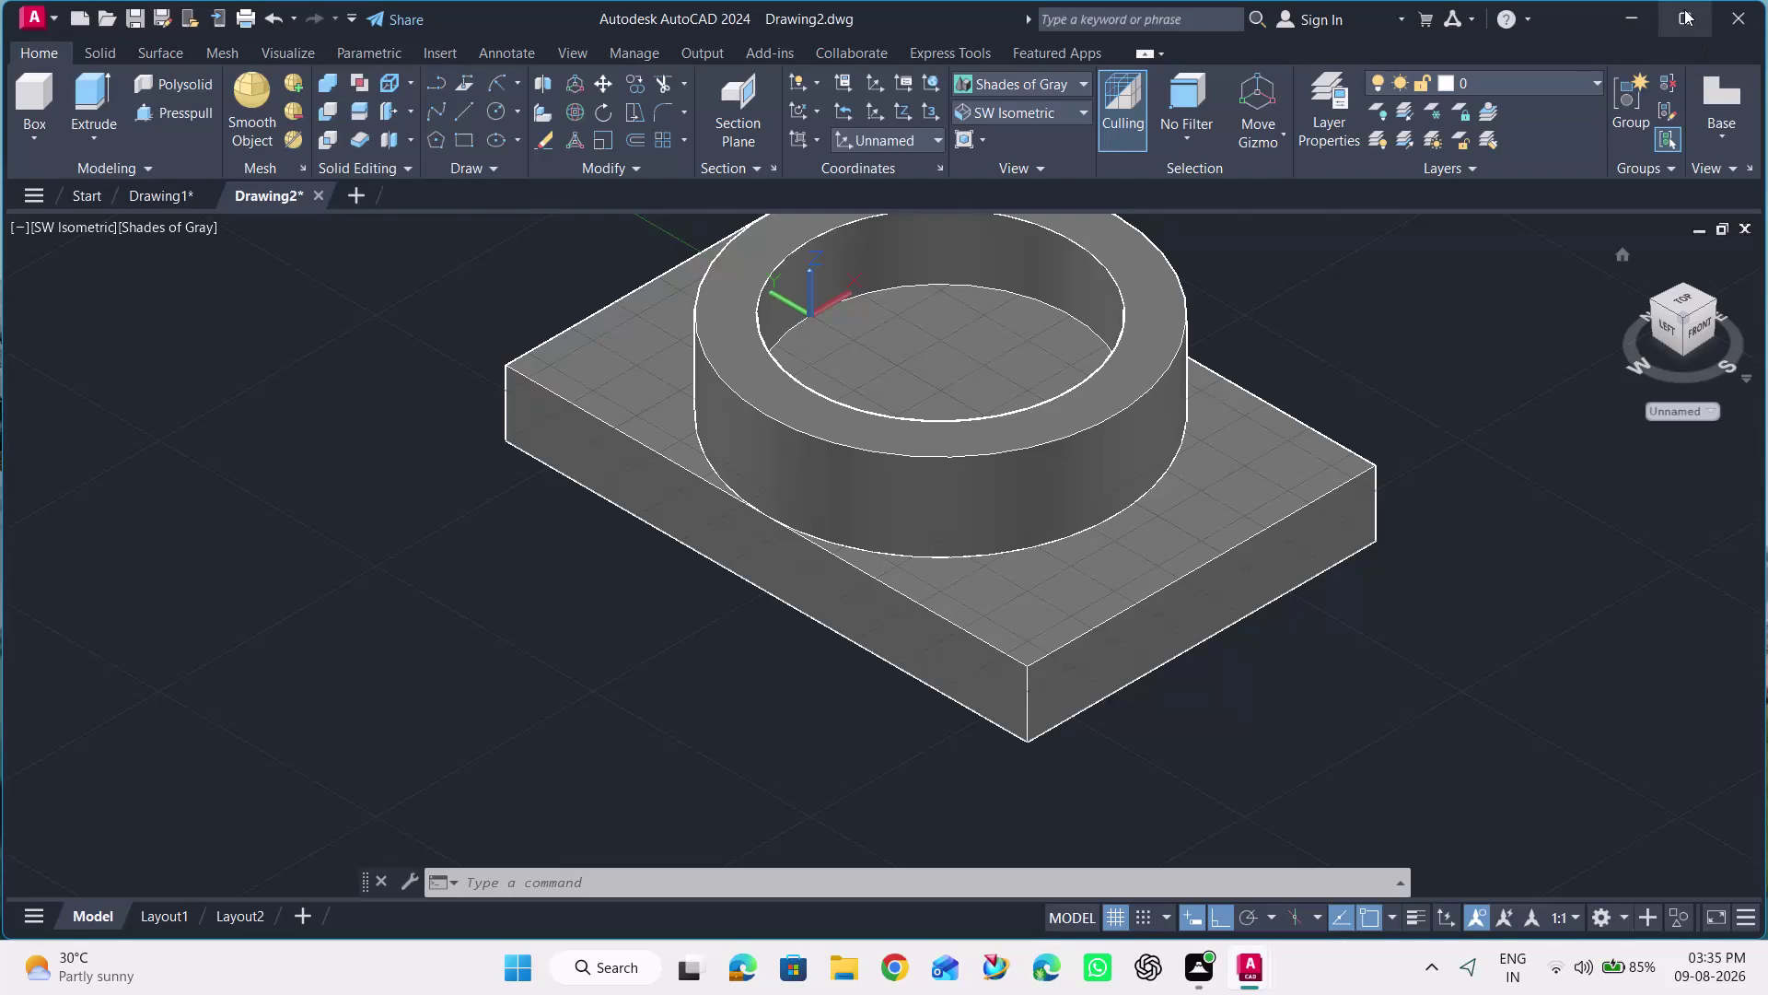
Hide the navigation bar and show it again from the View tab settings.
click(1684, 9)
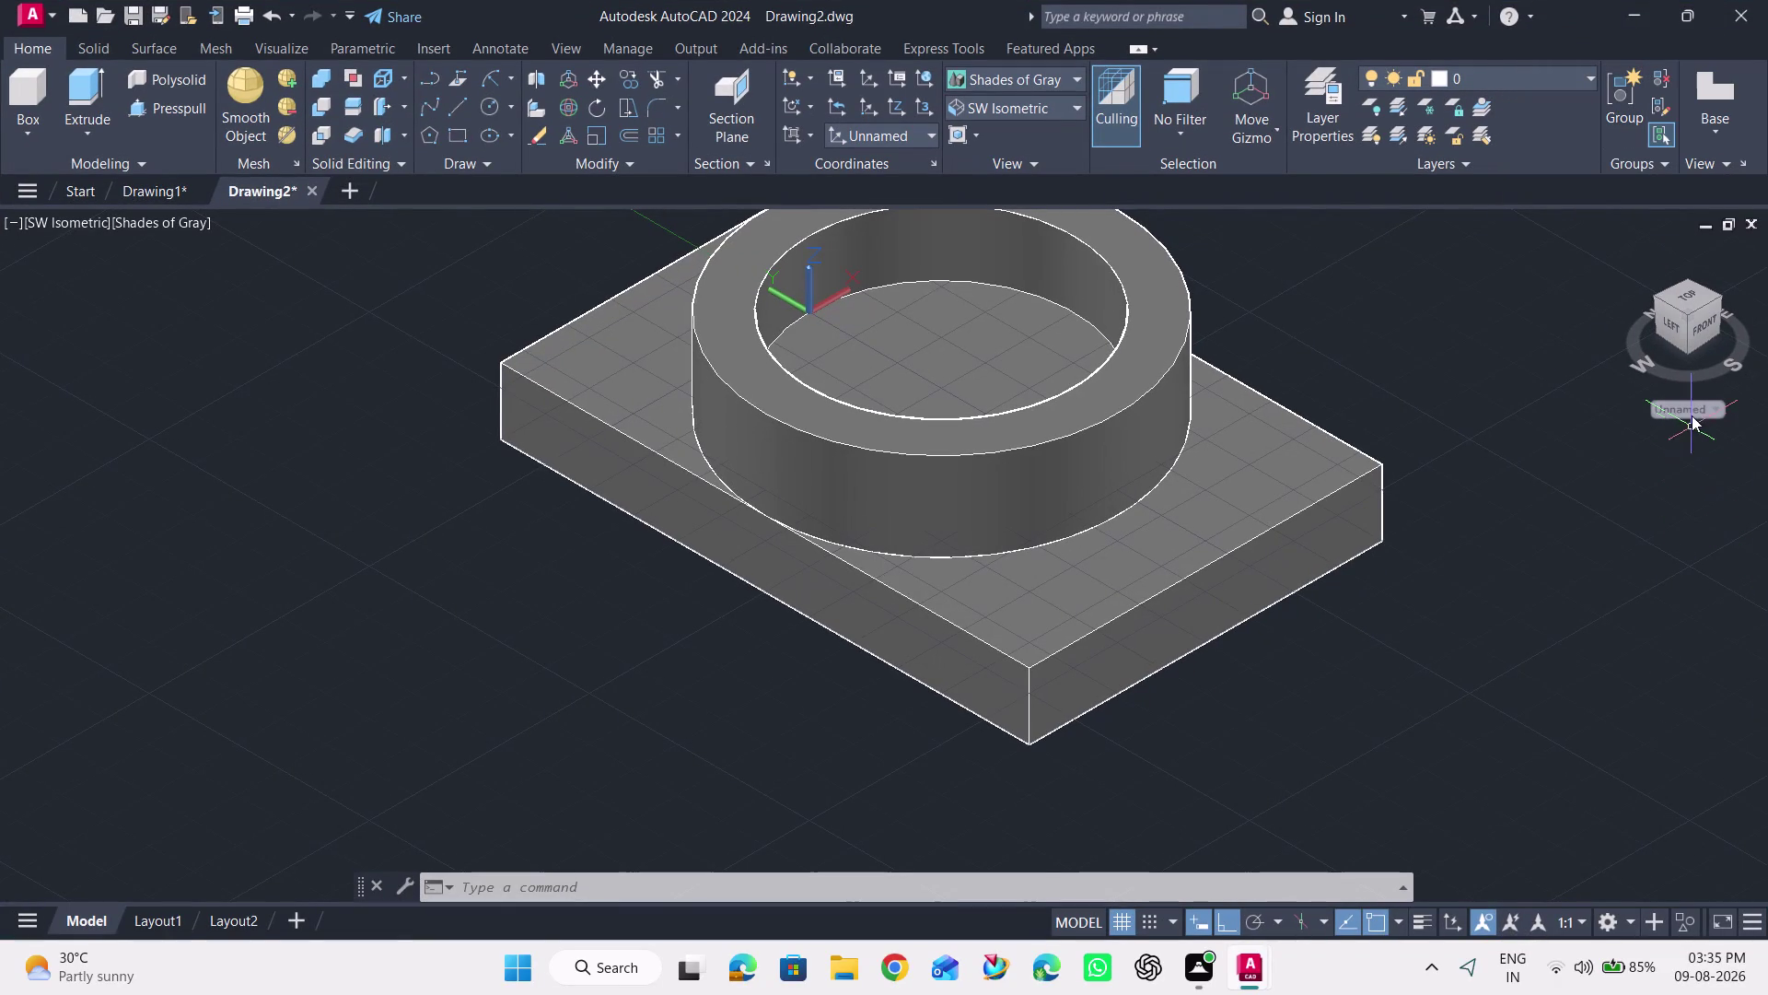
click(1692, 415)
click(1595, 548)
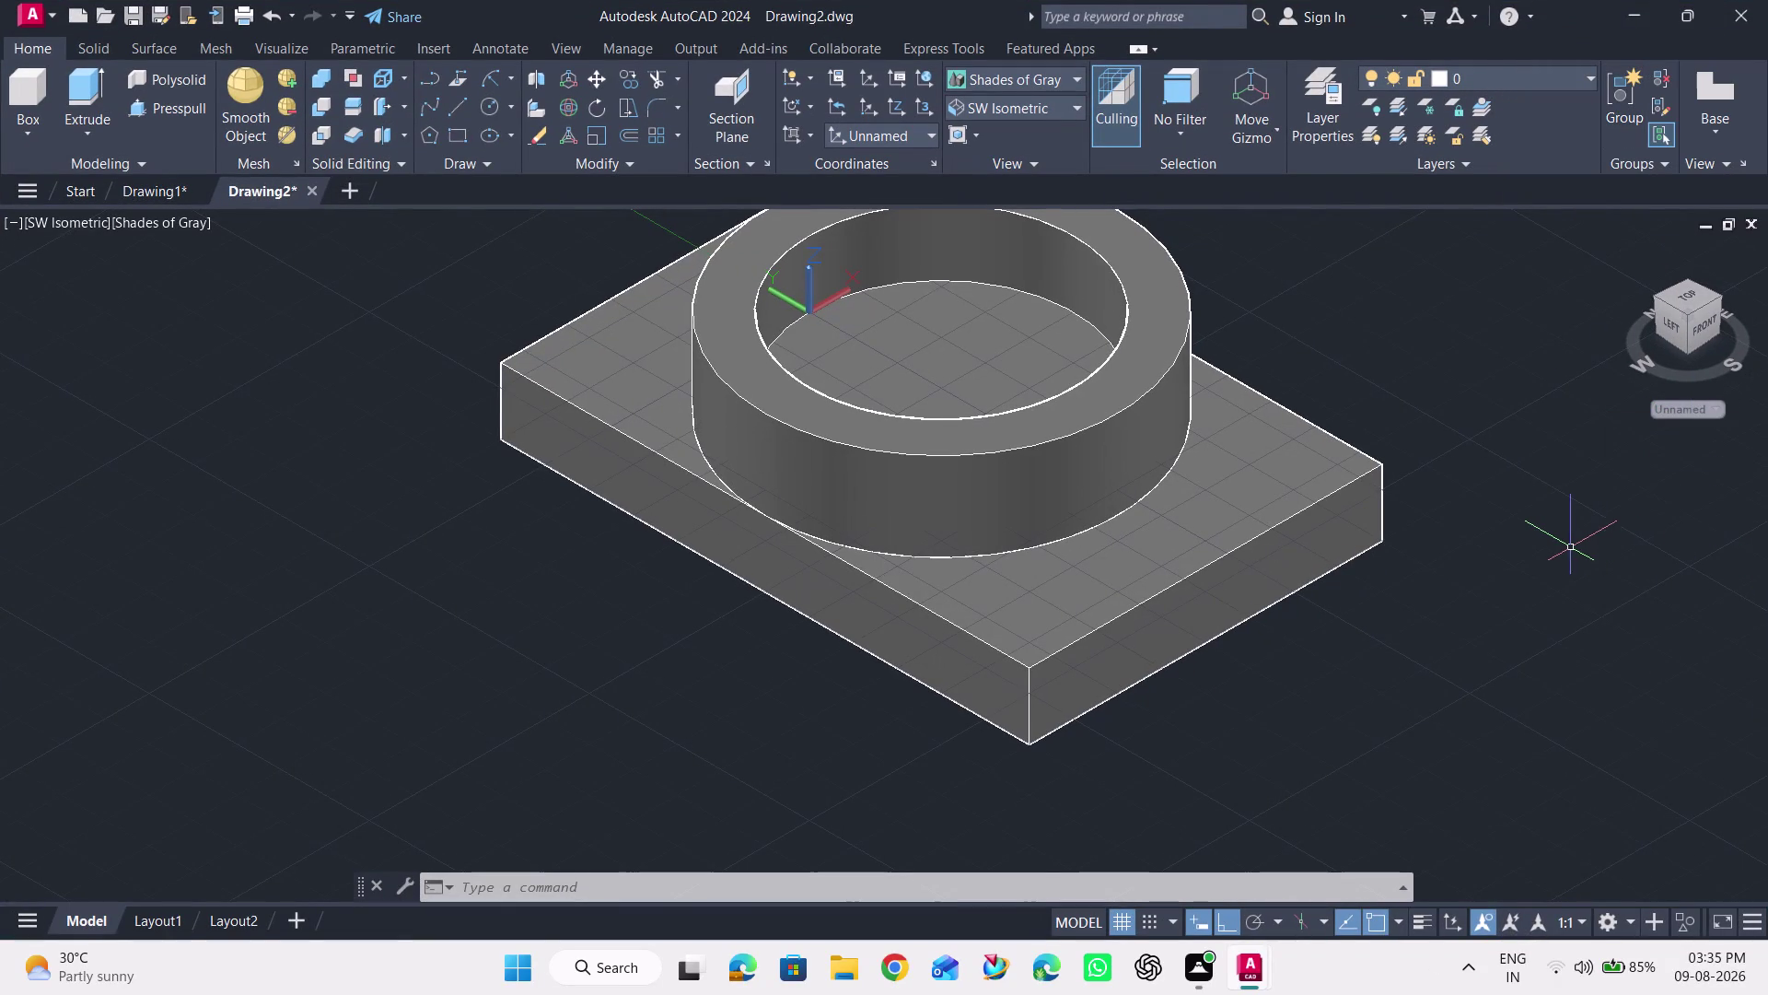
middle_drag(793, 770, 792, 728)
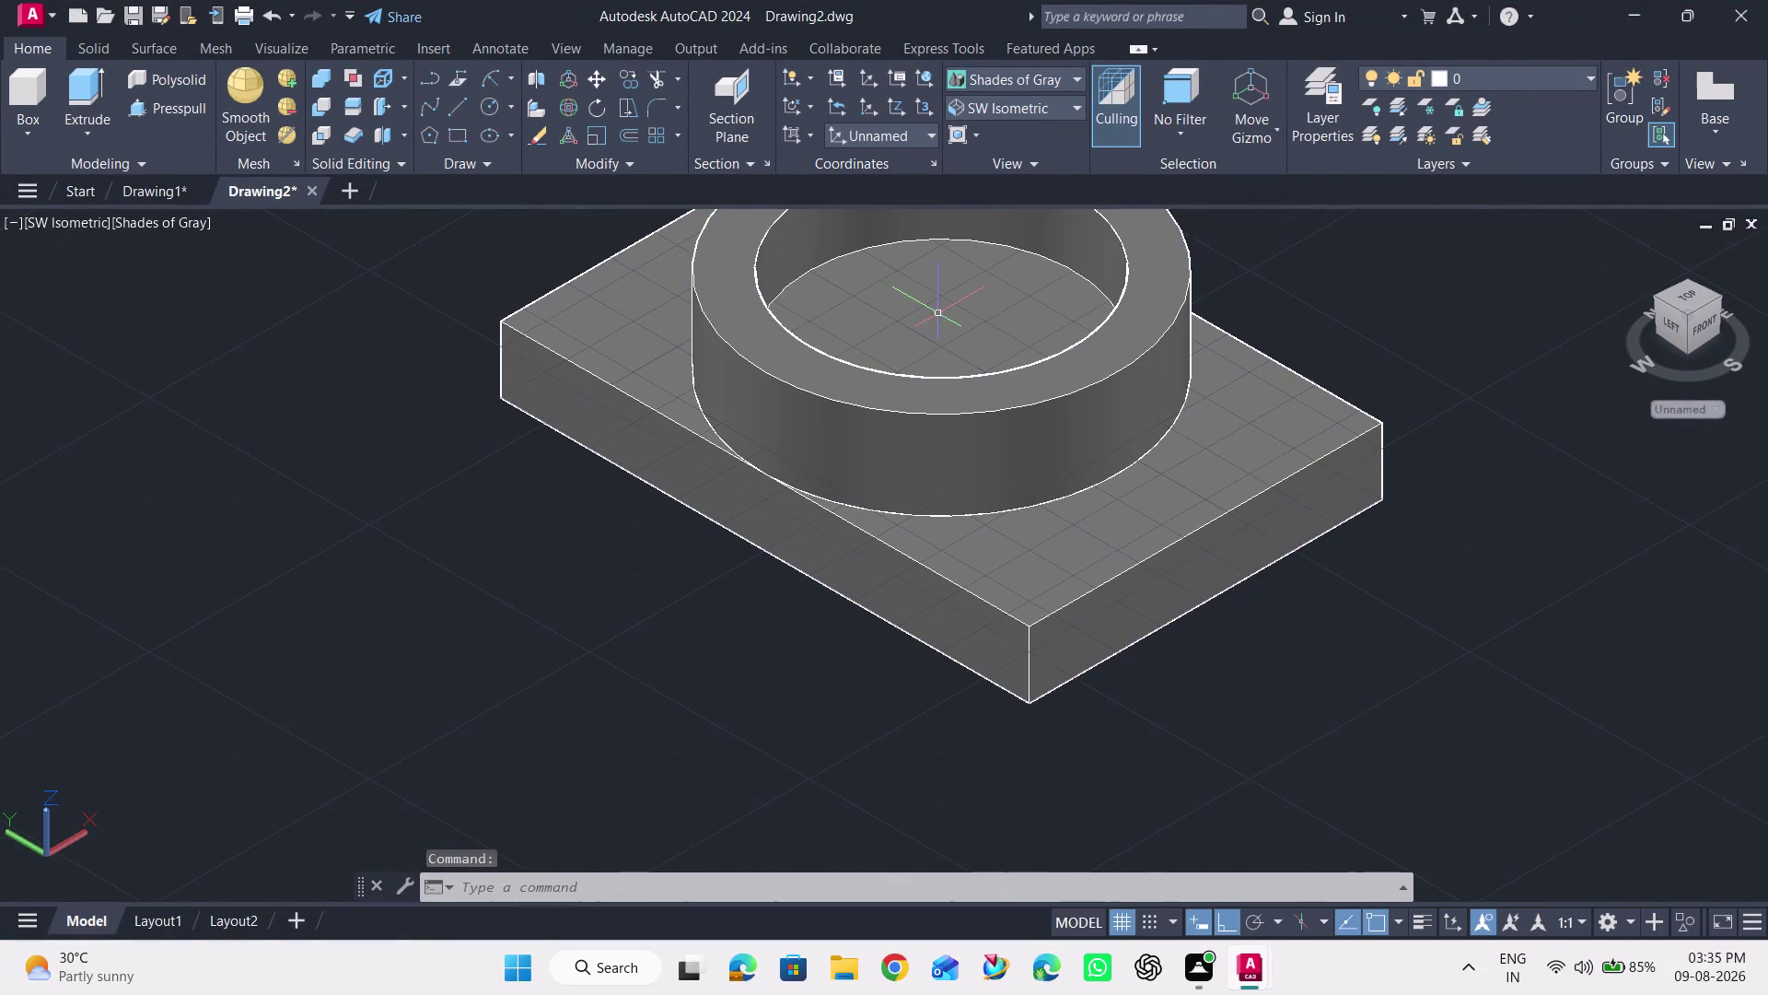
click(999, 104)
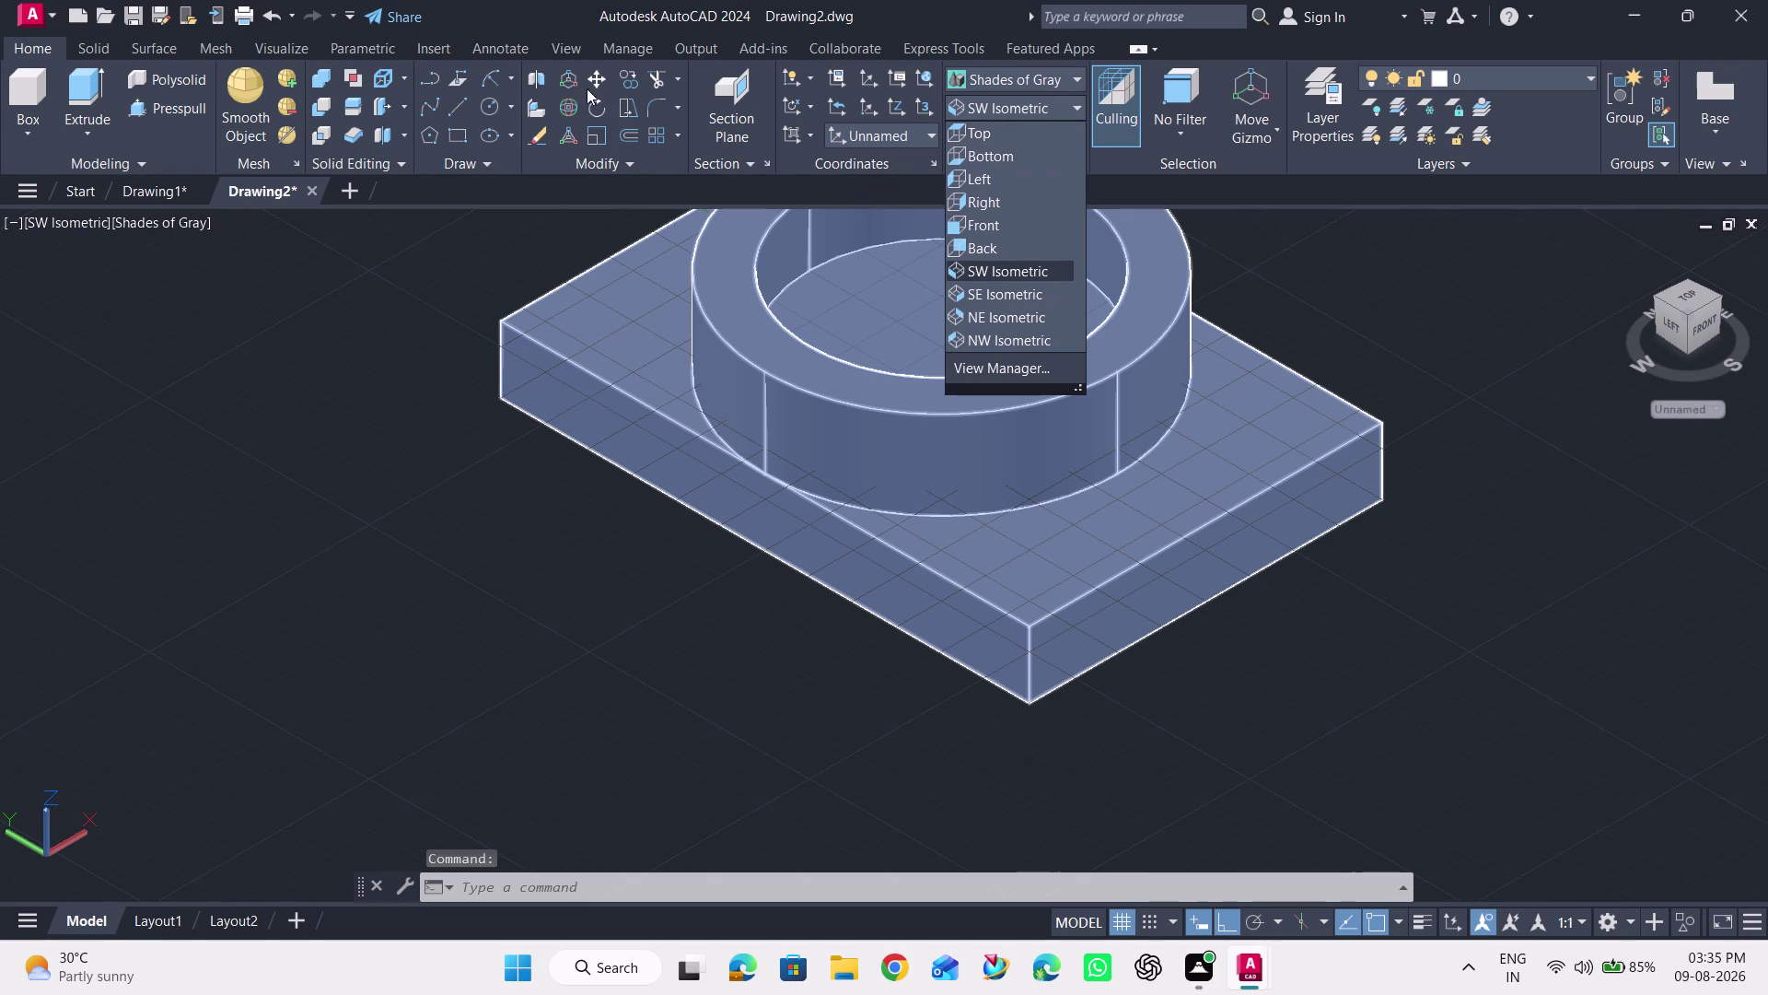
click(564, 44)
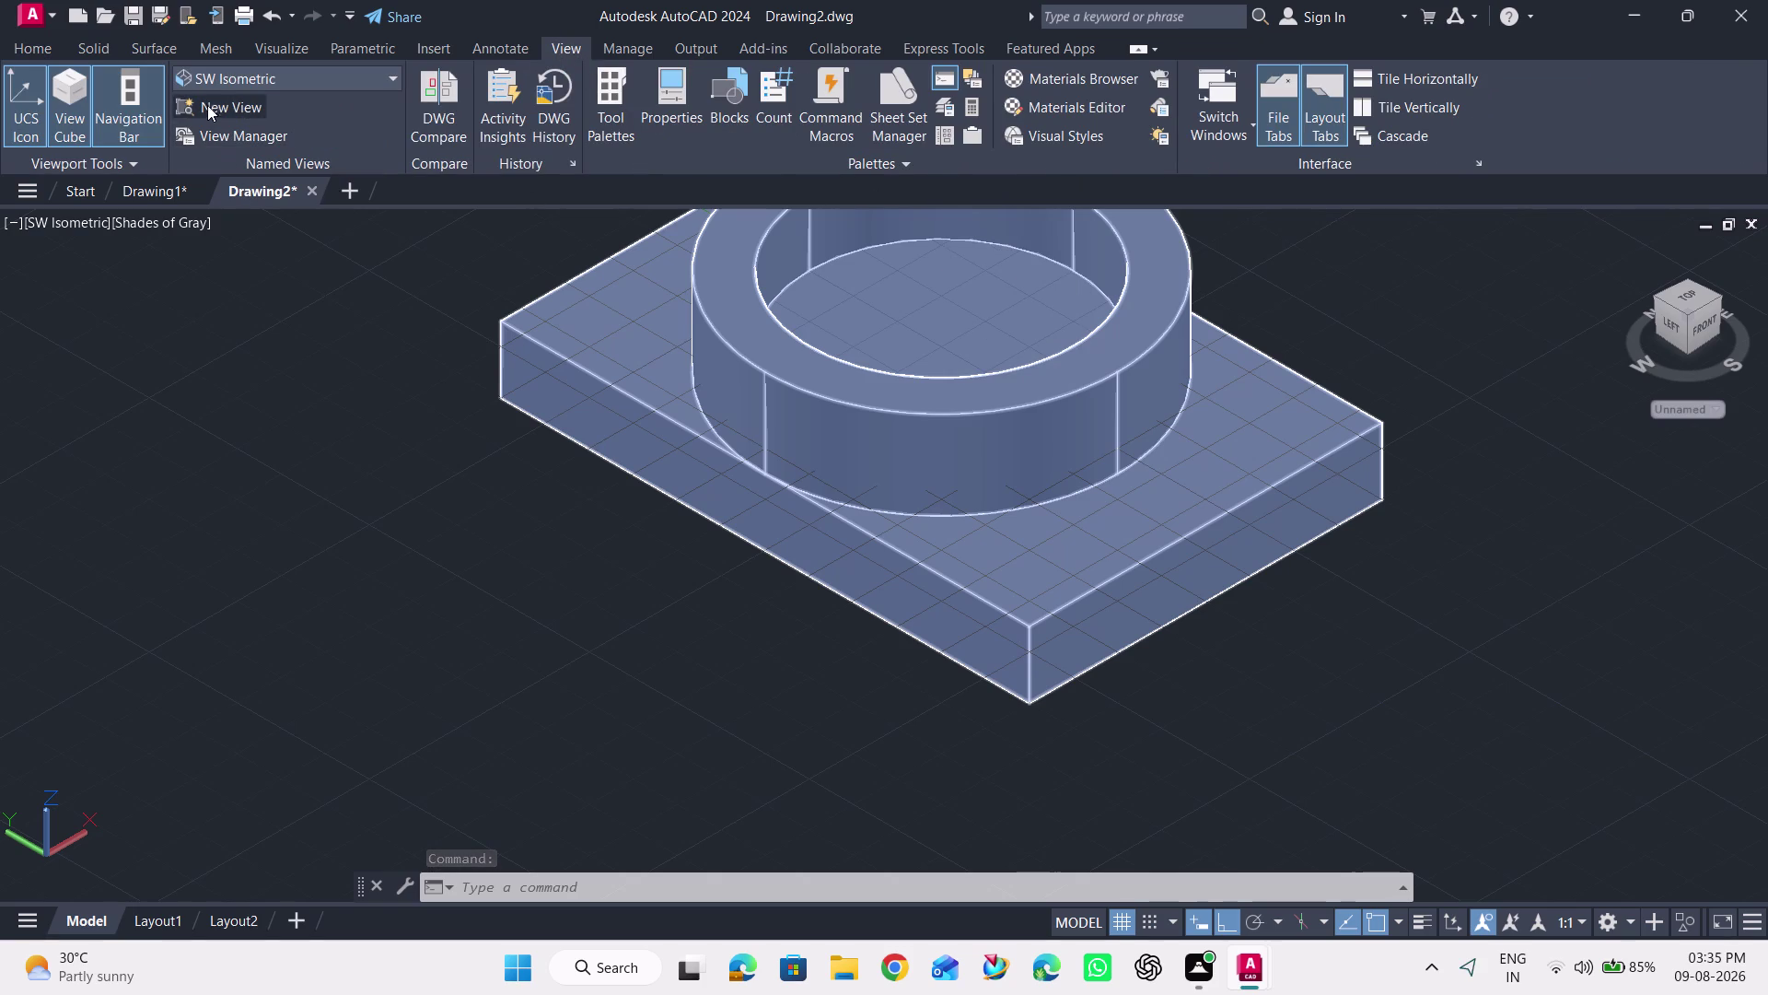
click(108, 116)
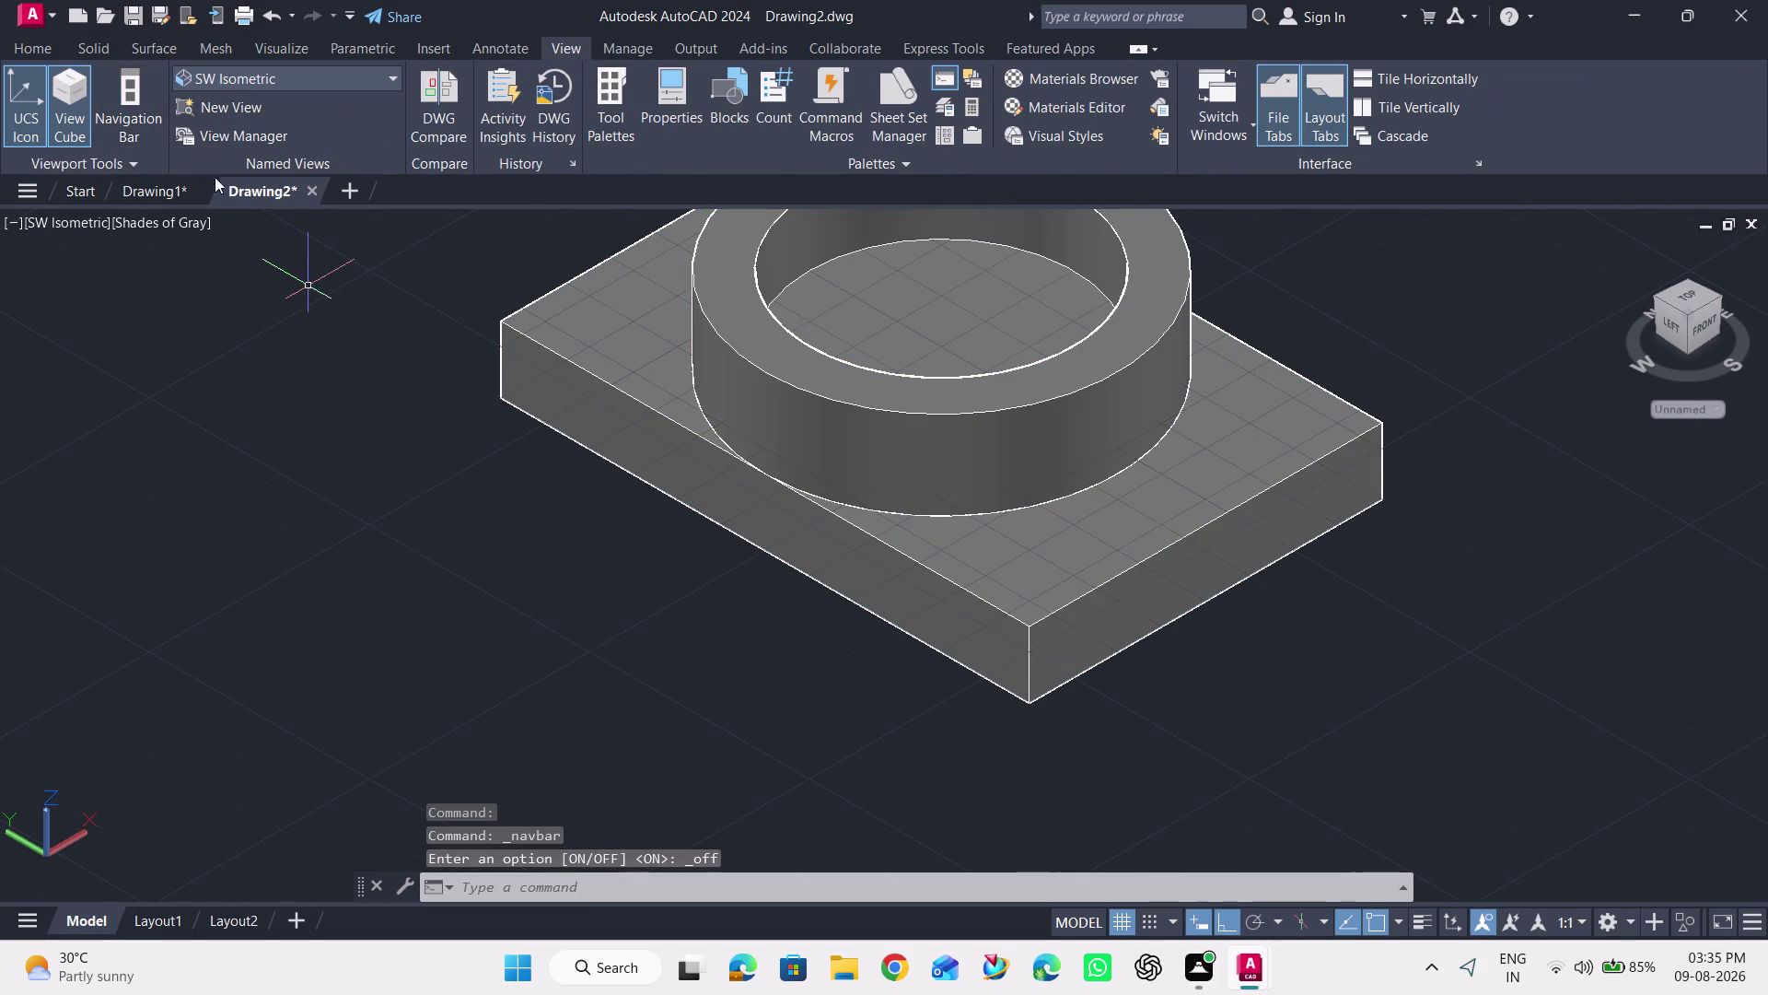
click(128, 118)
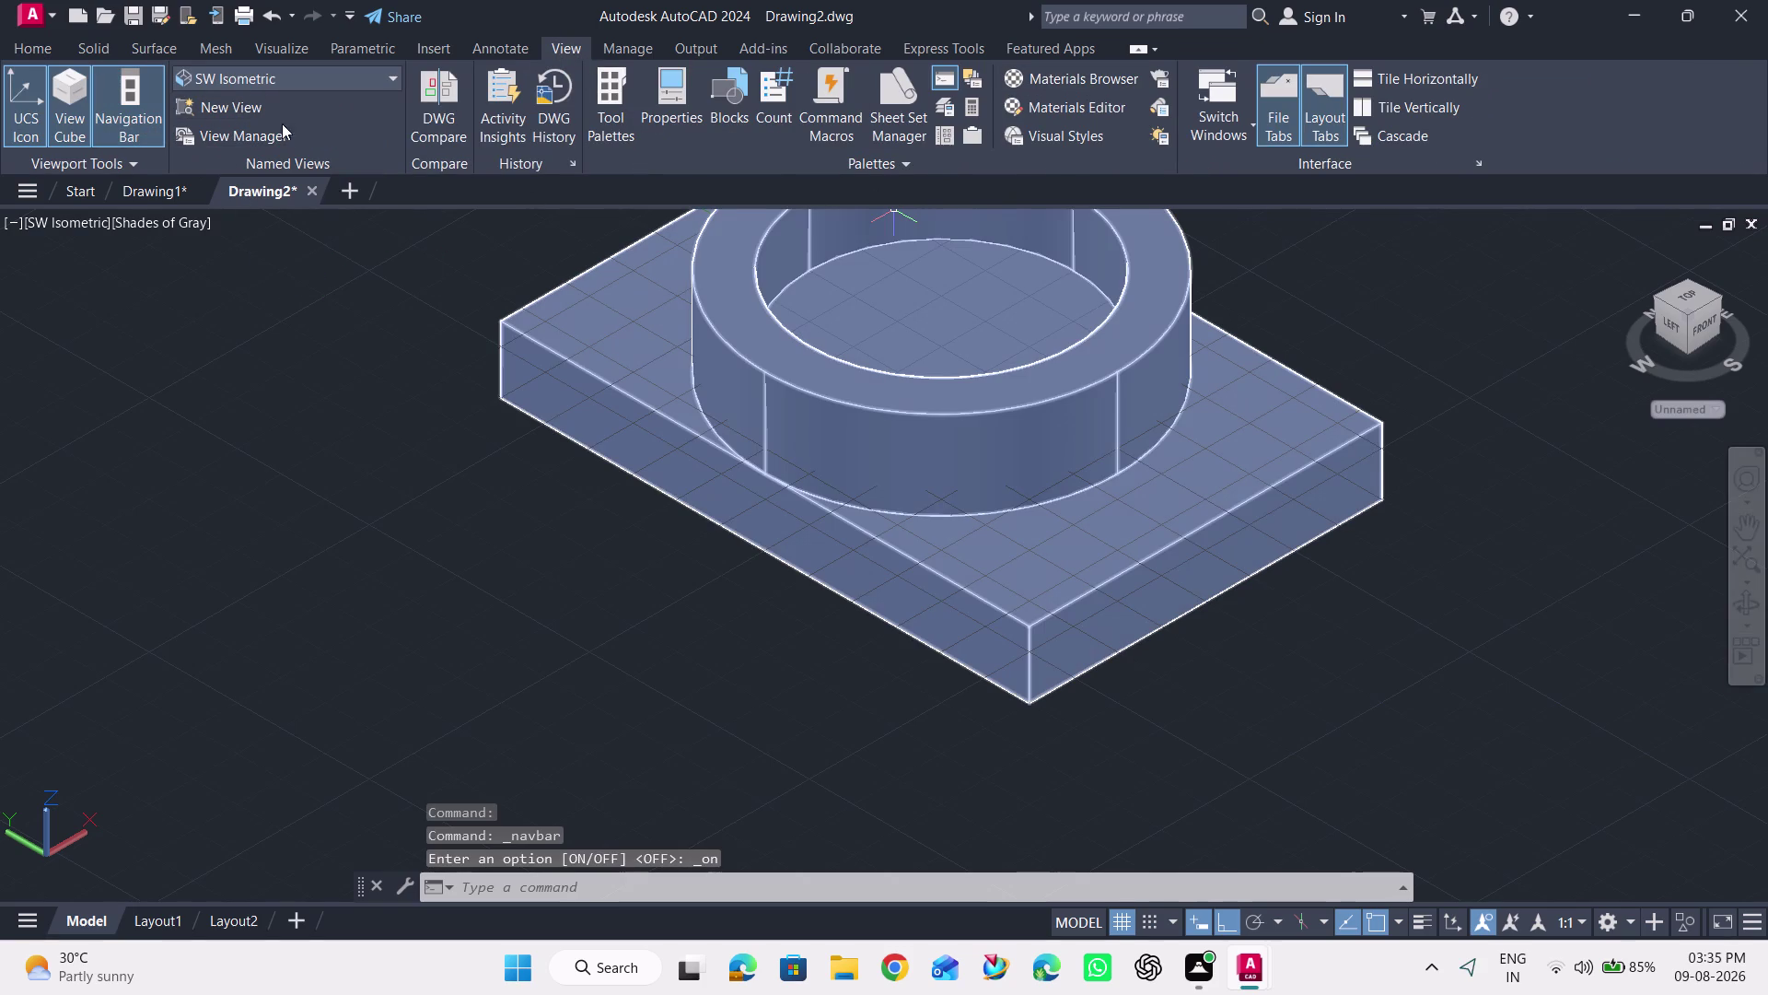
click(34, 51)
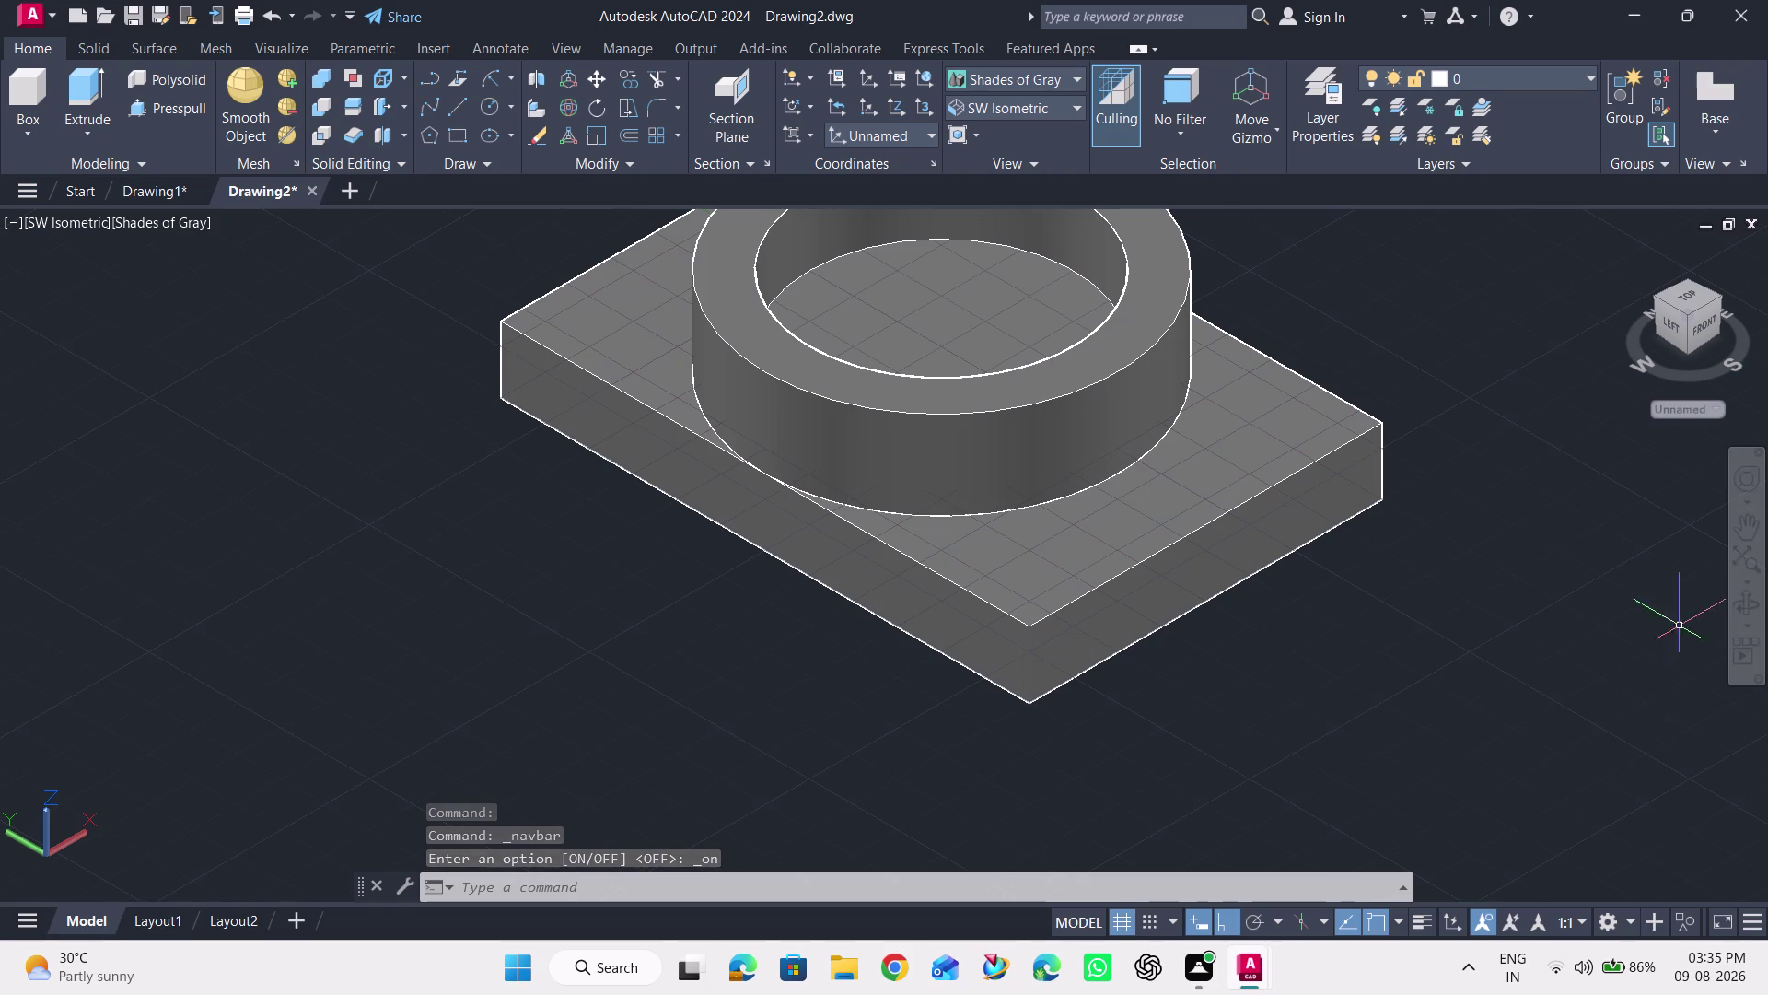
Orbit the bracket to inspect the small cylinder underneath, then back to the top.
click(1741, 603)
drag(1472, 646, 1408, 303)
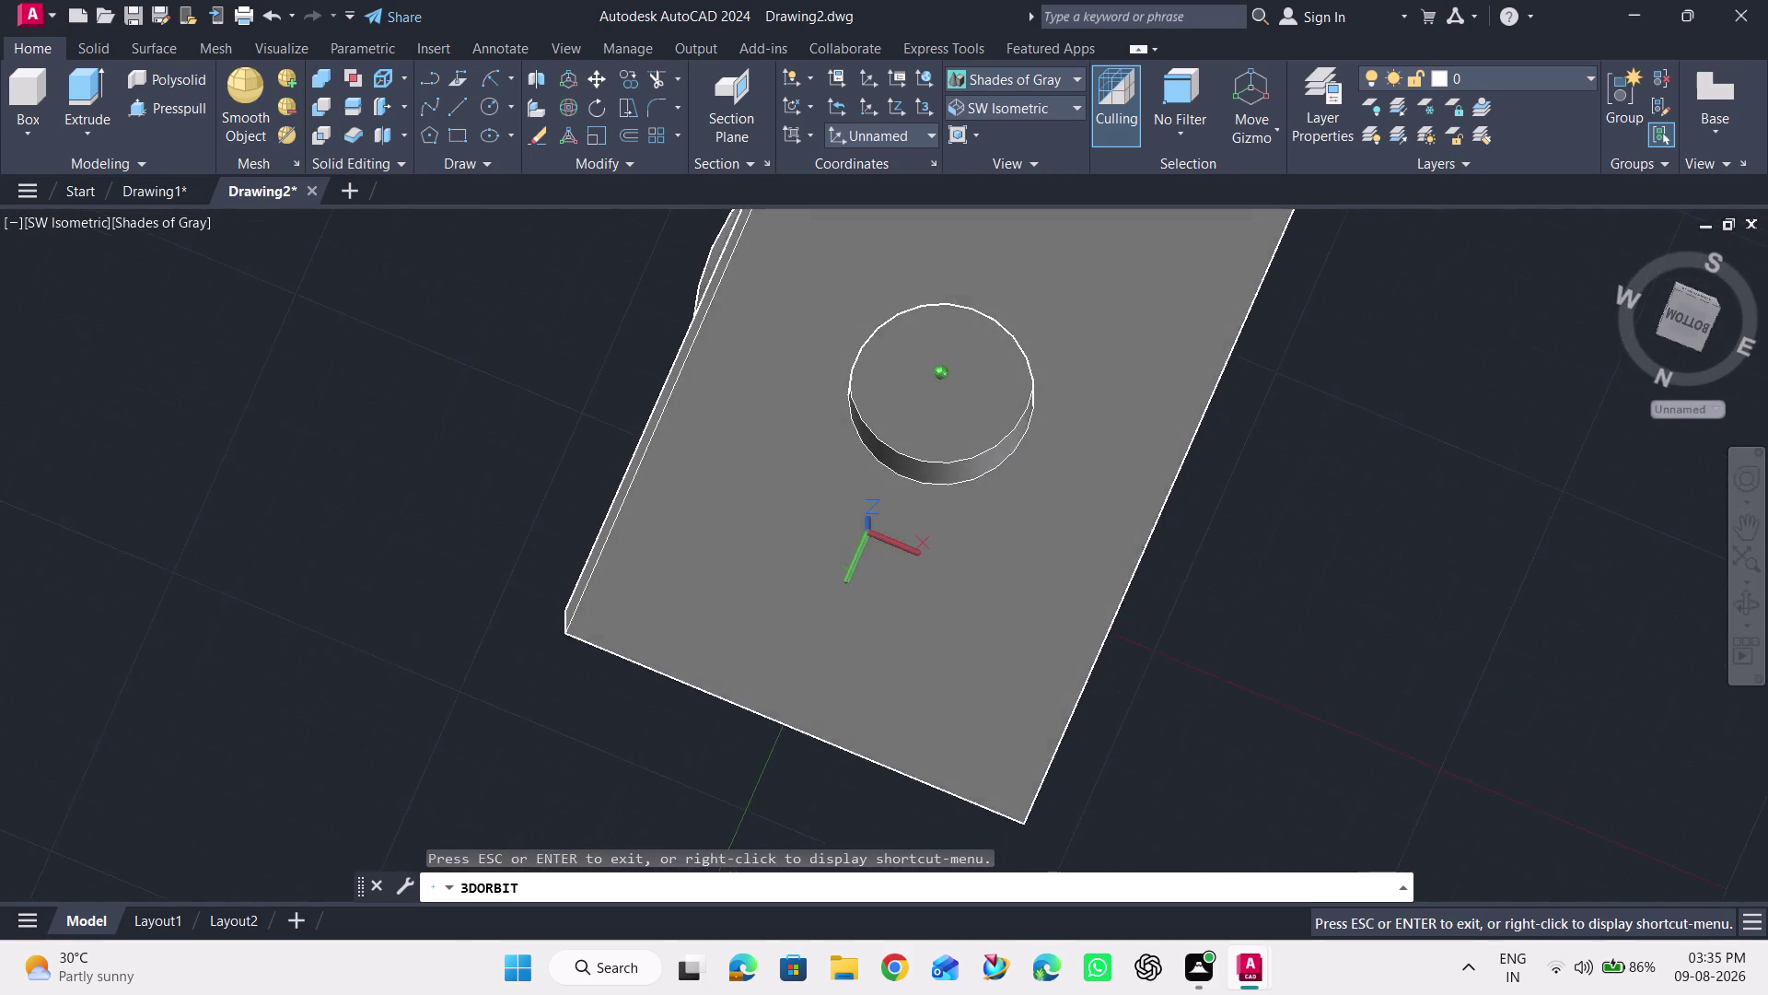
drag(1409, 303, 1364, 292)
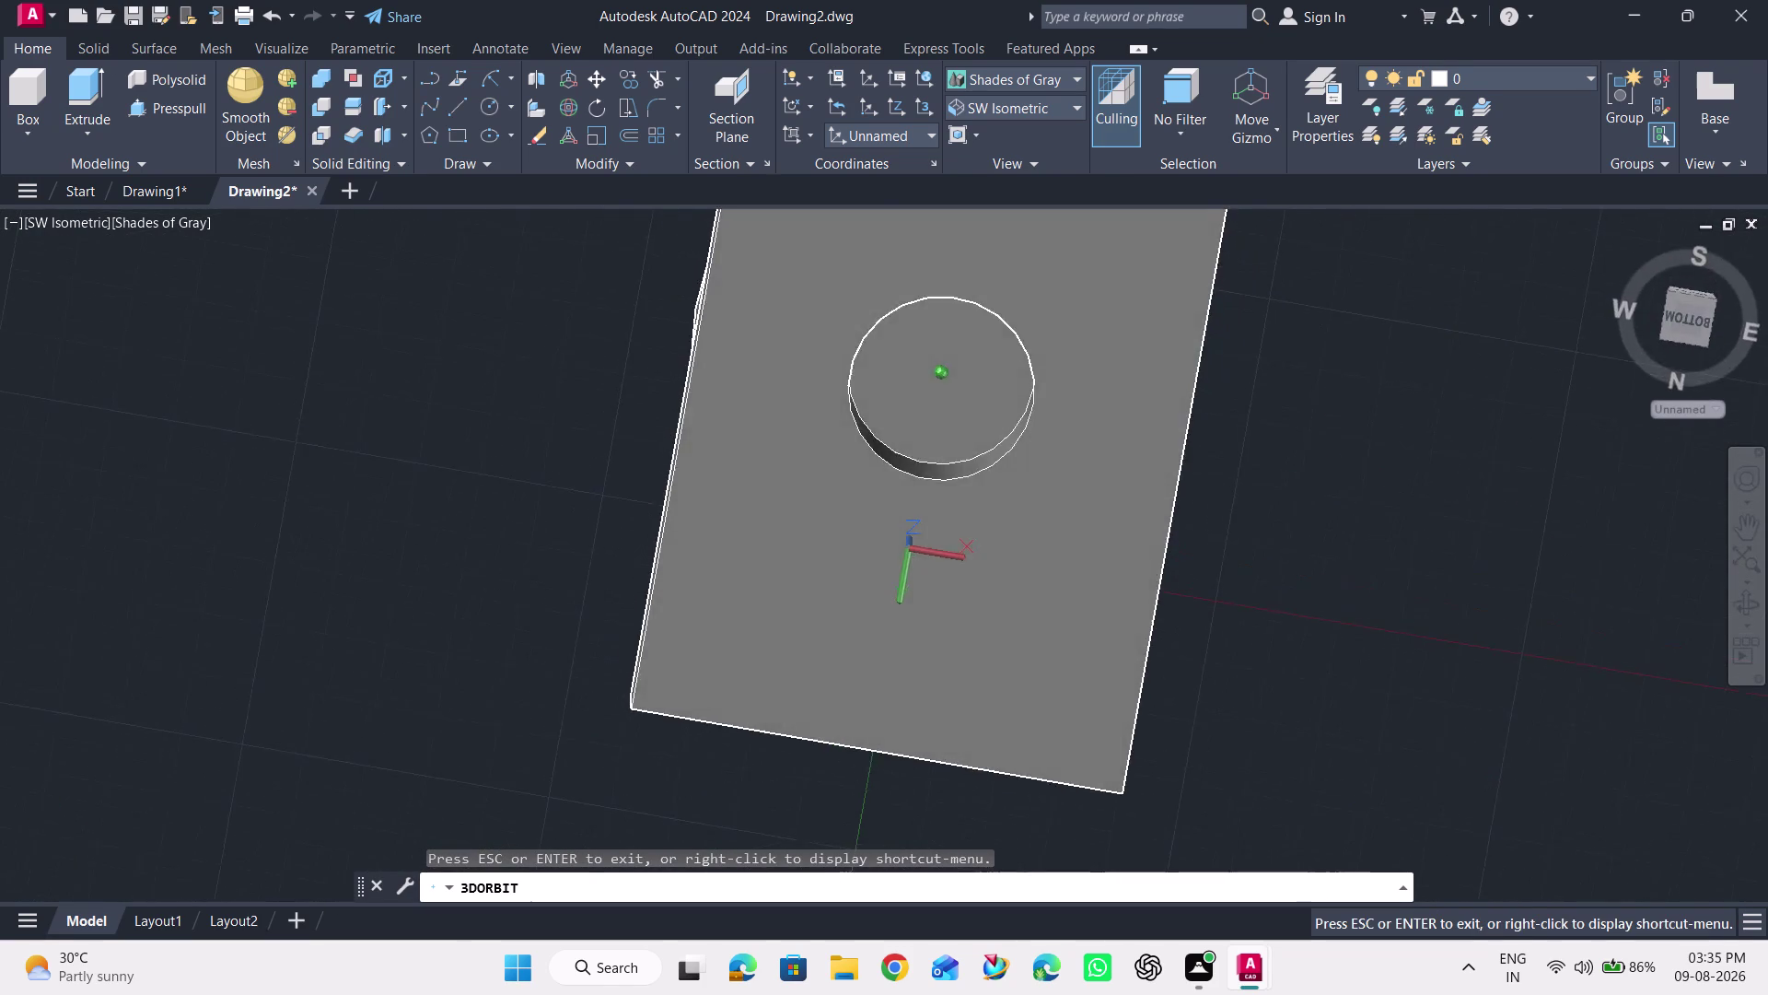
drag(1364, 292, 1405, 660)
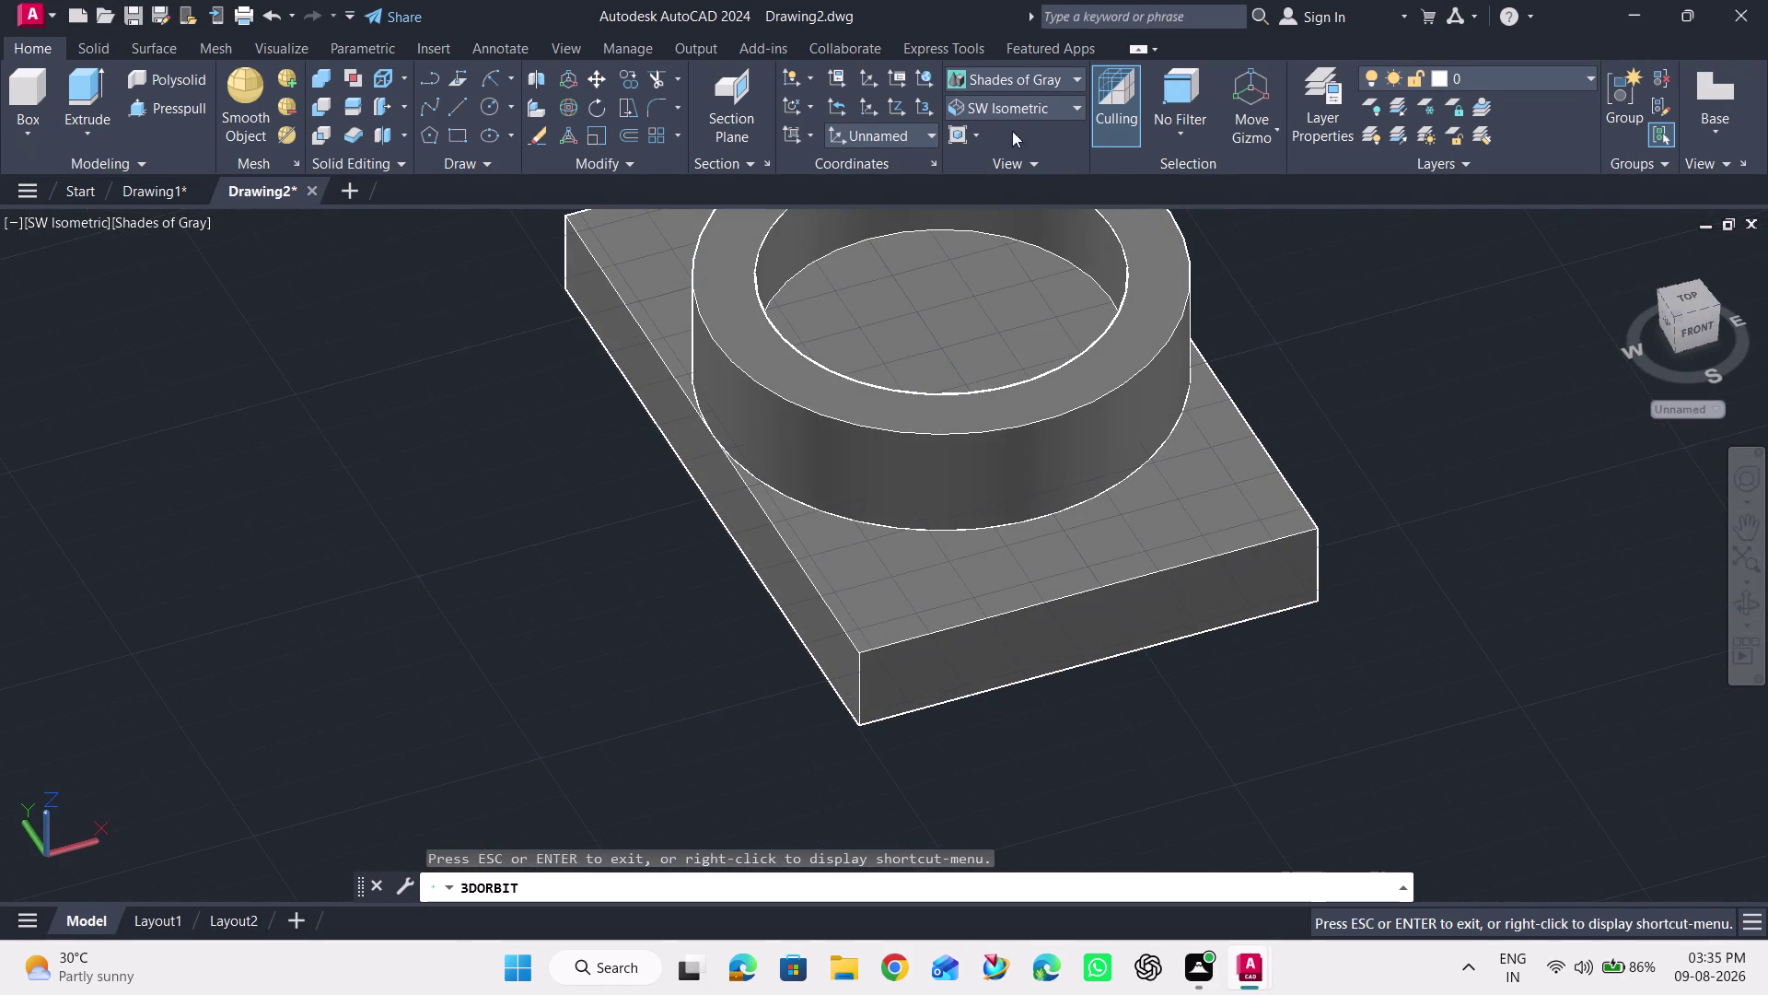
click(1019, 78)
In 2D Wireframe, press-pull the small circle into a cylinder inside the ring.
click(1009, 133)
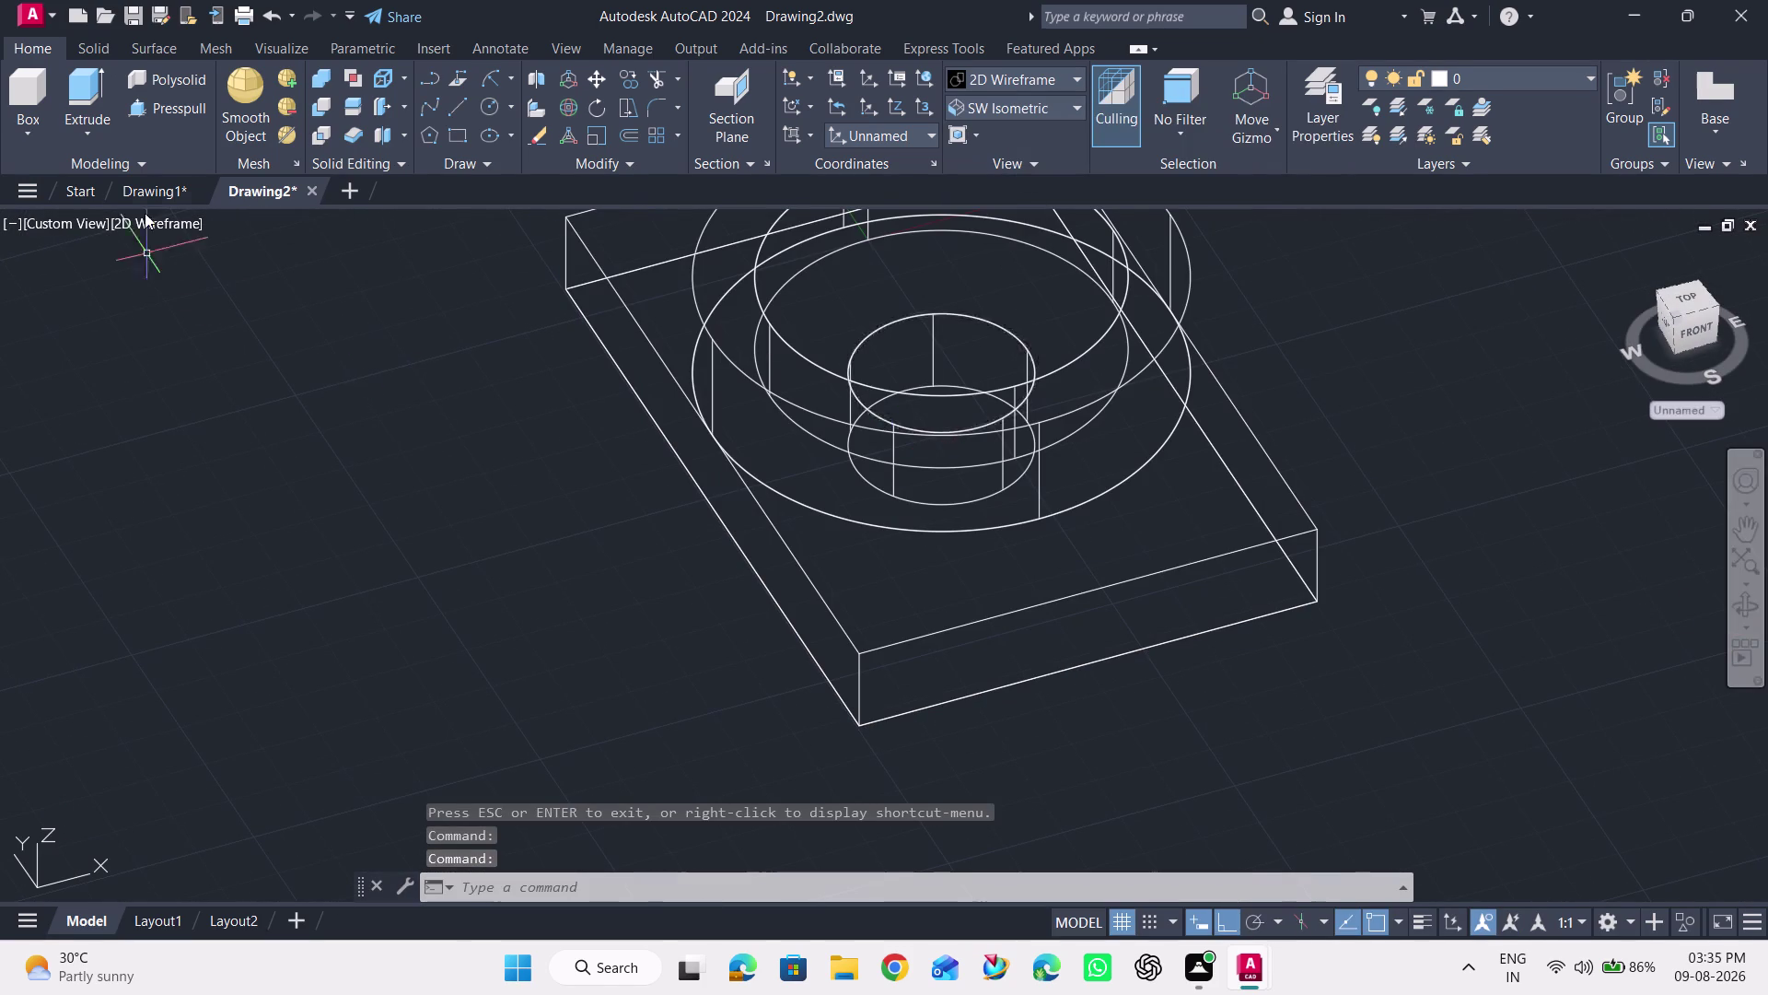
click(167, 104)
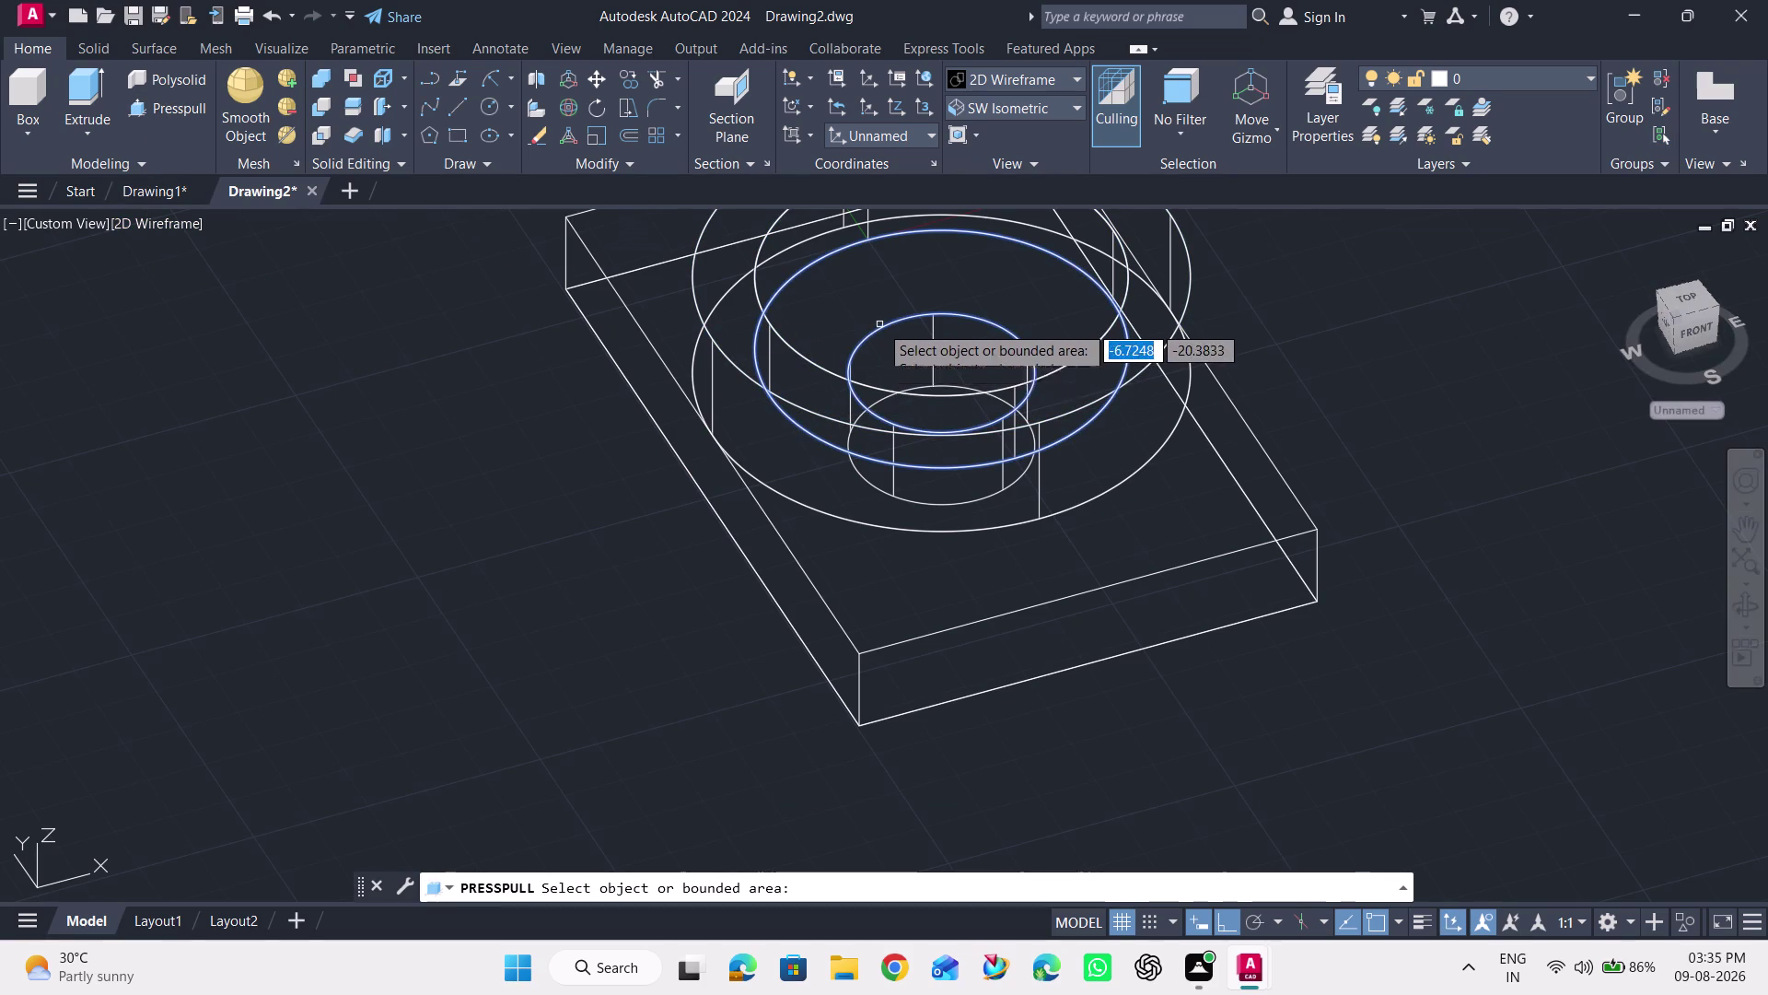
click(885, 329)
click(918, 202)
click(972, 263)
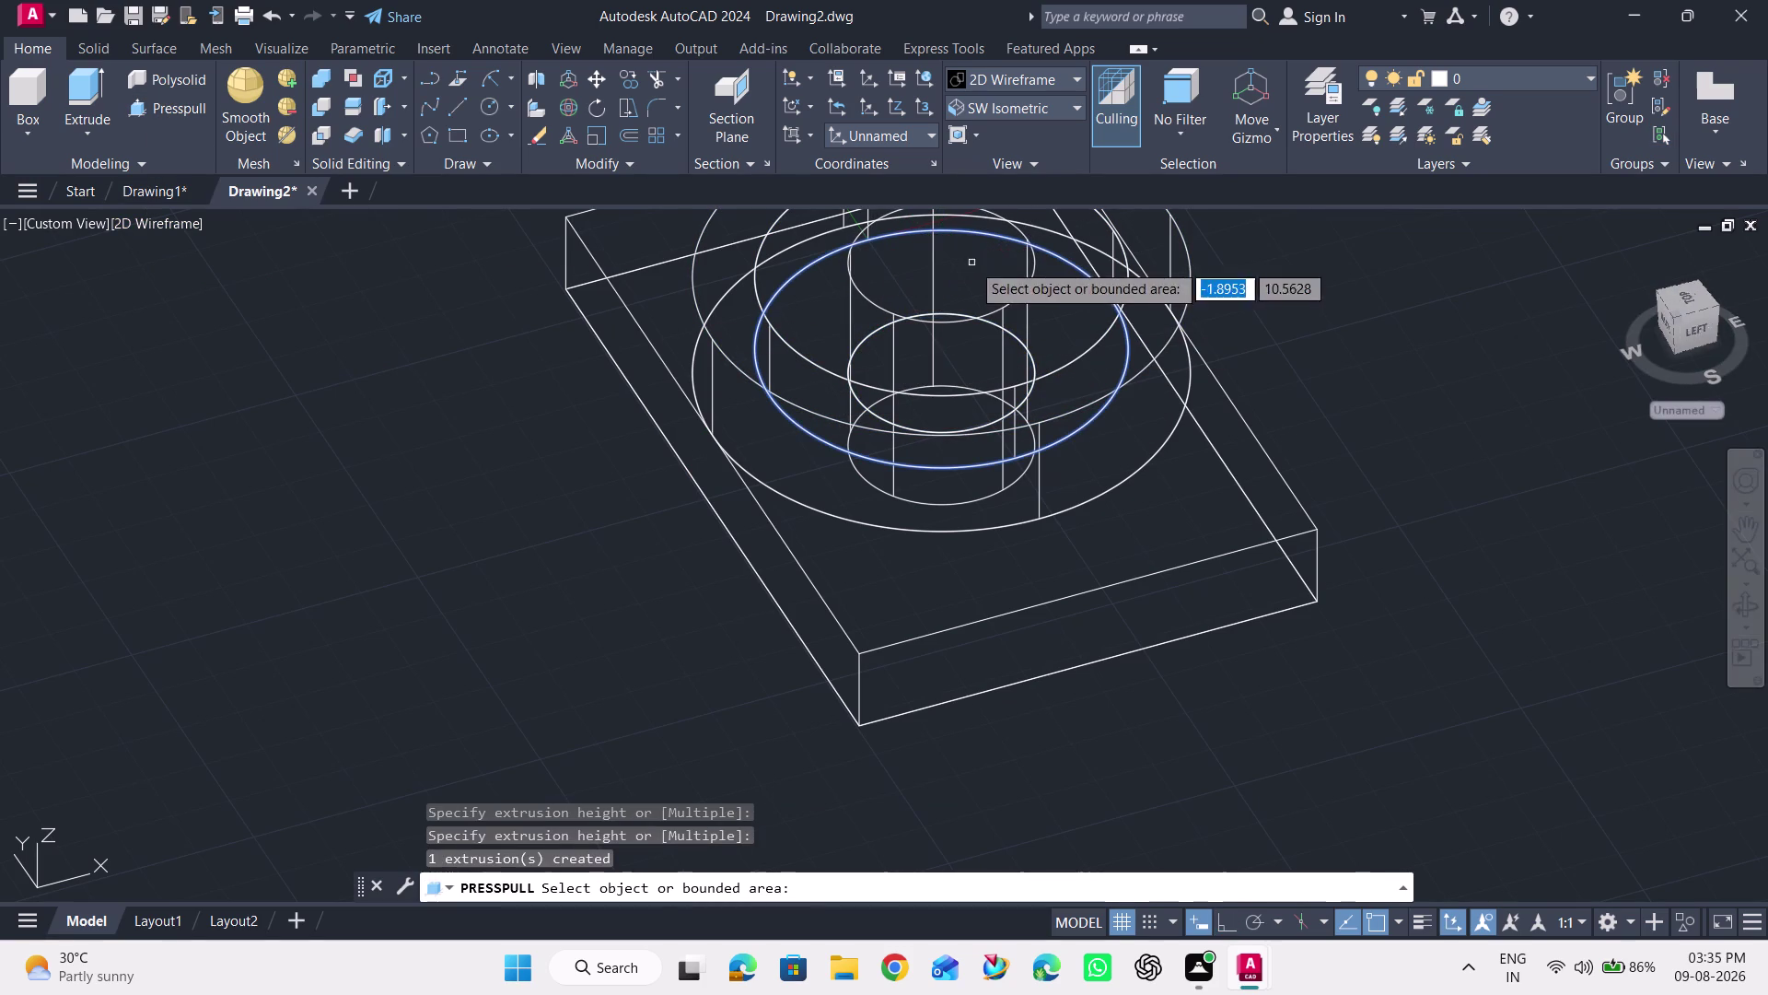
Switch the visual style to Shades of Gray.
click(1022, 76)
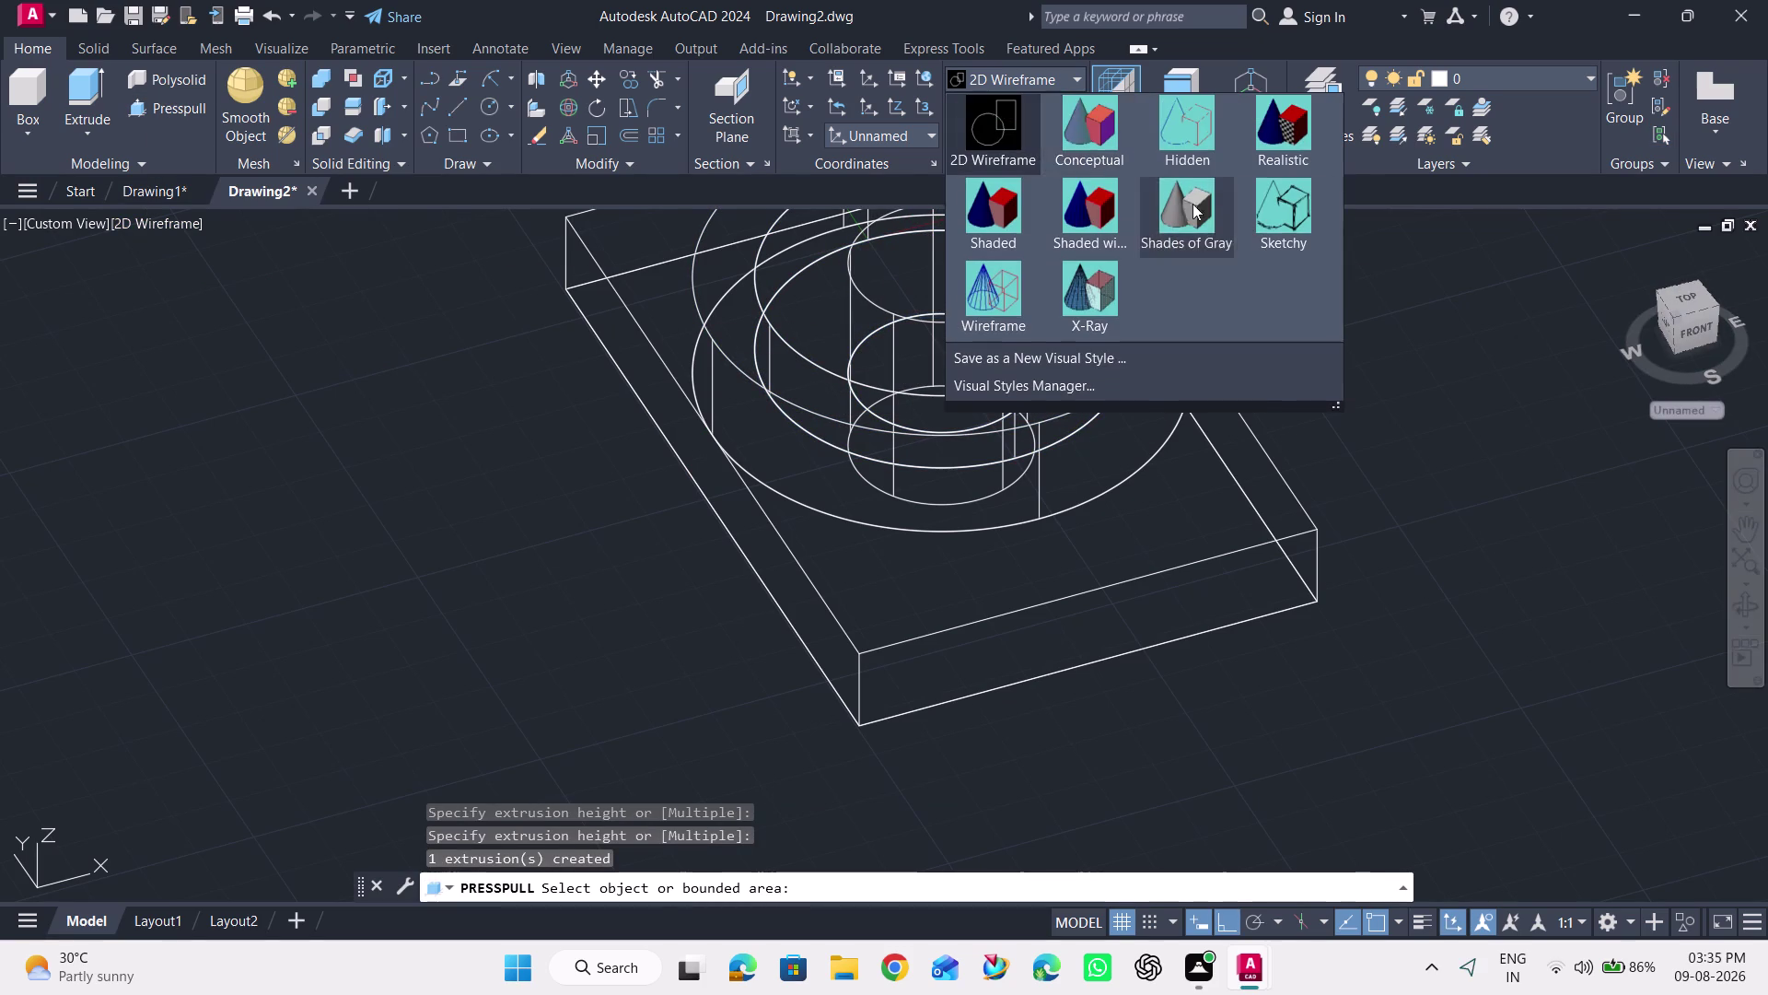
click(1185, 200)
middle_drag(1384, 384, 1416, 521)
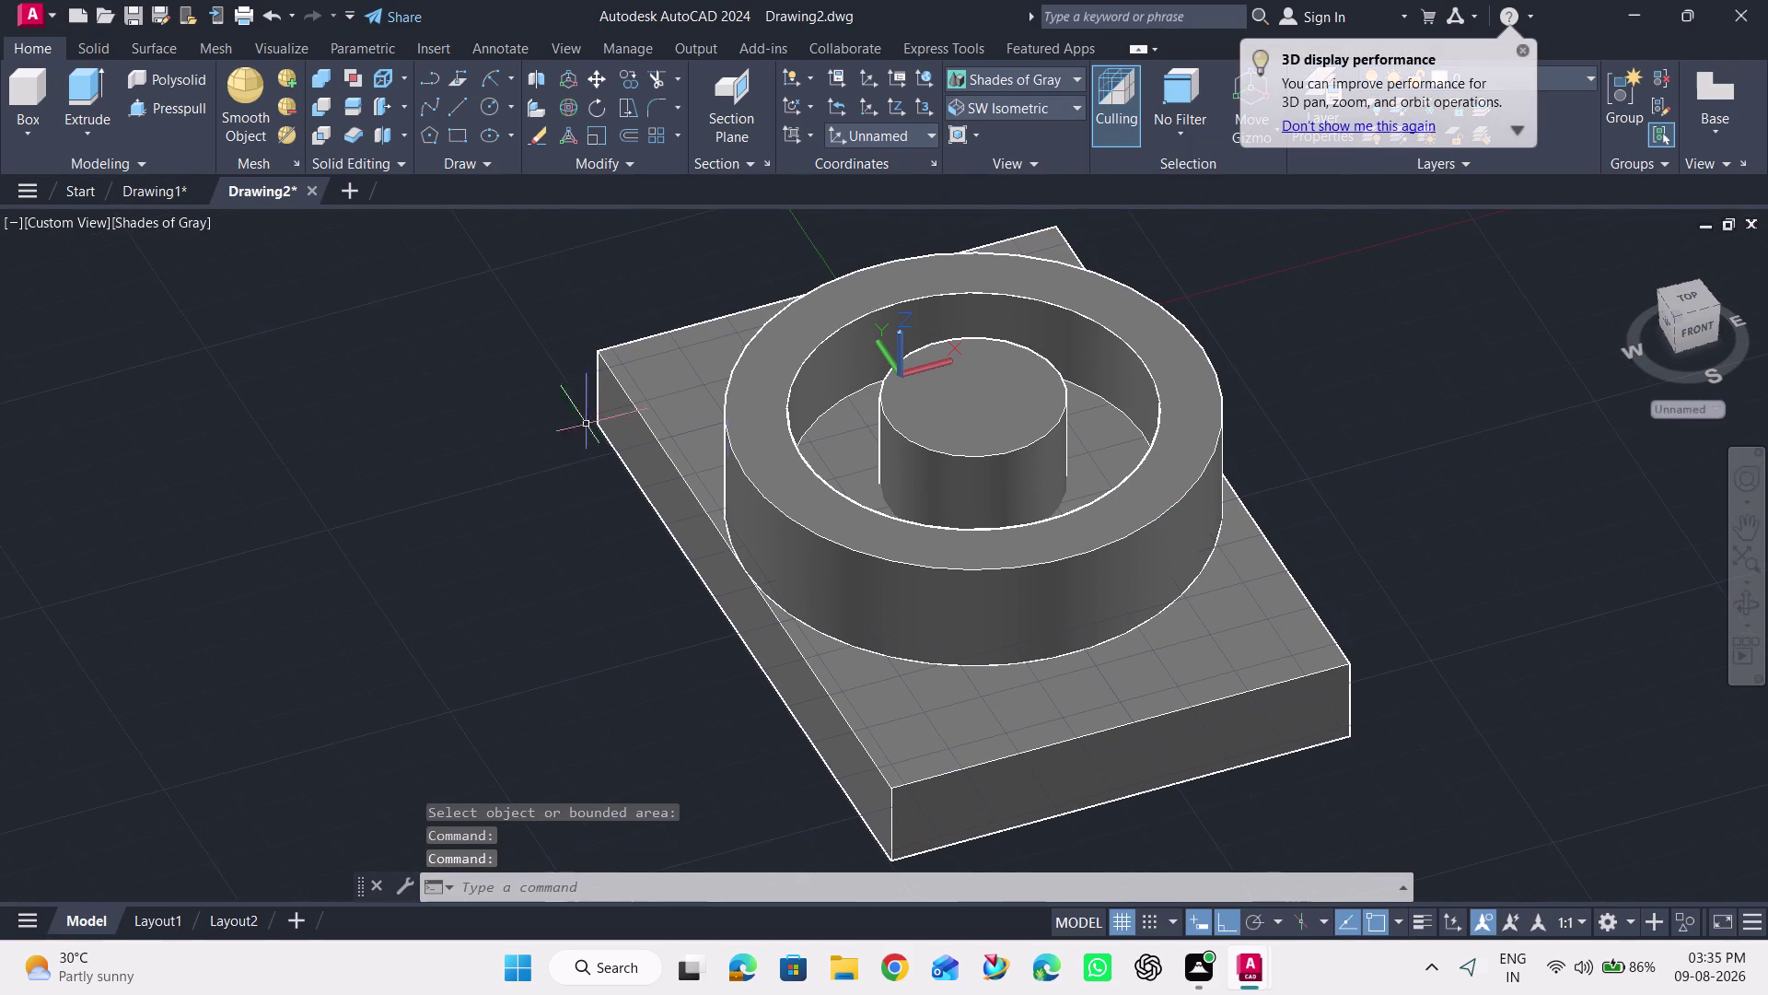
click(324, 104)
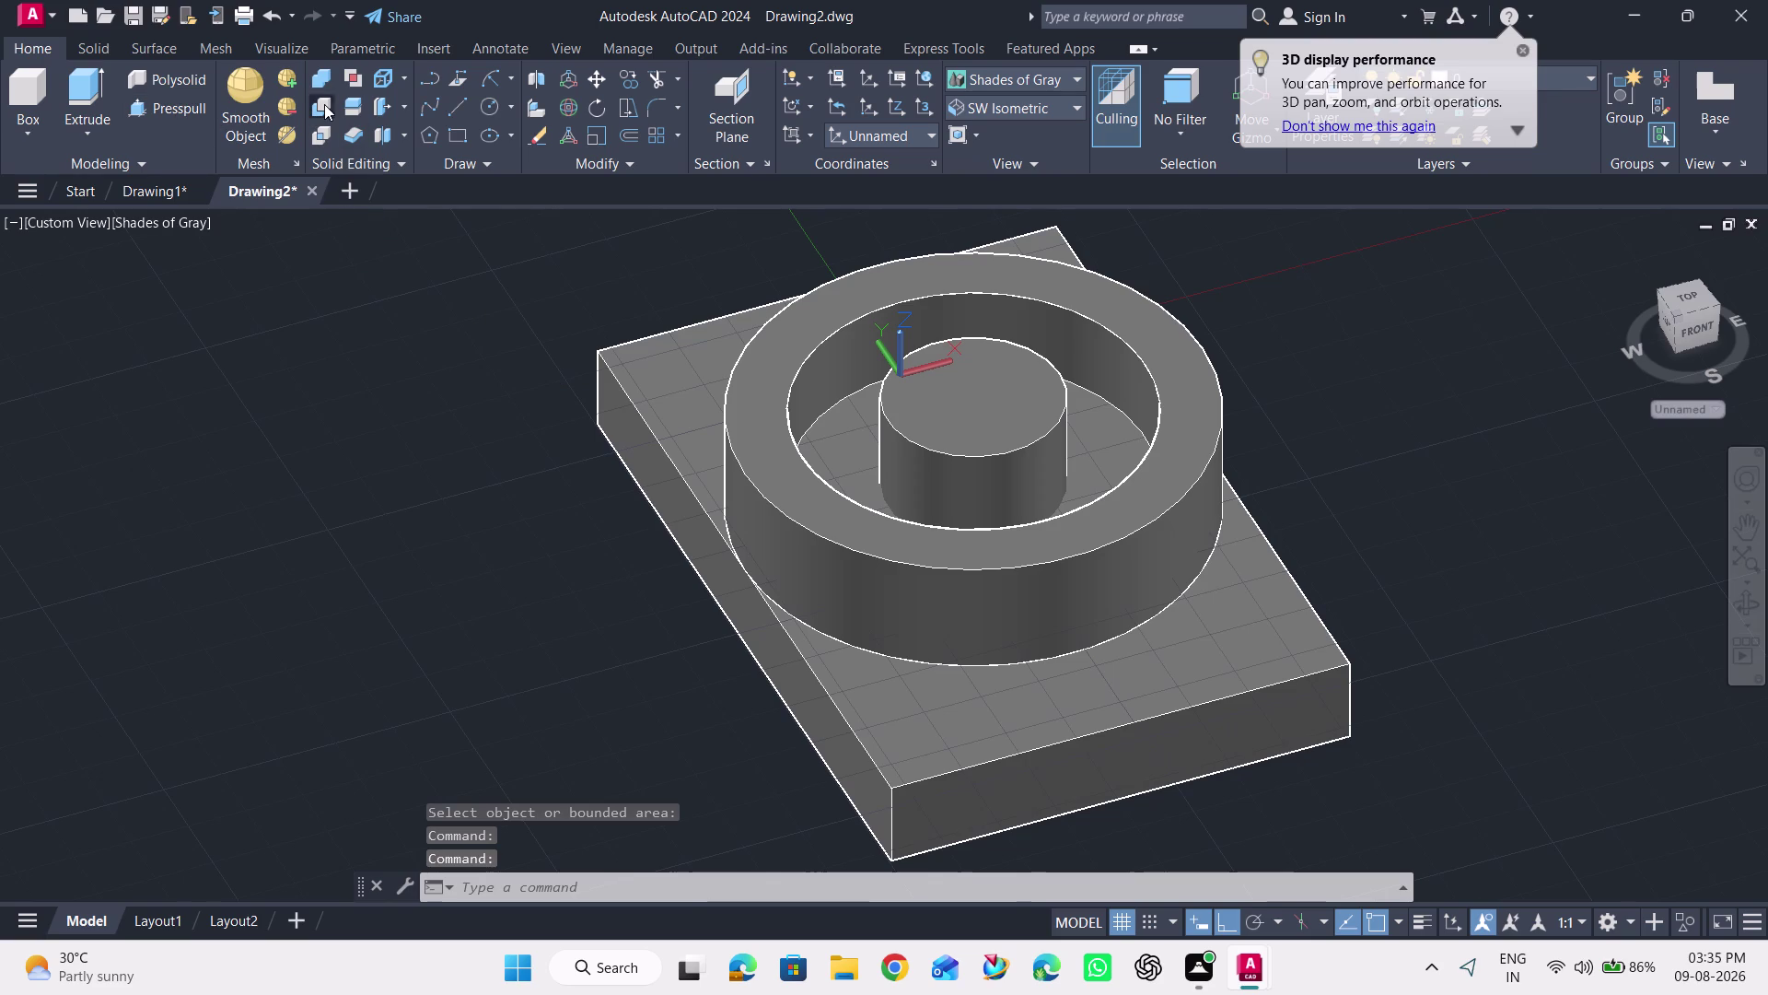
Subtract the inner cylinder from the block to cut the hole.
click(771, 518)
key(Return)
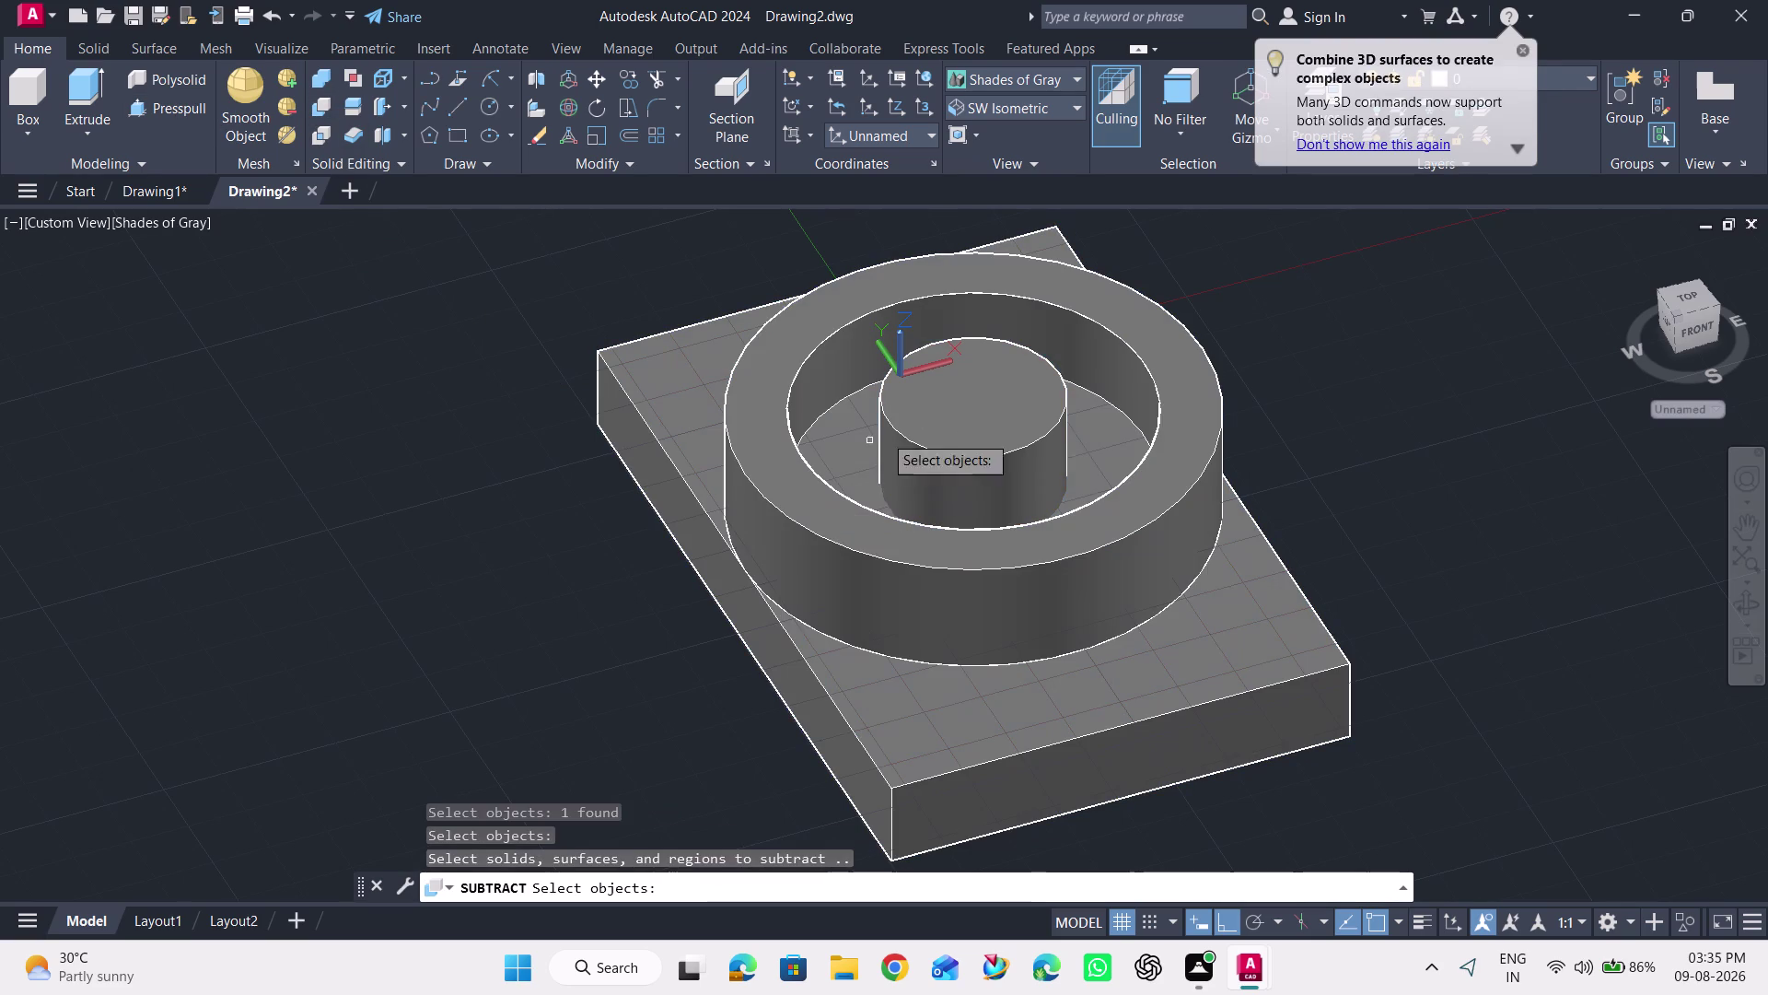
click(946, 419)
key(Return)
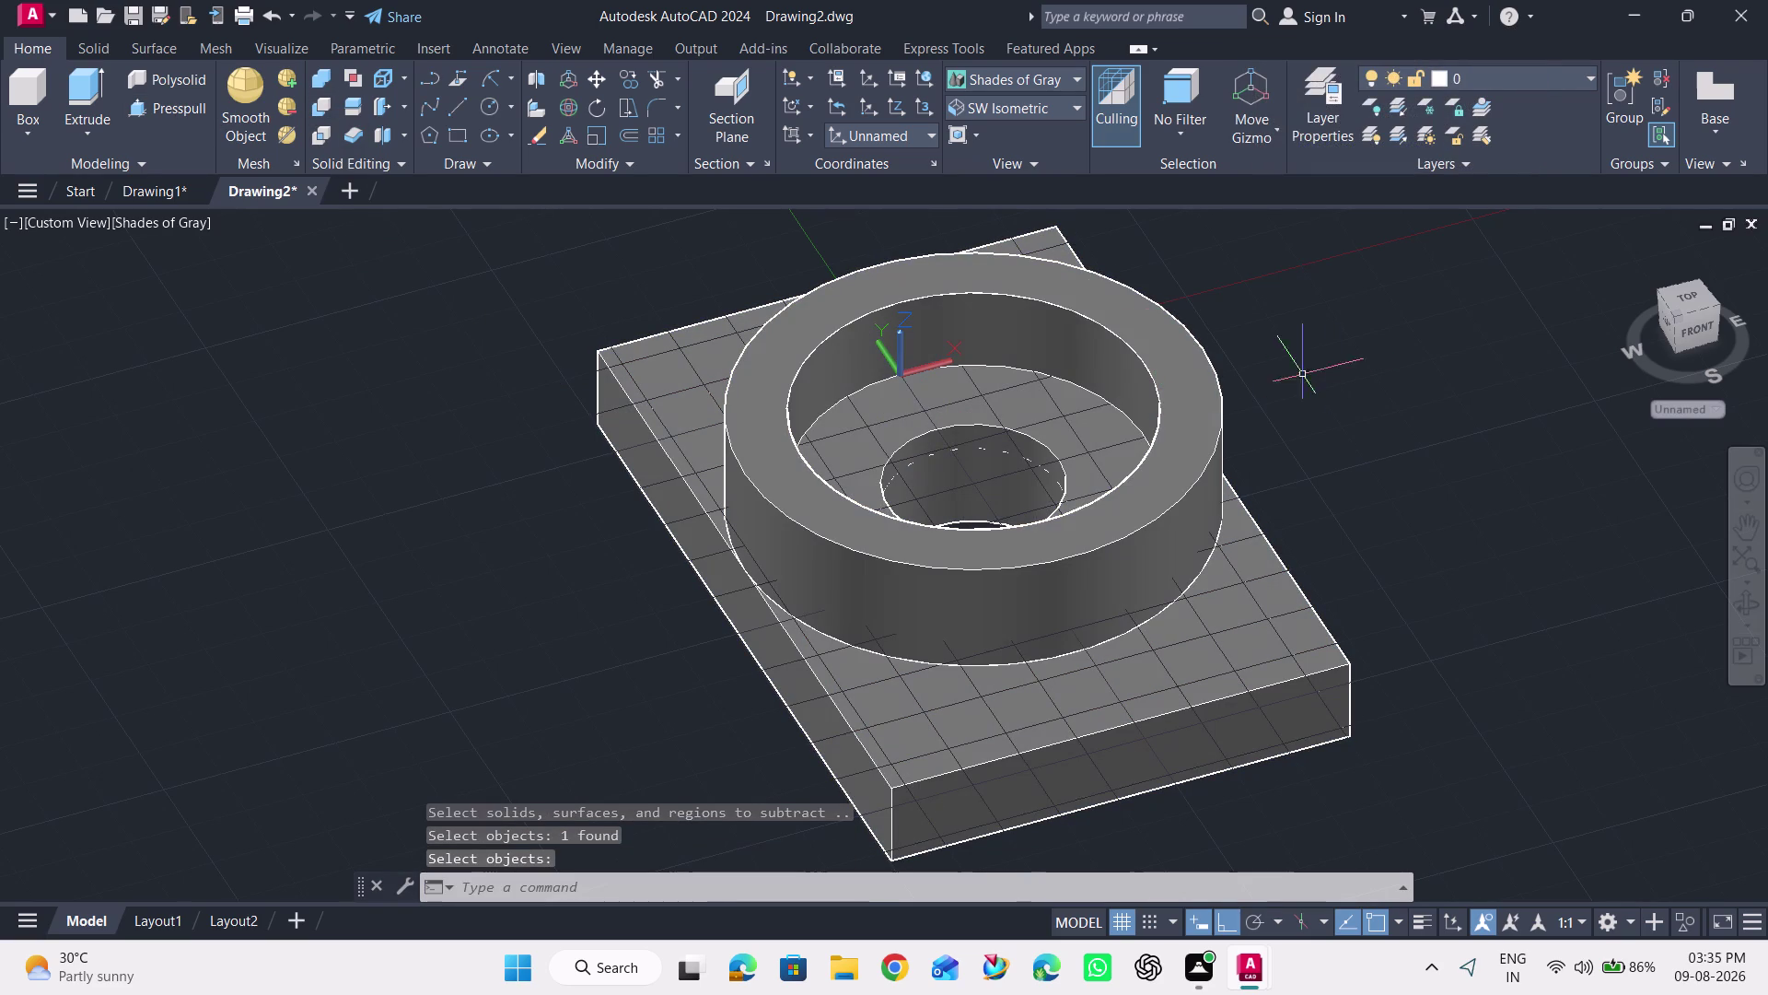
click(1751, 604)
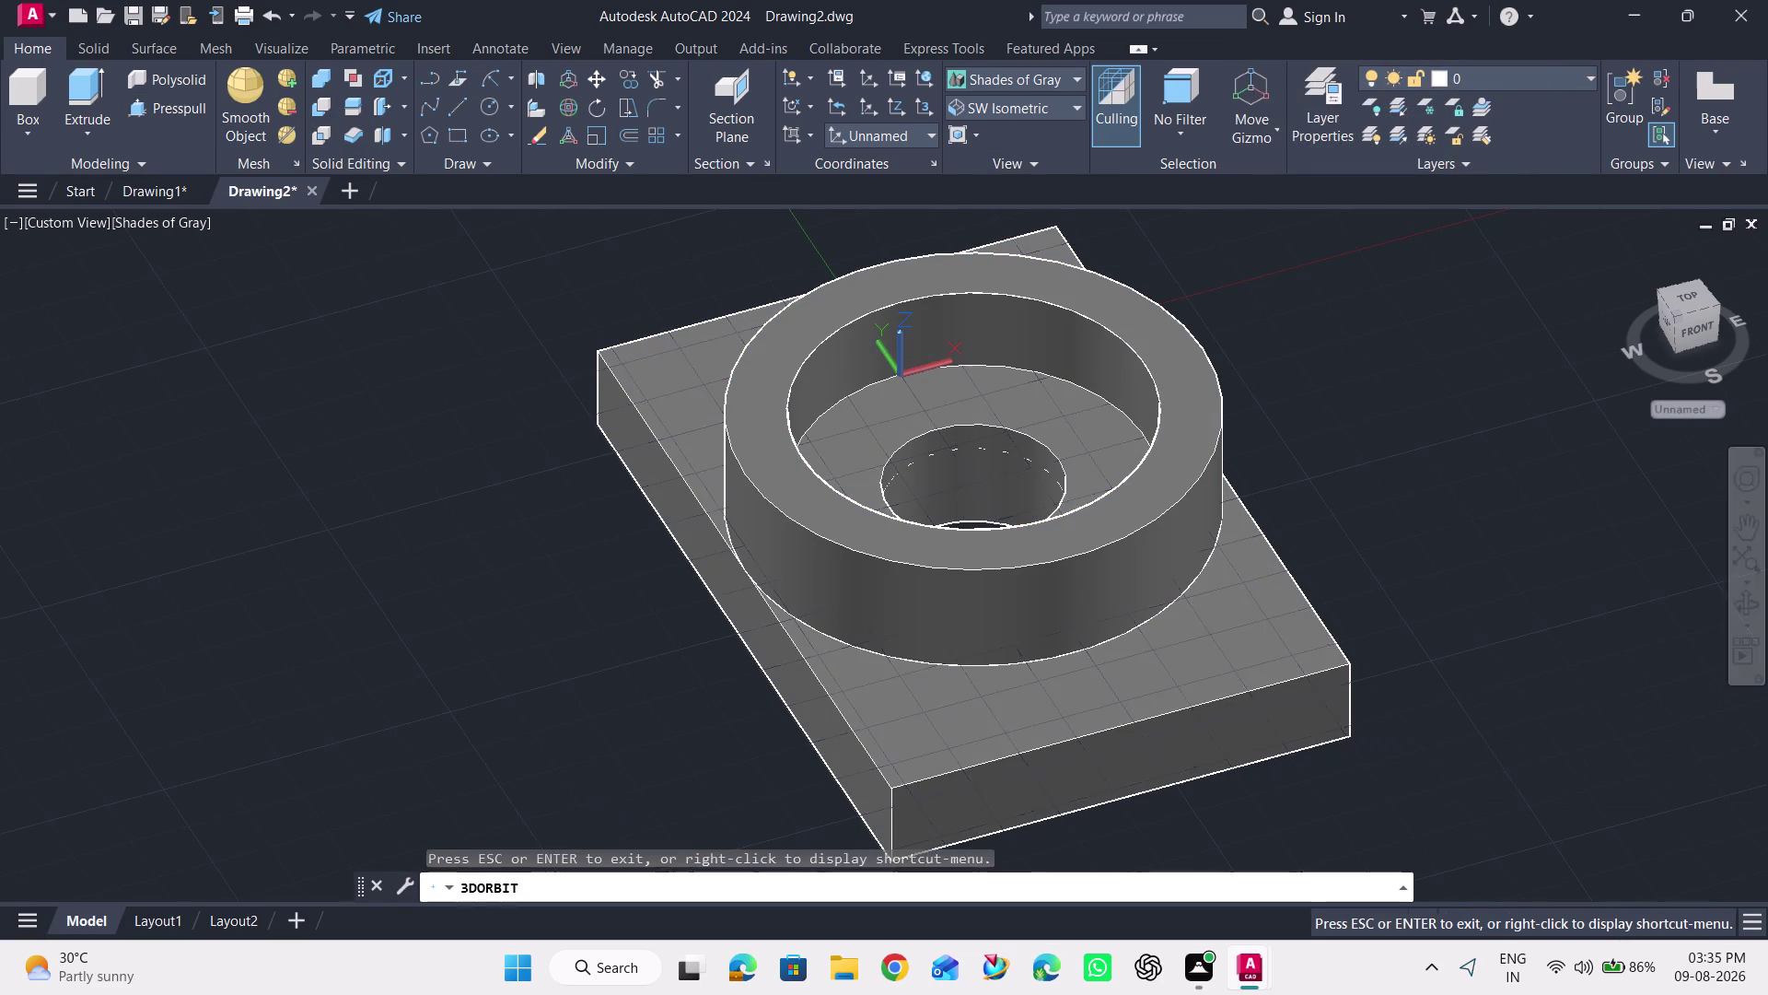
Orbit the bracket, then switch to the Front preset view and zoom out.
drag(1506, 573, 1382, 464)
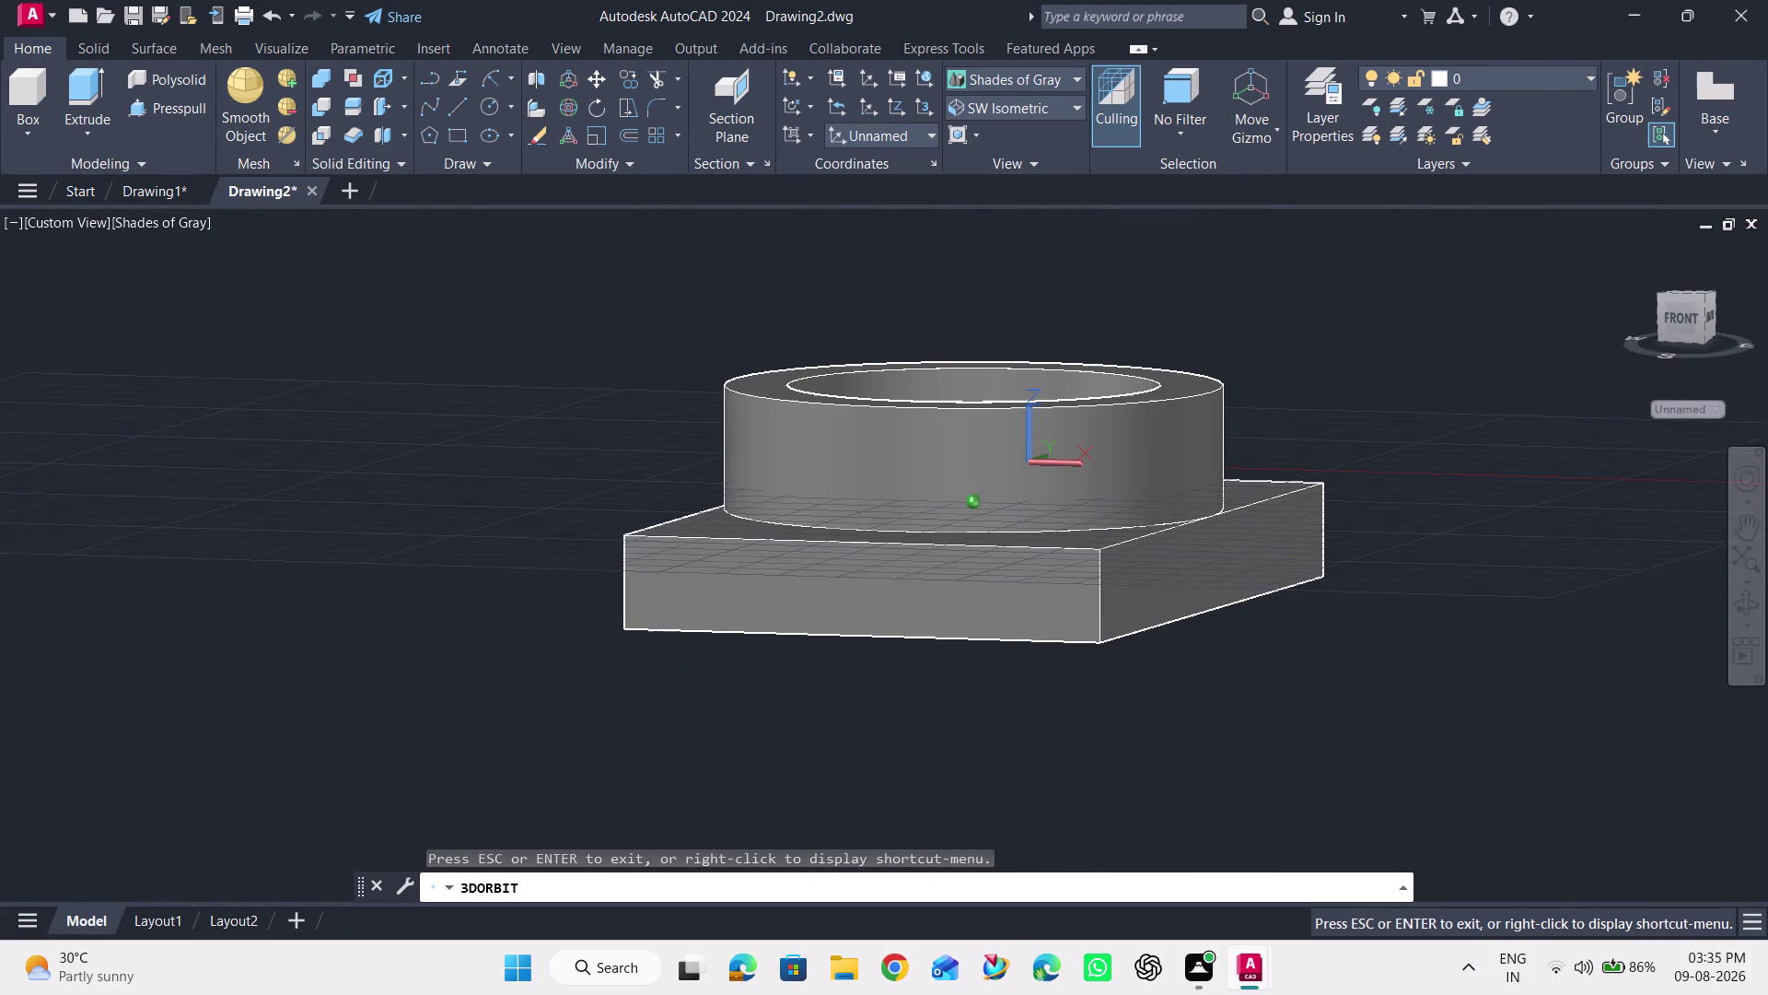
drag(1381, 464, 1382, 467)
click(1037, 95)
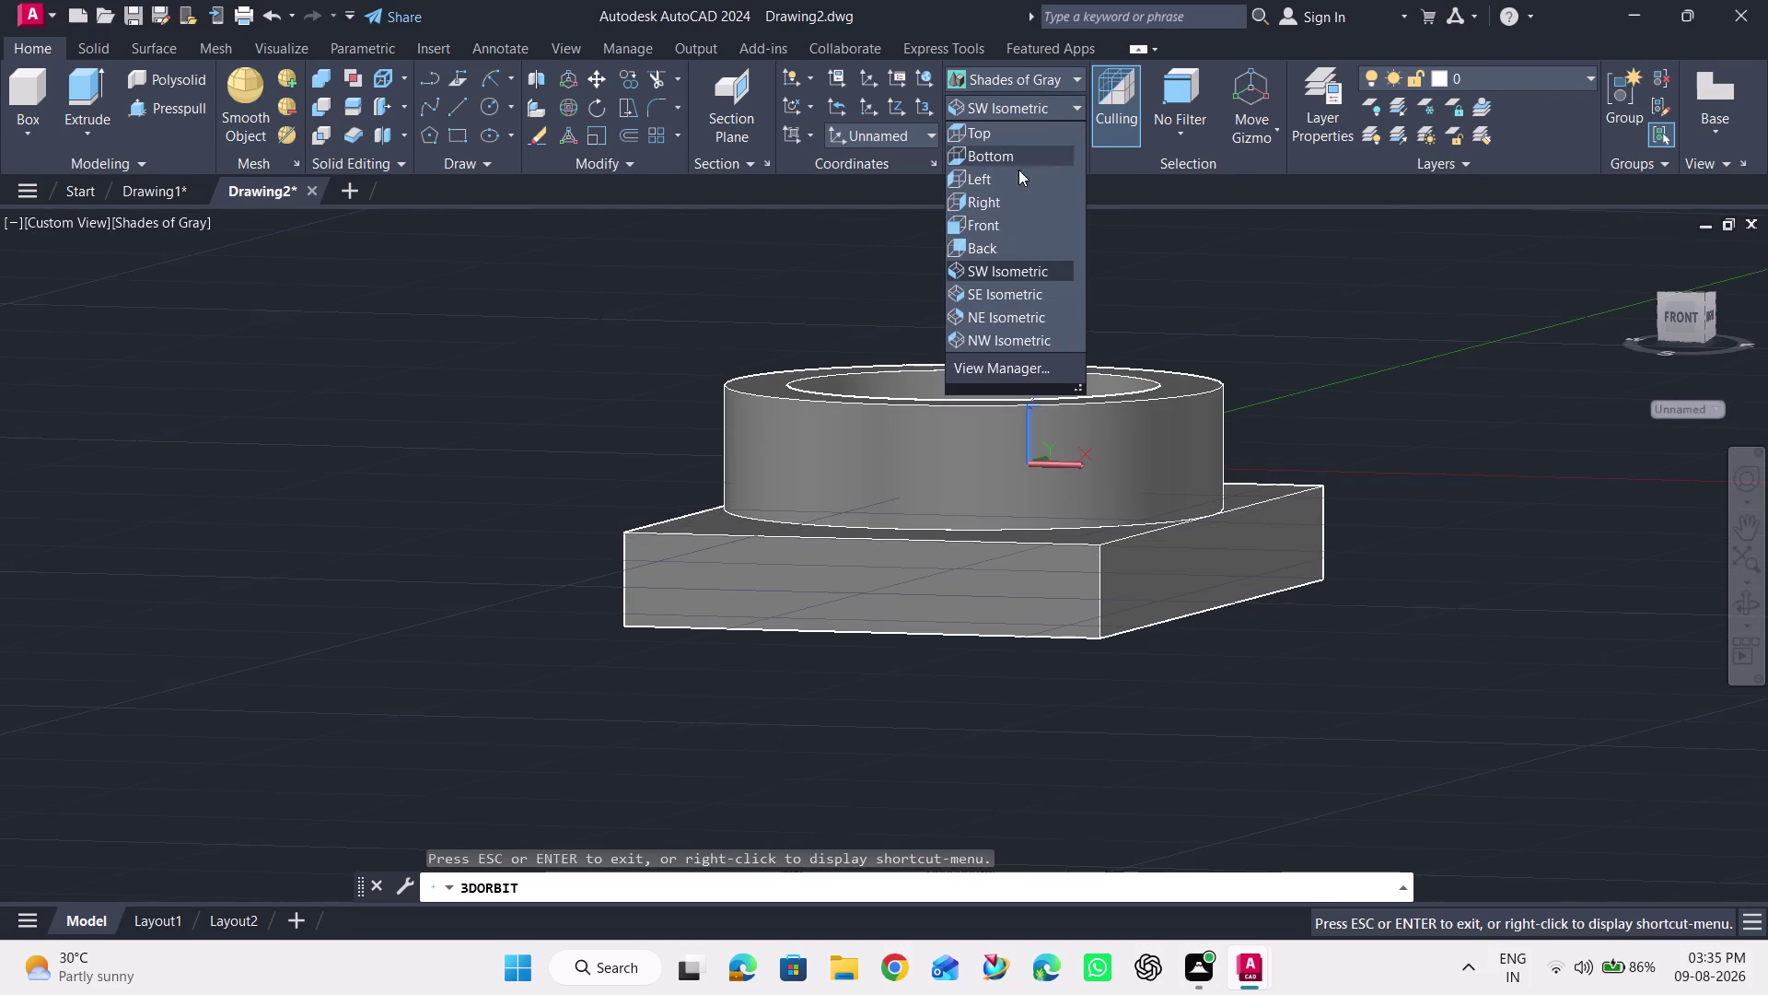
click(1028, 220)
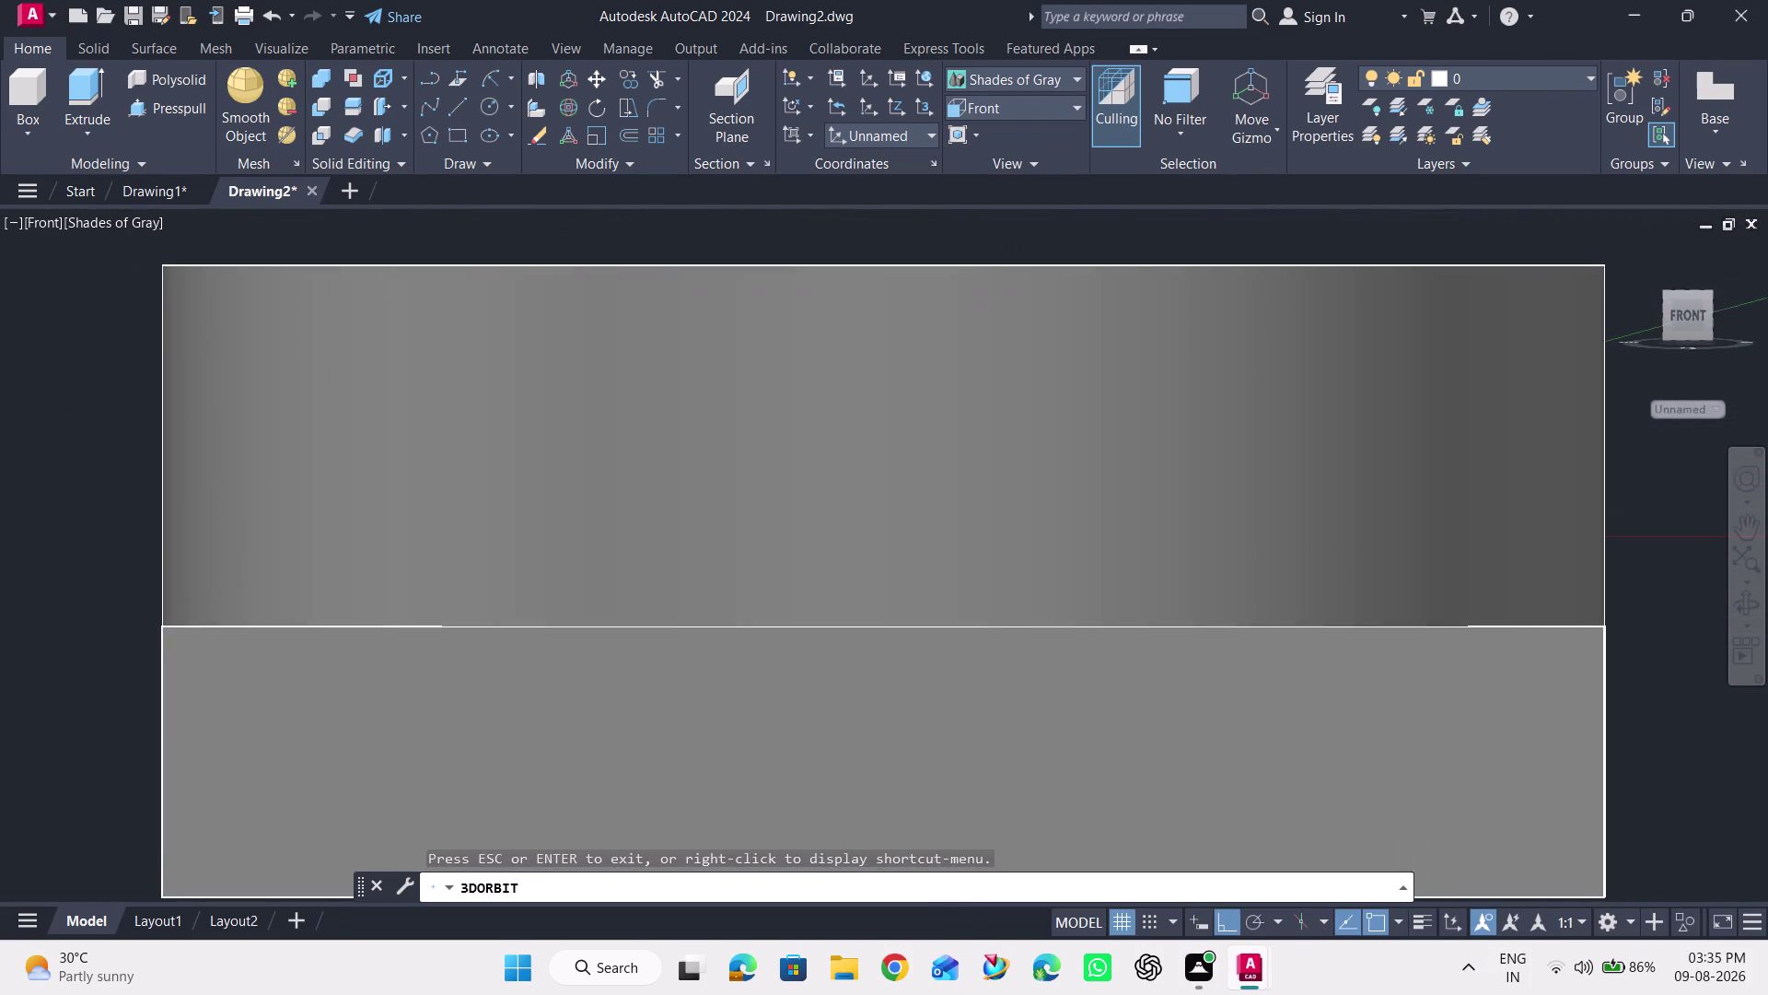
scroll(down, 3)
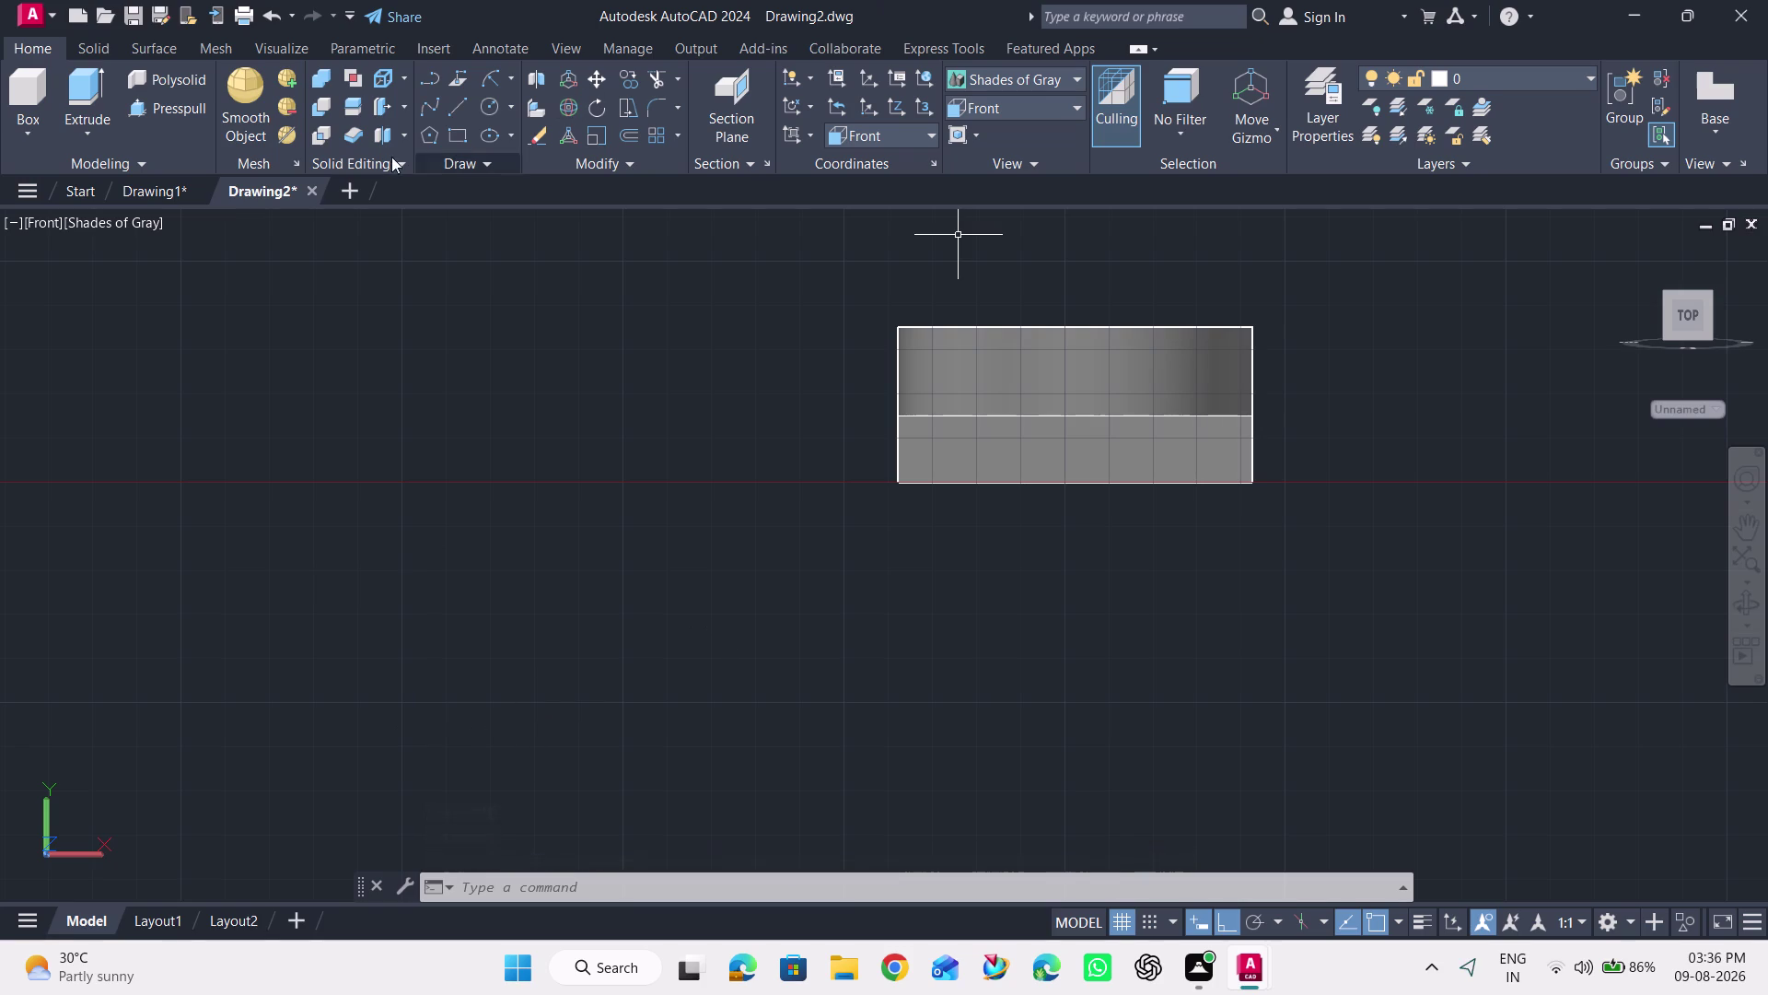
click(456, 110)
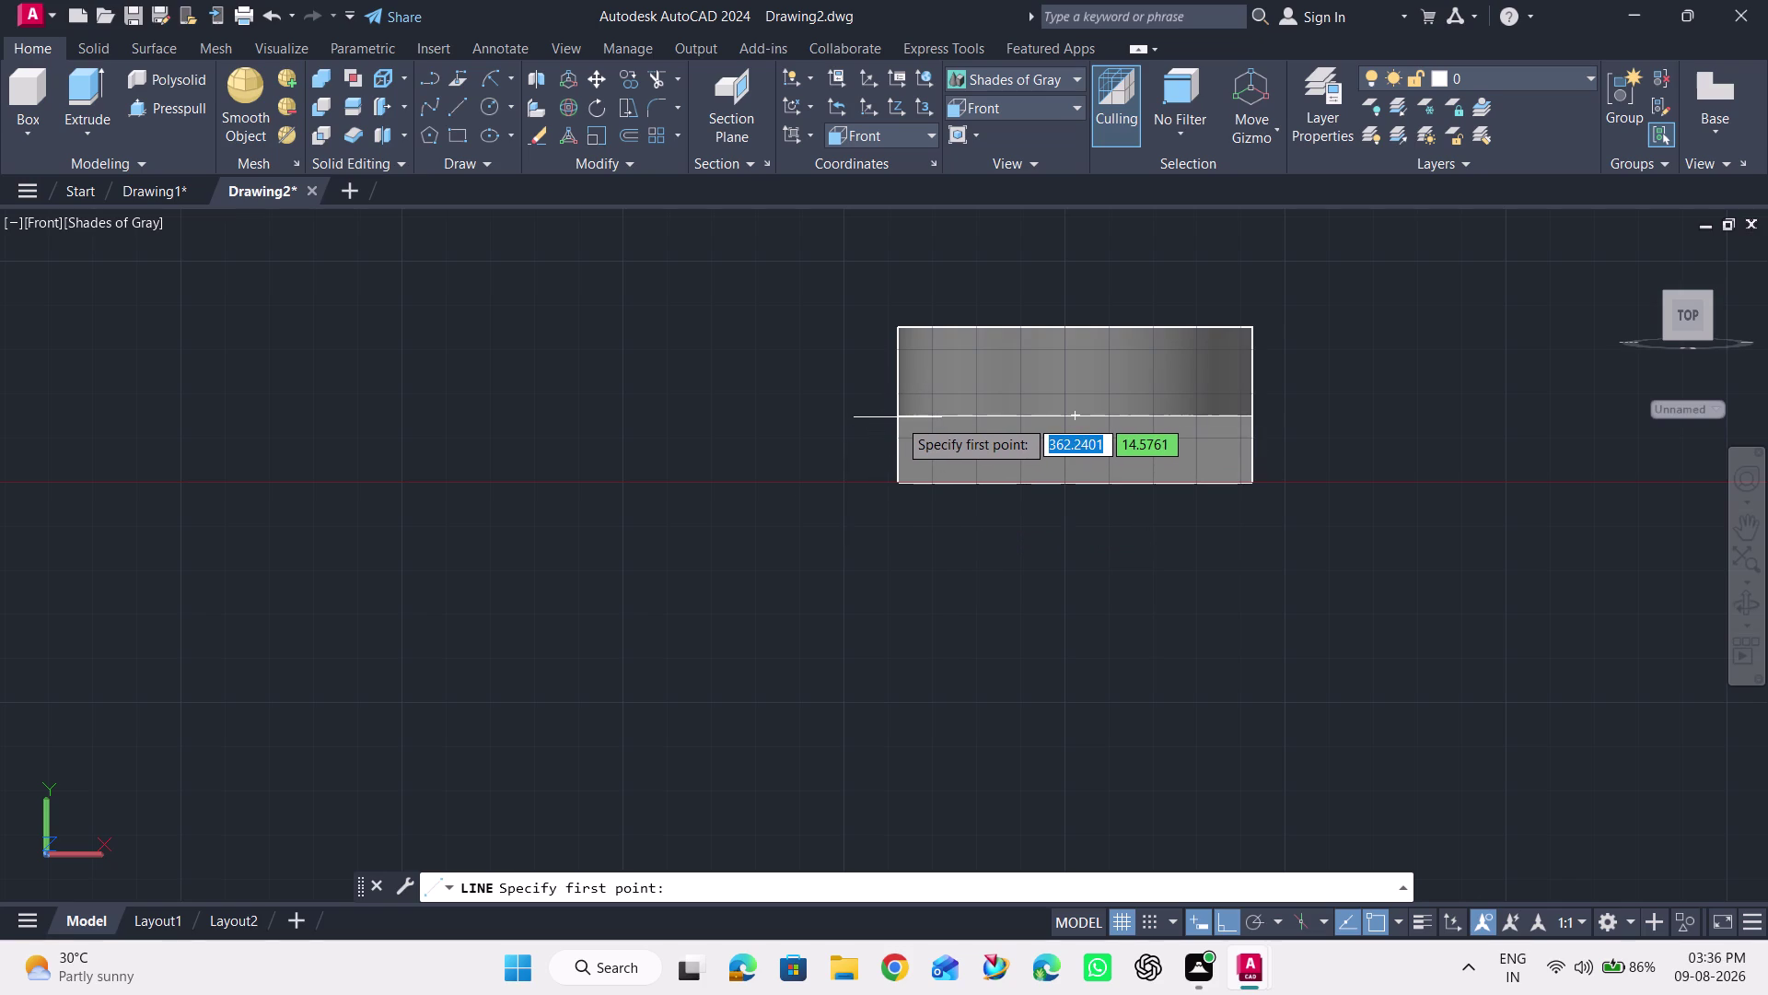
Start and cancel a few line attempts near the block.
scroll(up, 3)
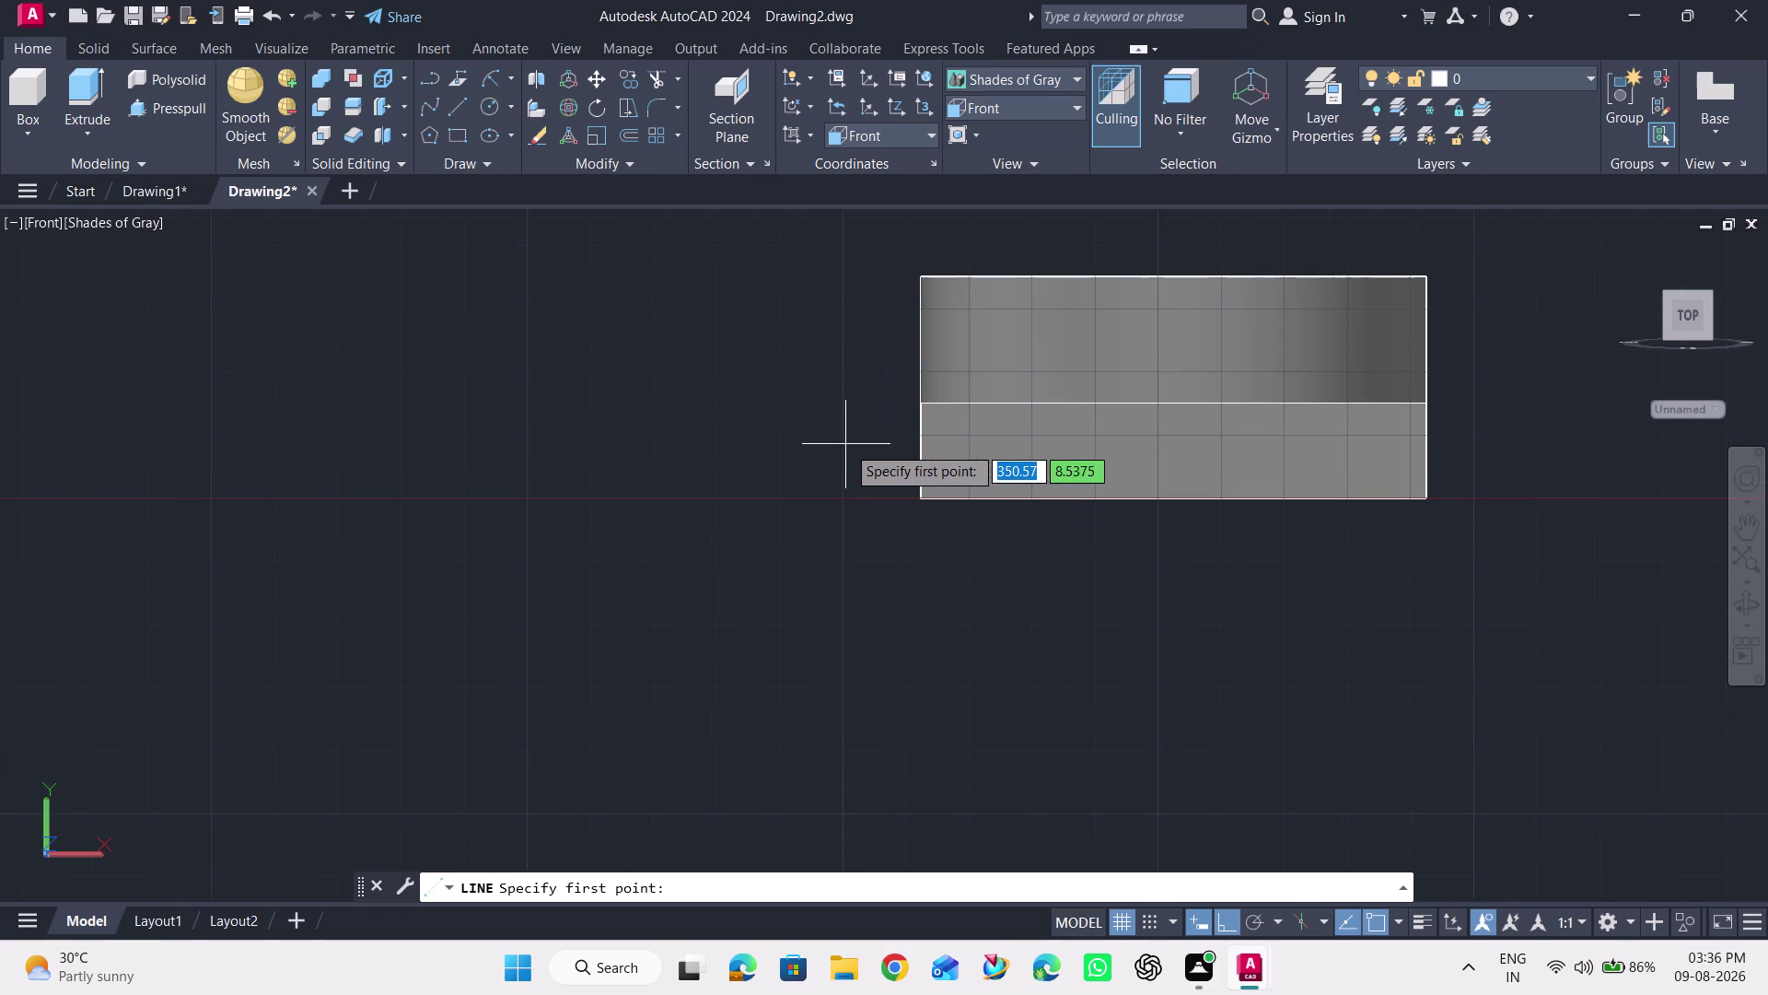
click(924, 403)
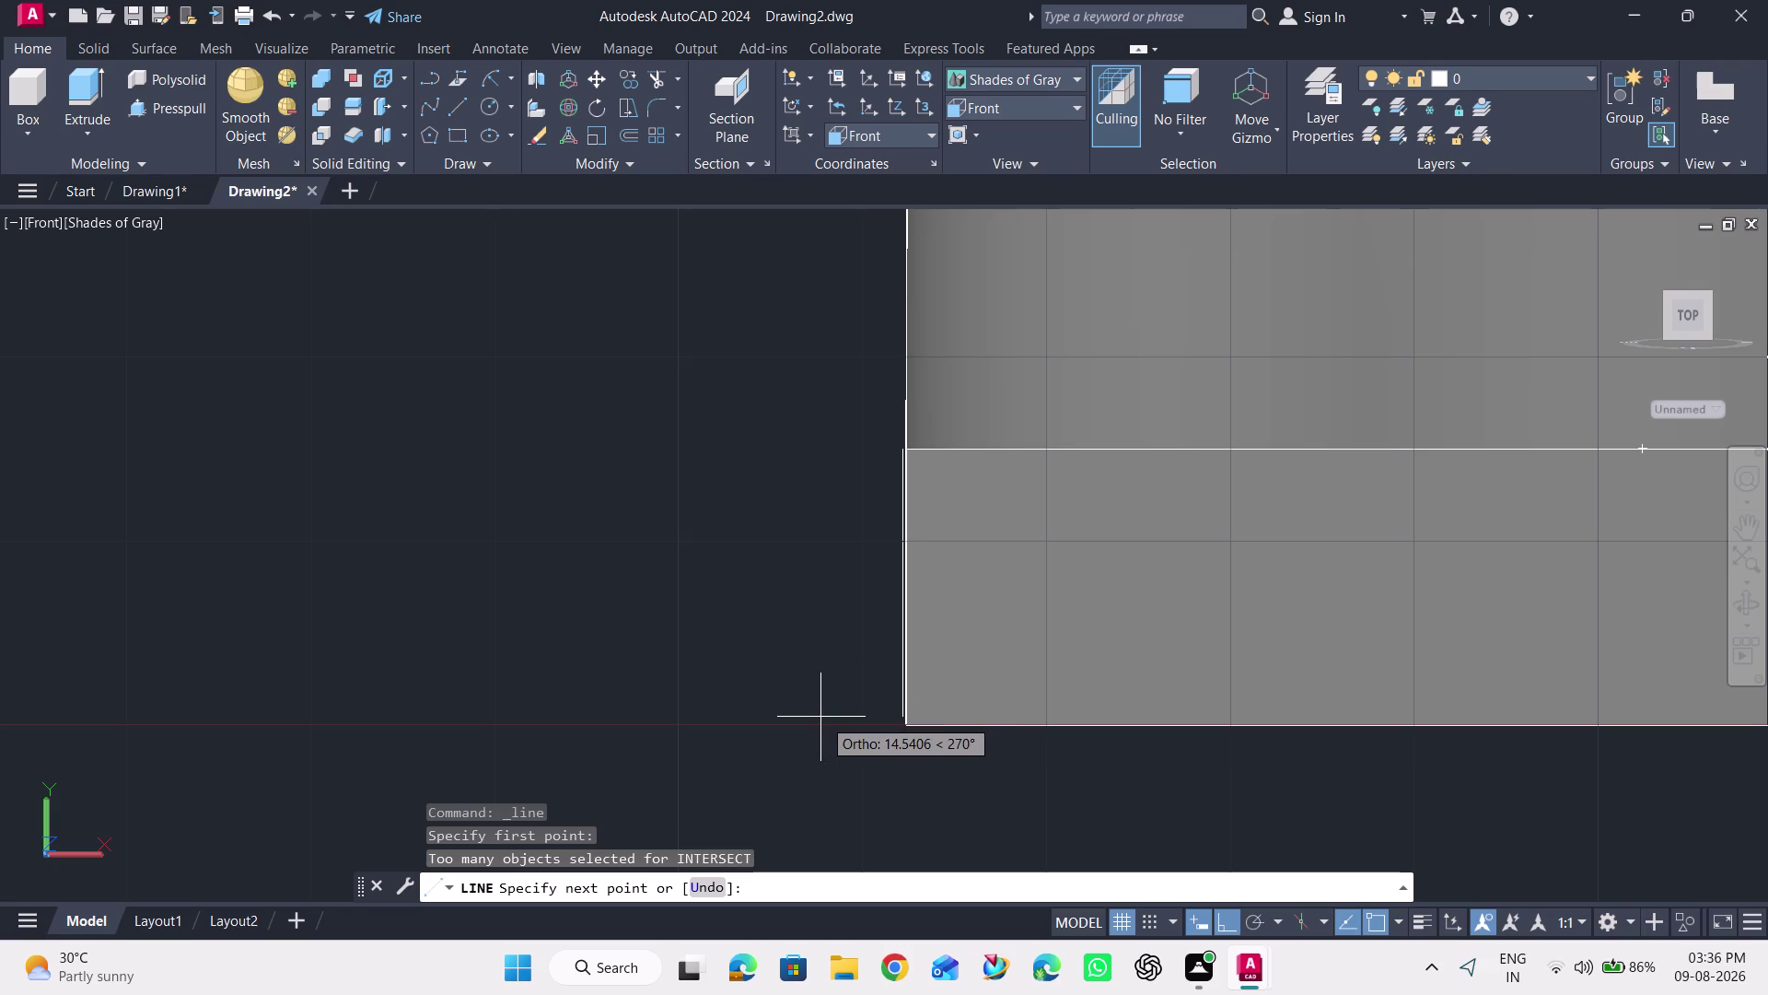
key(Escape)
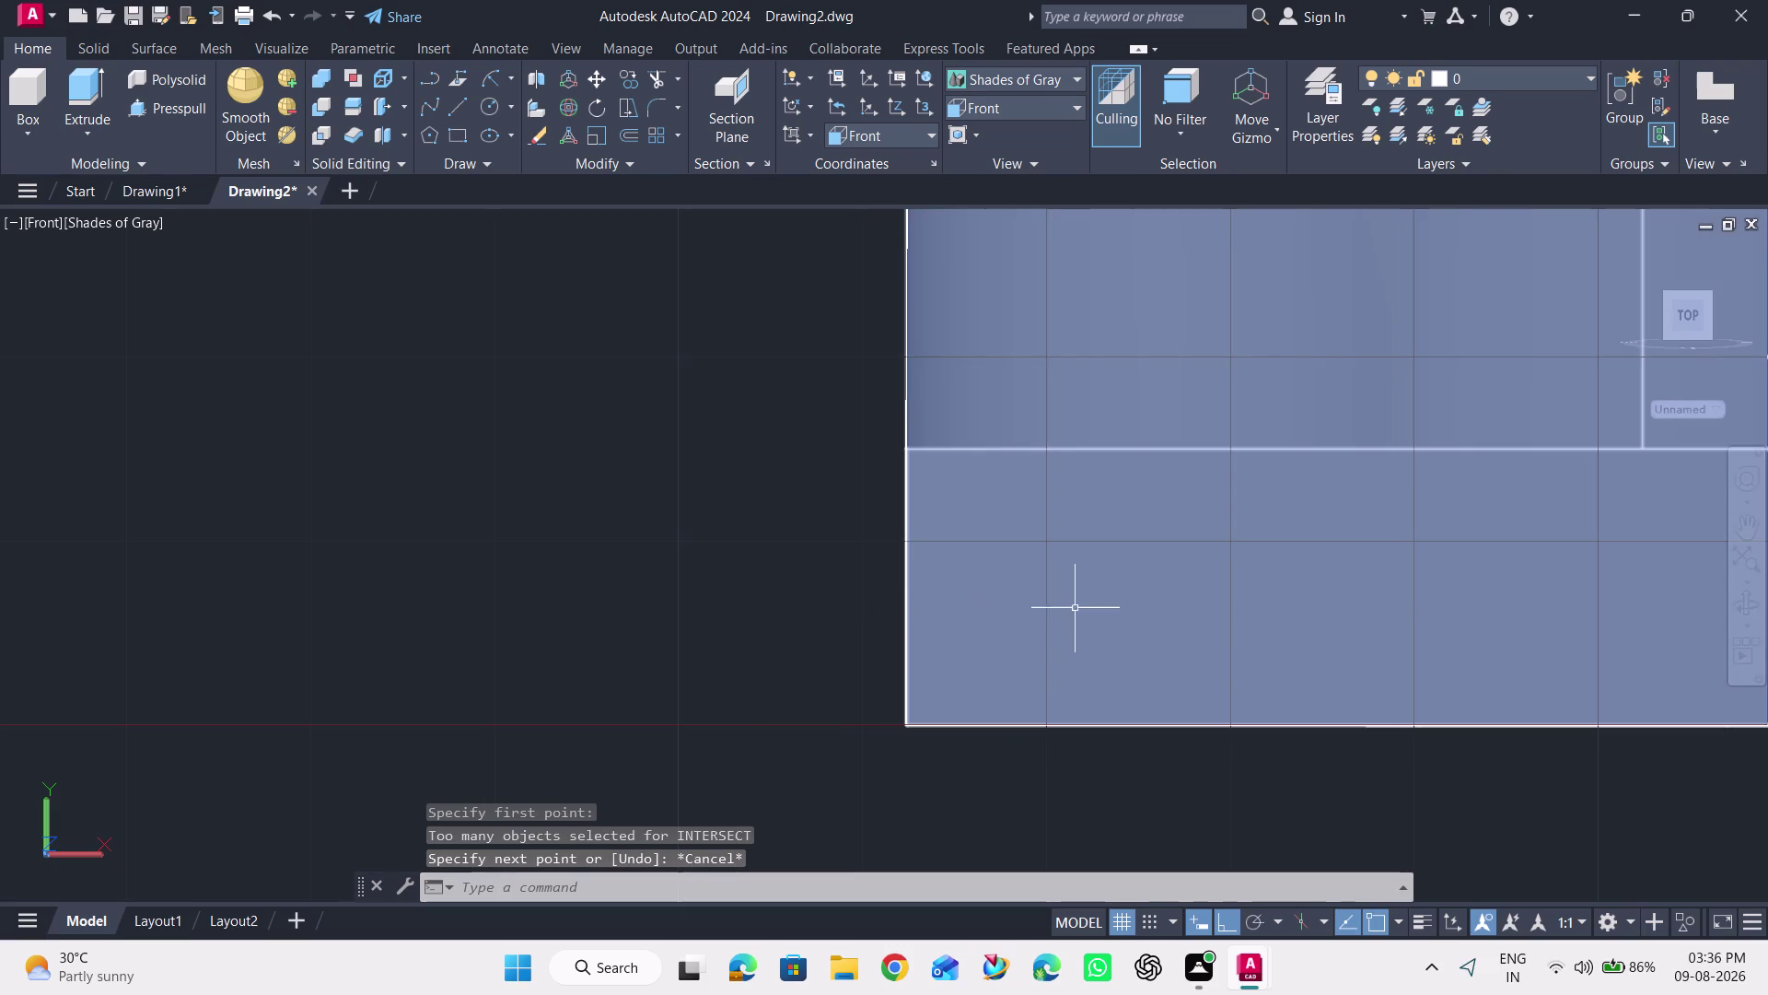
click(448, 115)
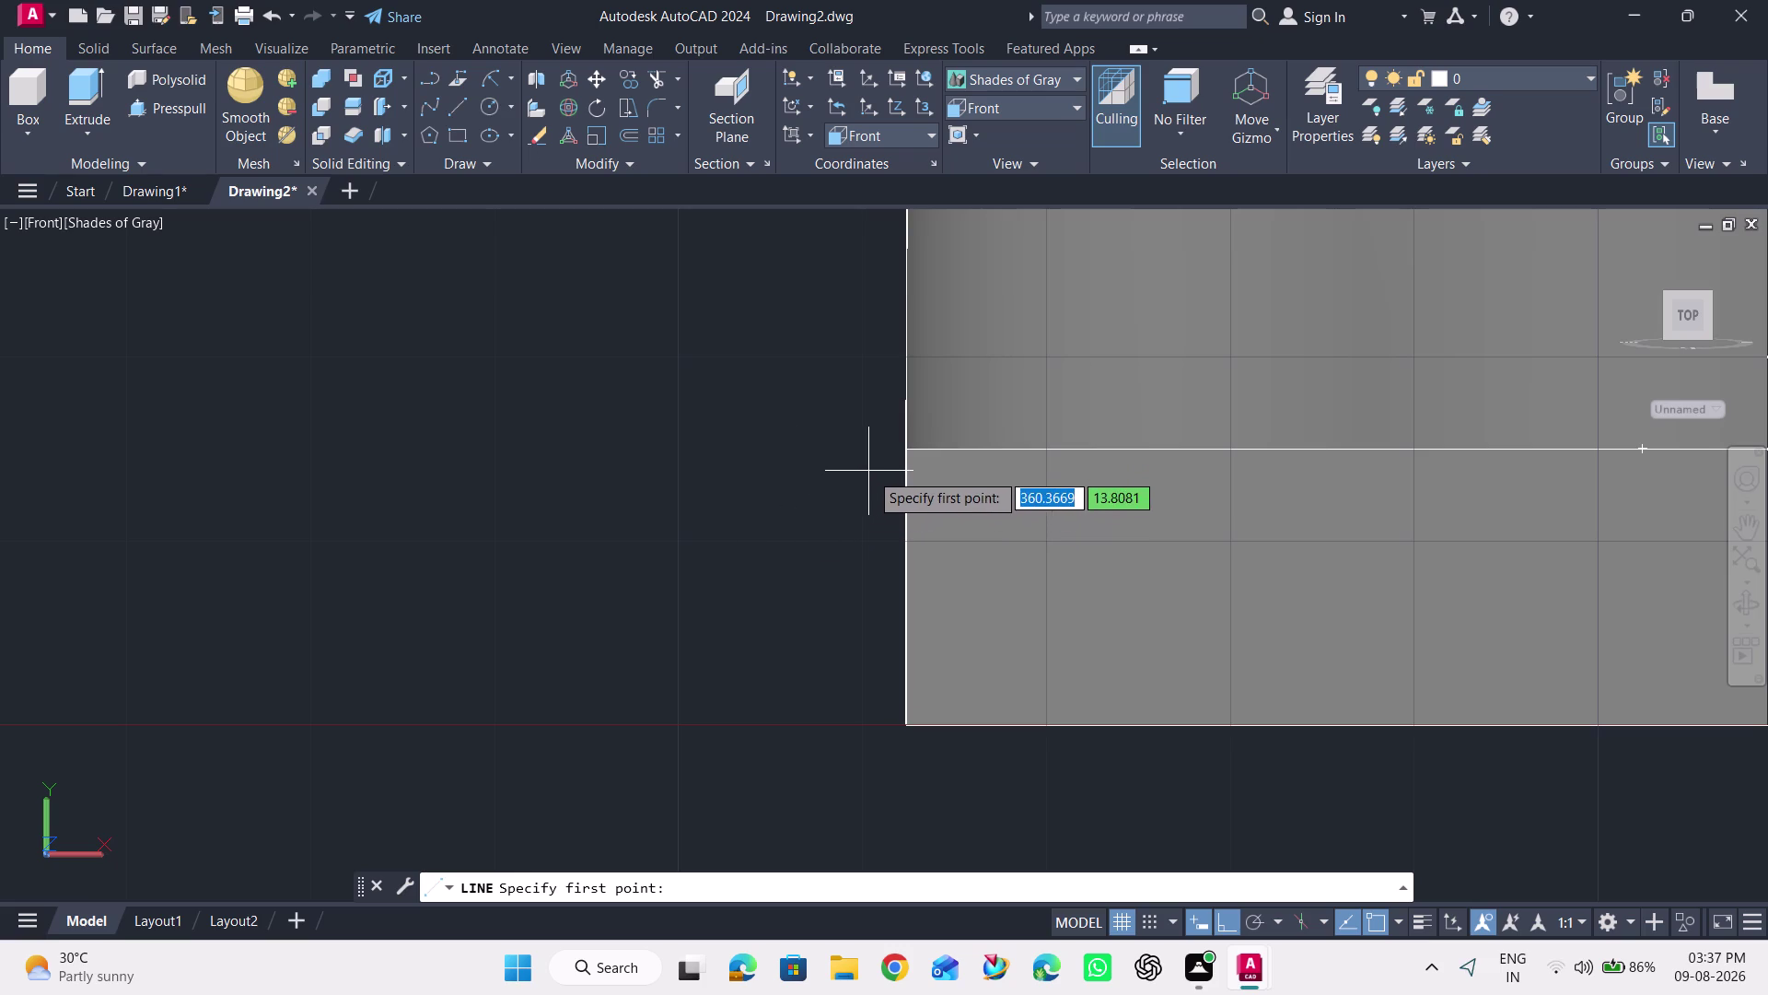
scroll(down, 3)
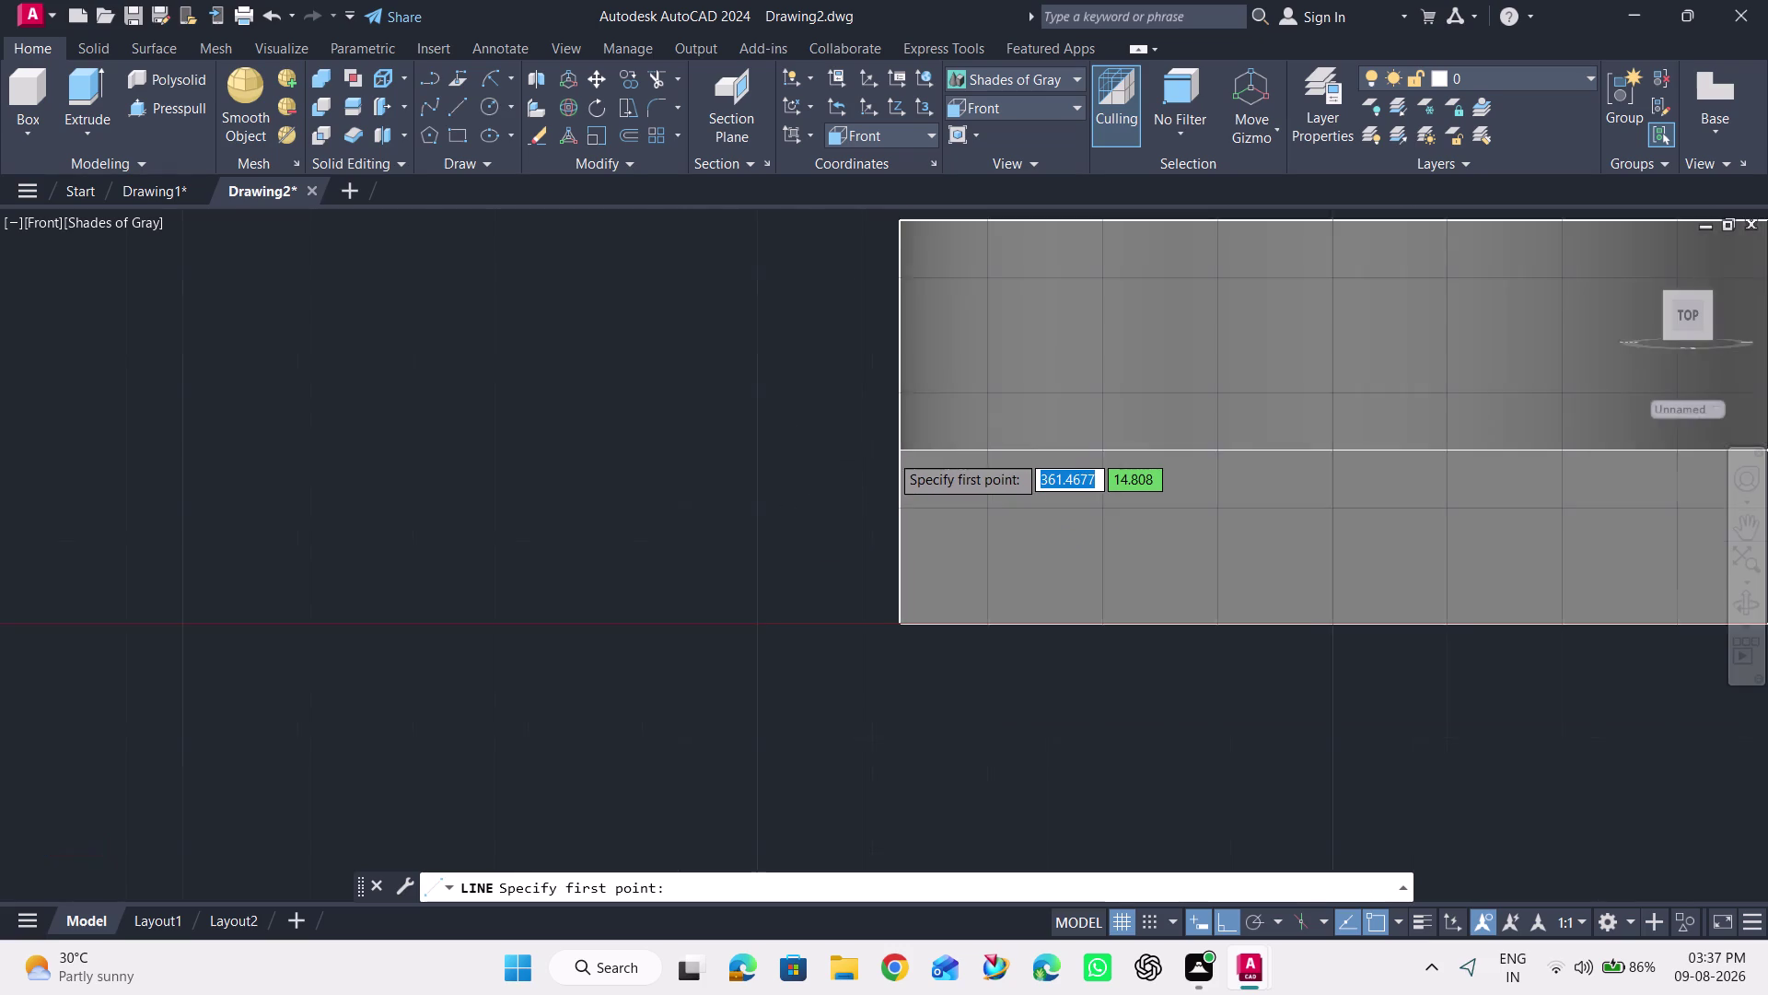
scroll(down, 3)
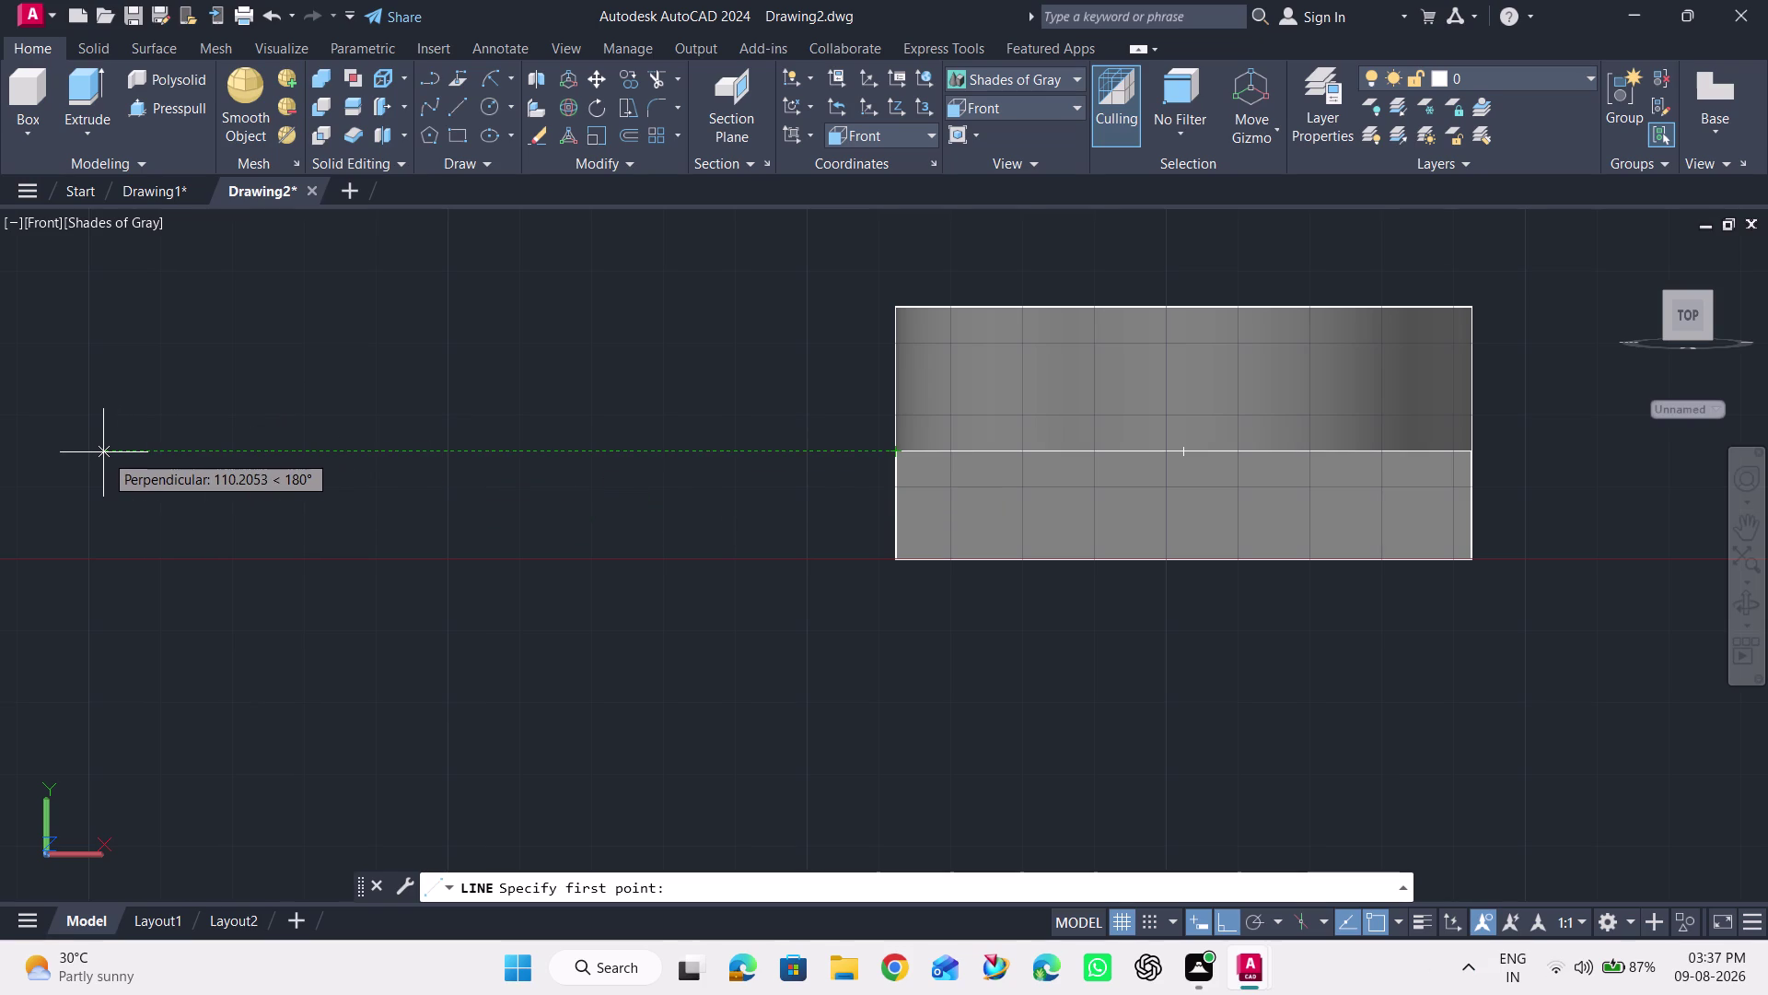
scroll(down, 3)
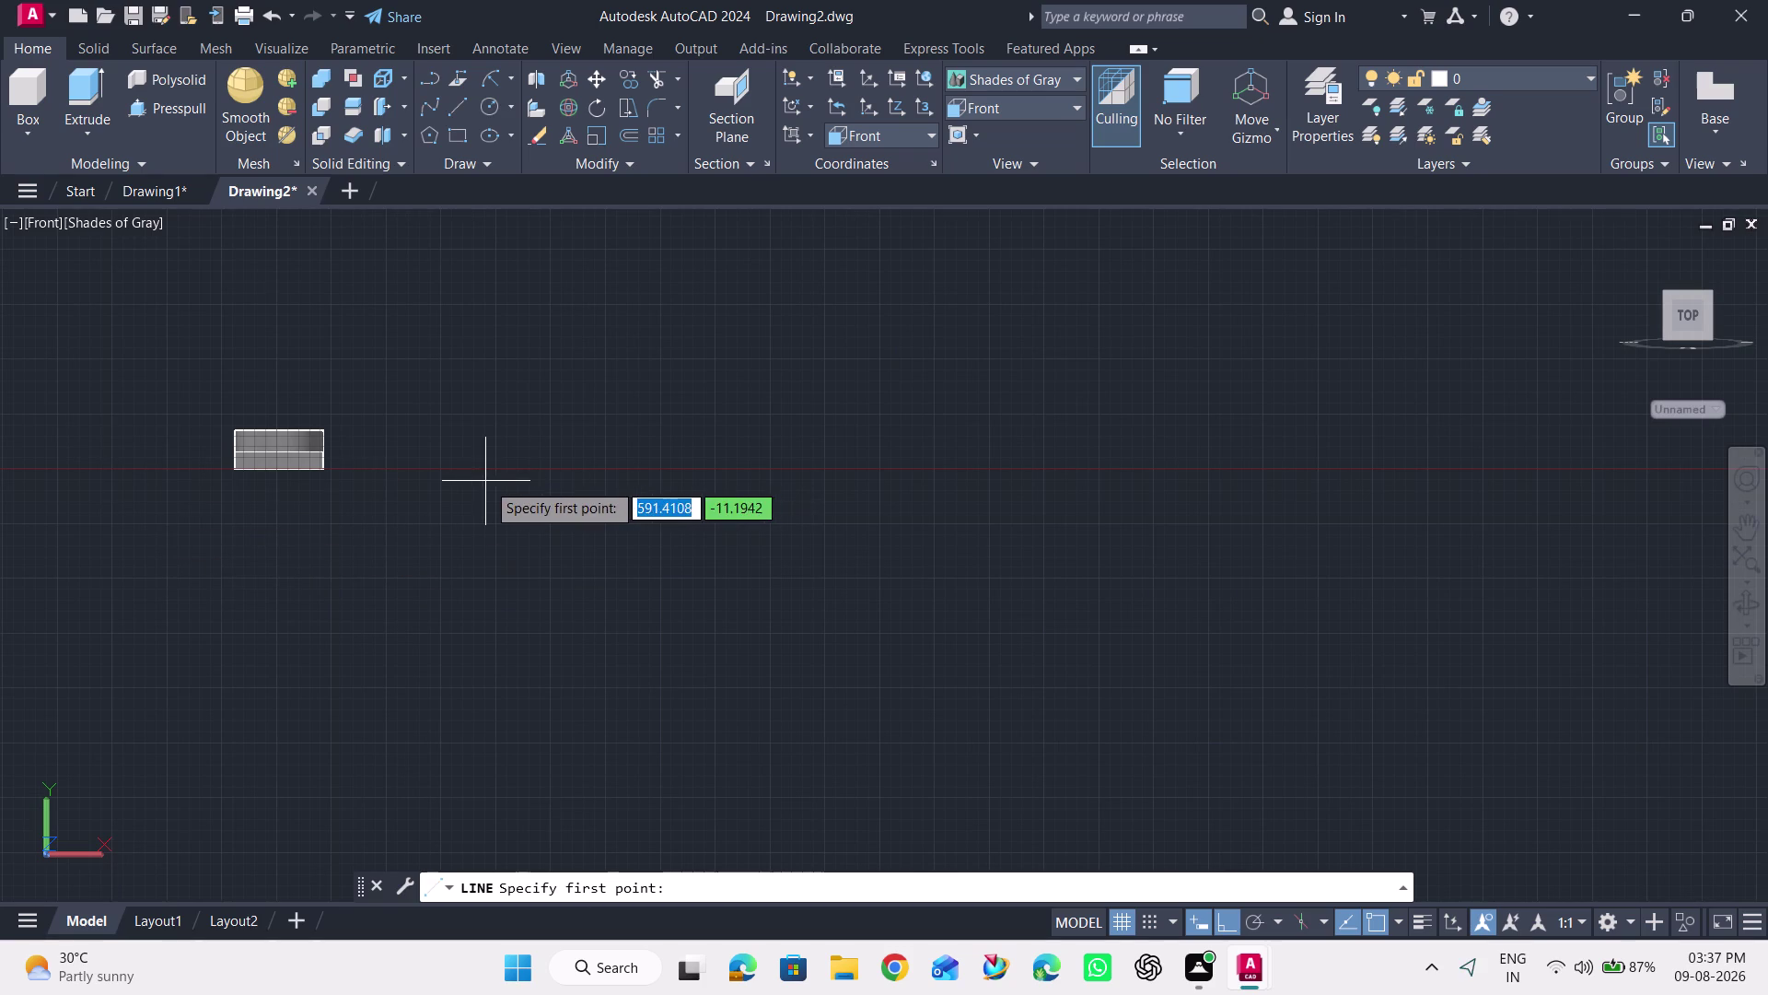
Pan and zoom so the block sits right of centre, leaving room for the outline.
drag(180, 389, 181, 406)
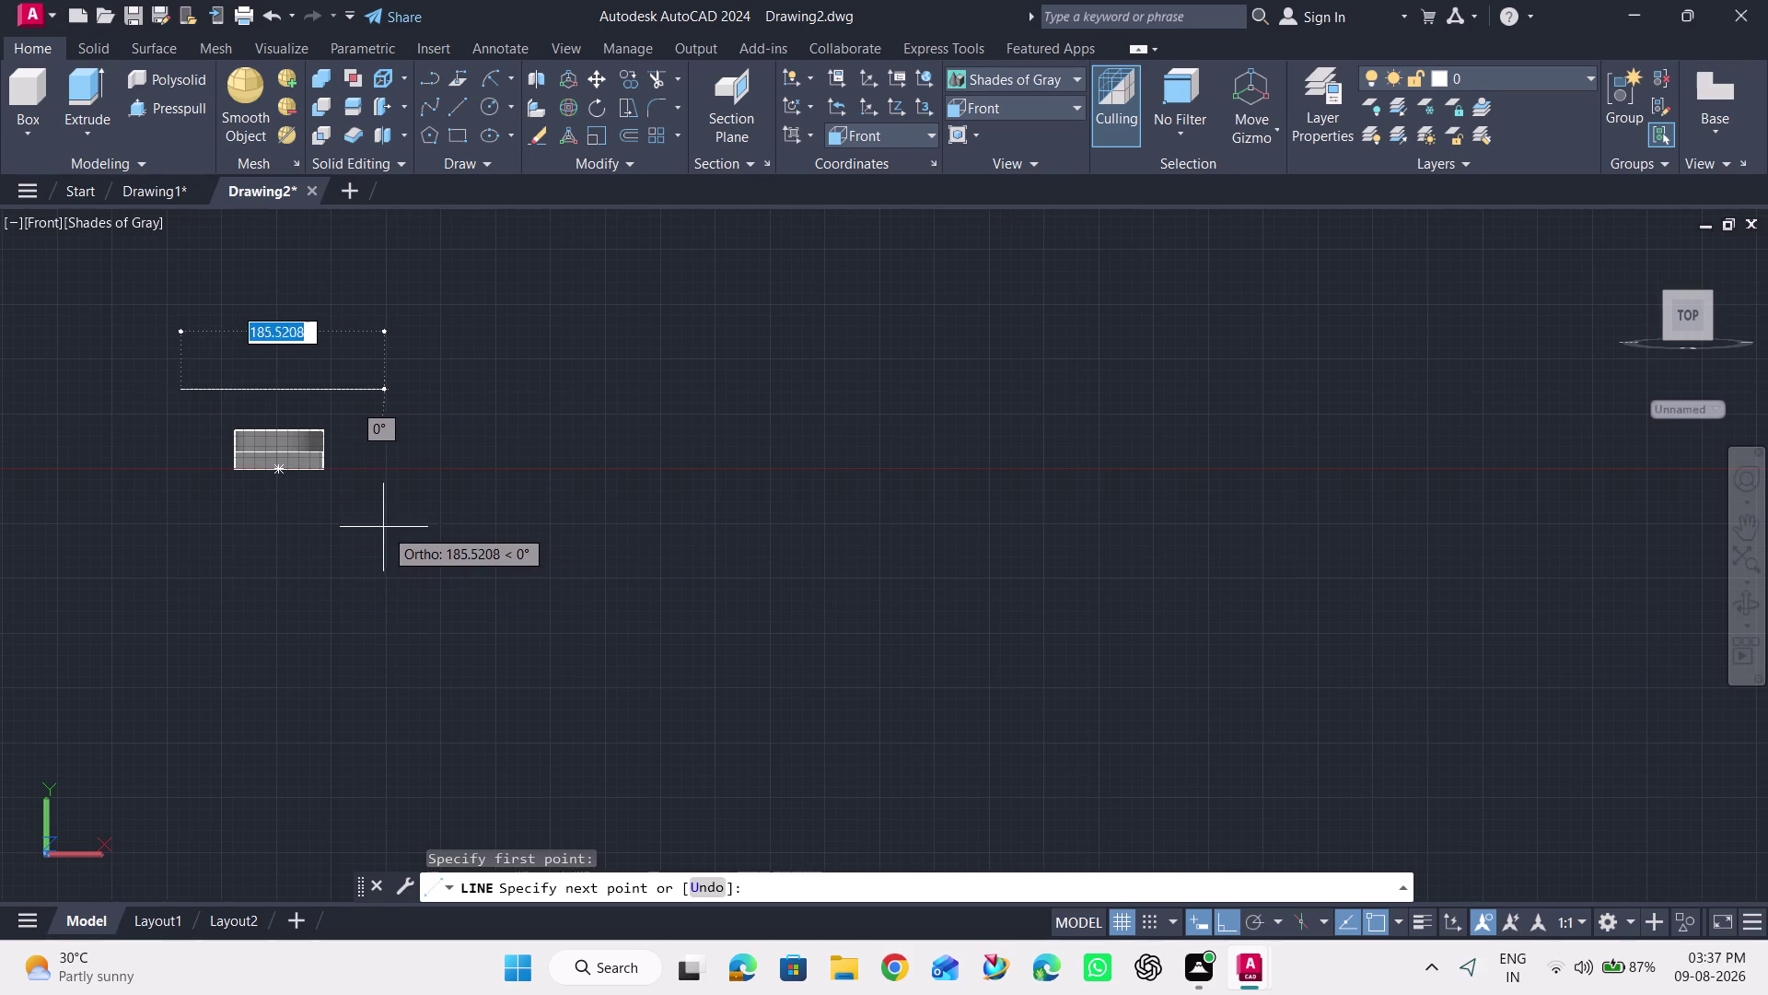
key(Escape)
click(1734, 524)
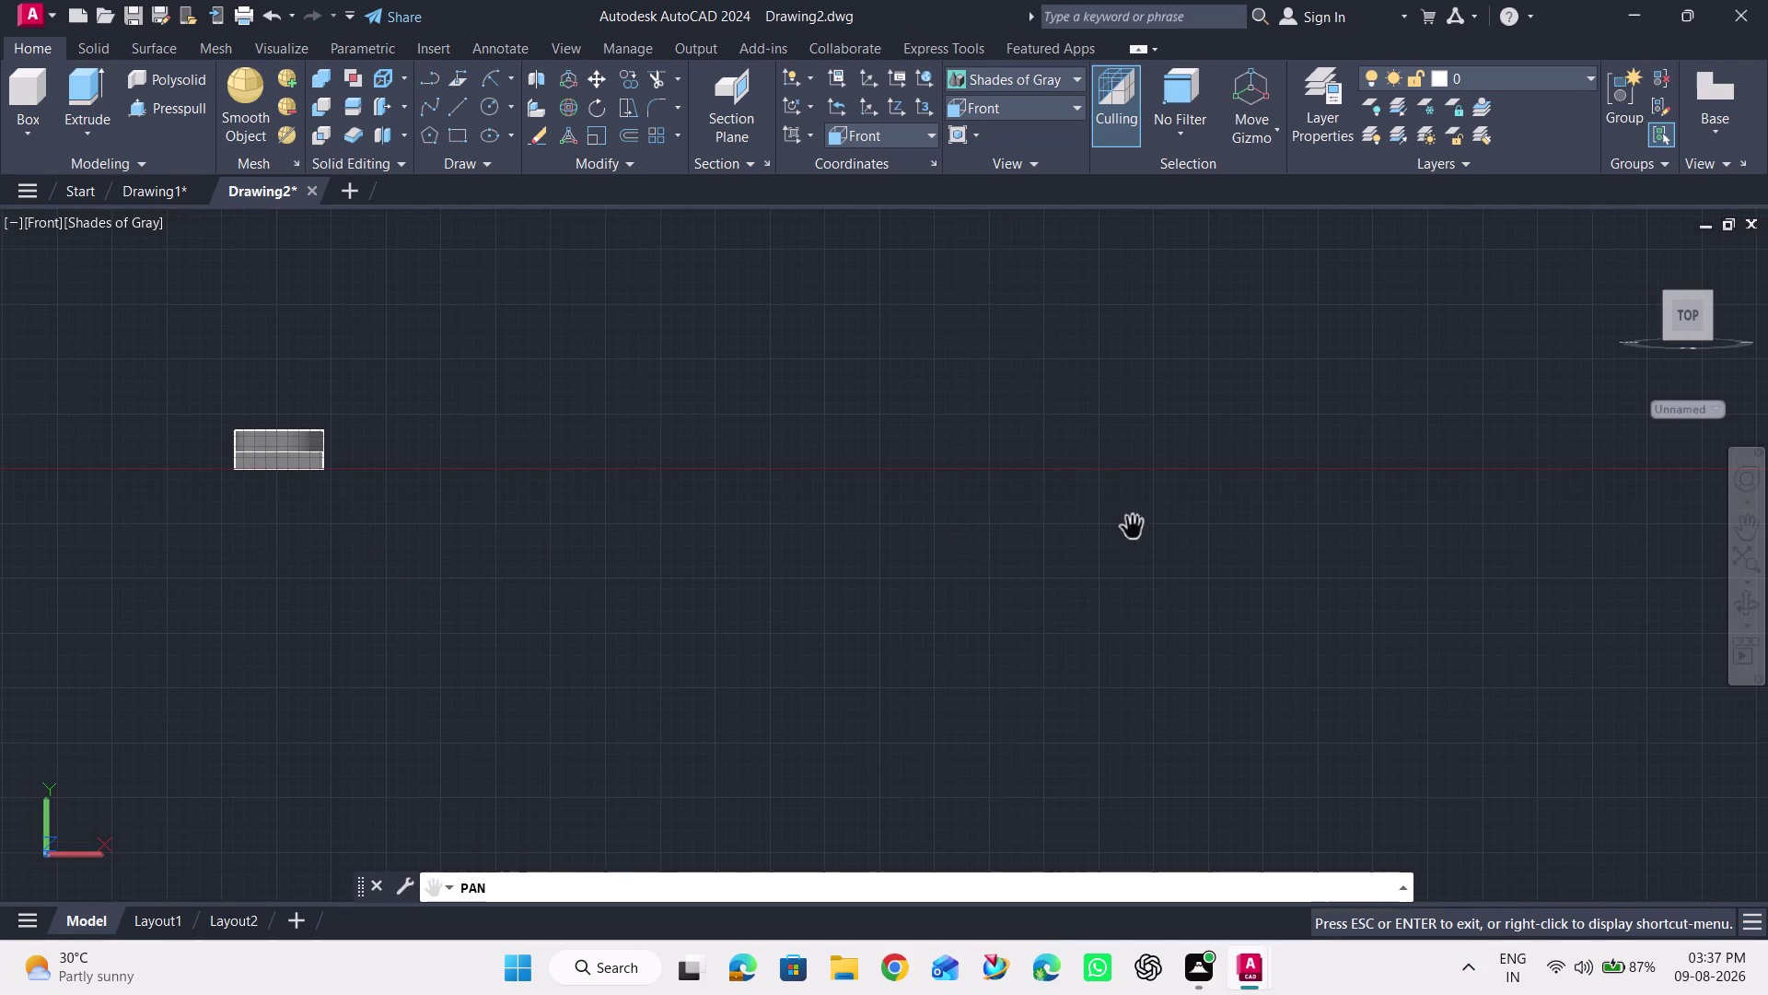
drag(885, 531, 1767, 568)
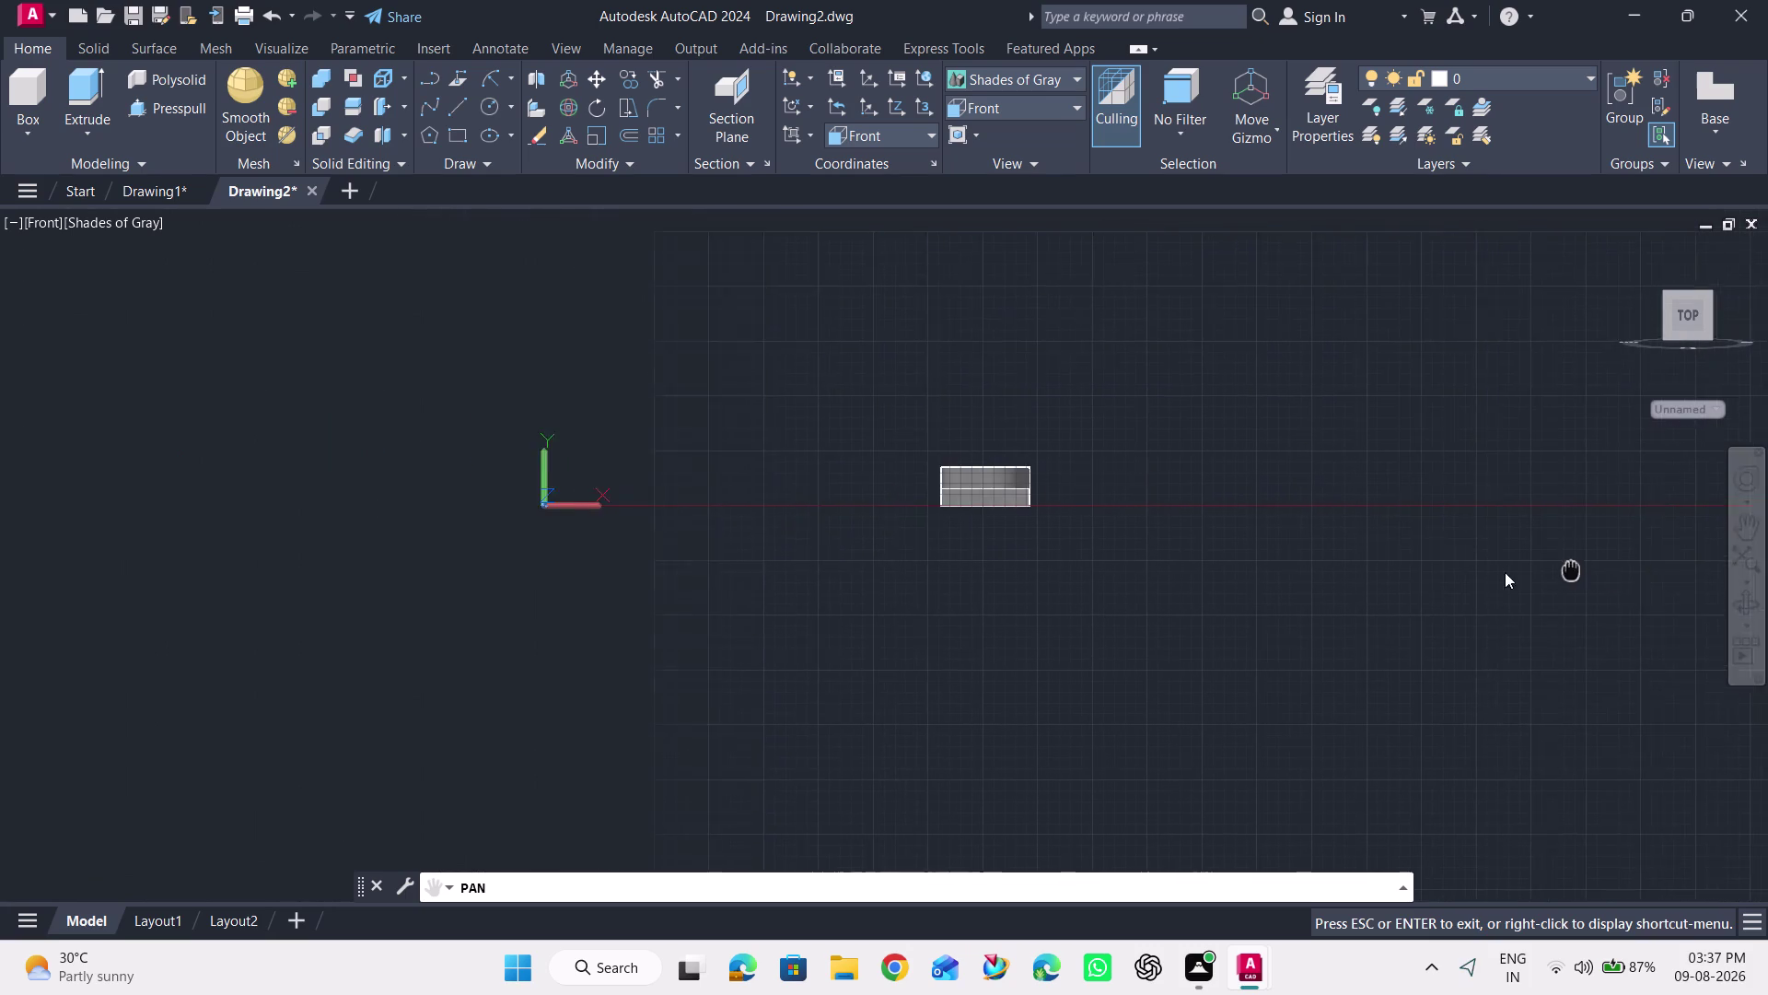
click(1675, 545)
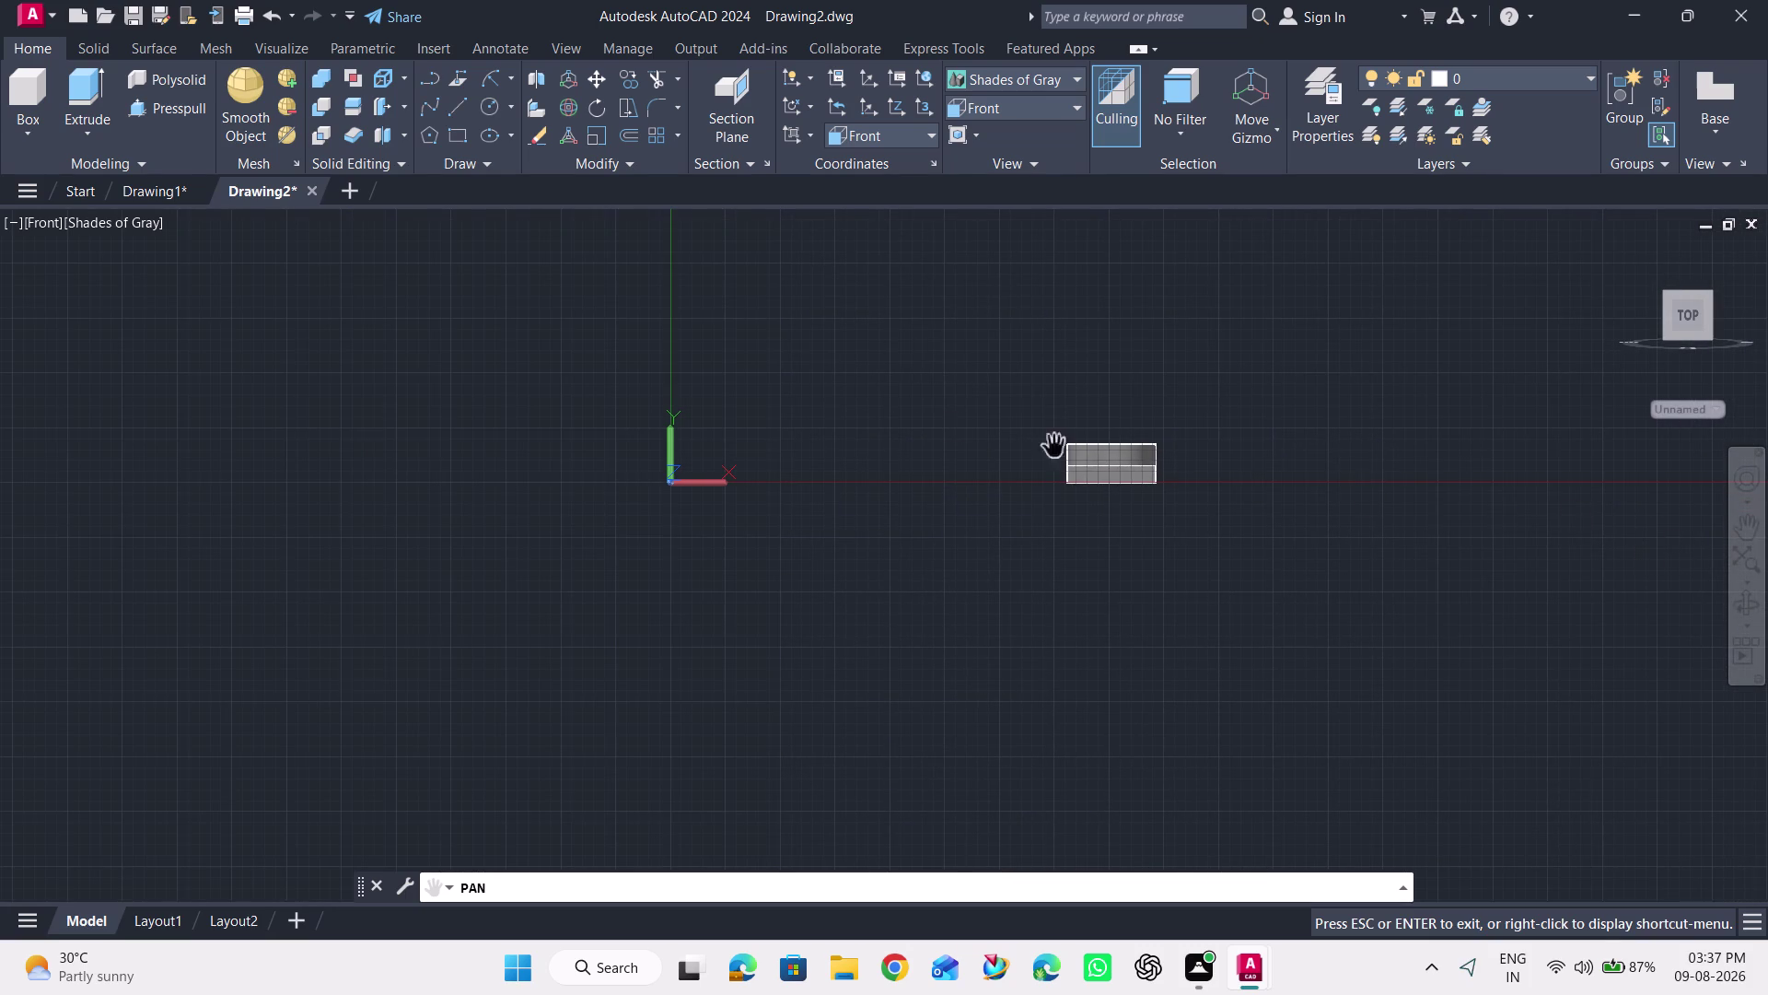
scroll(up, 3)
scroll(up, 3)
scroll(up, 3)
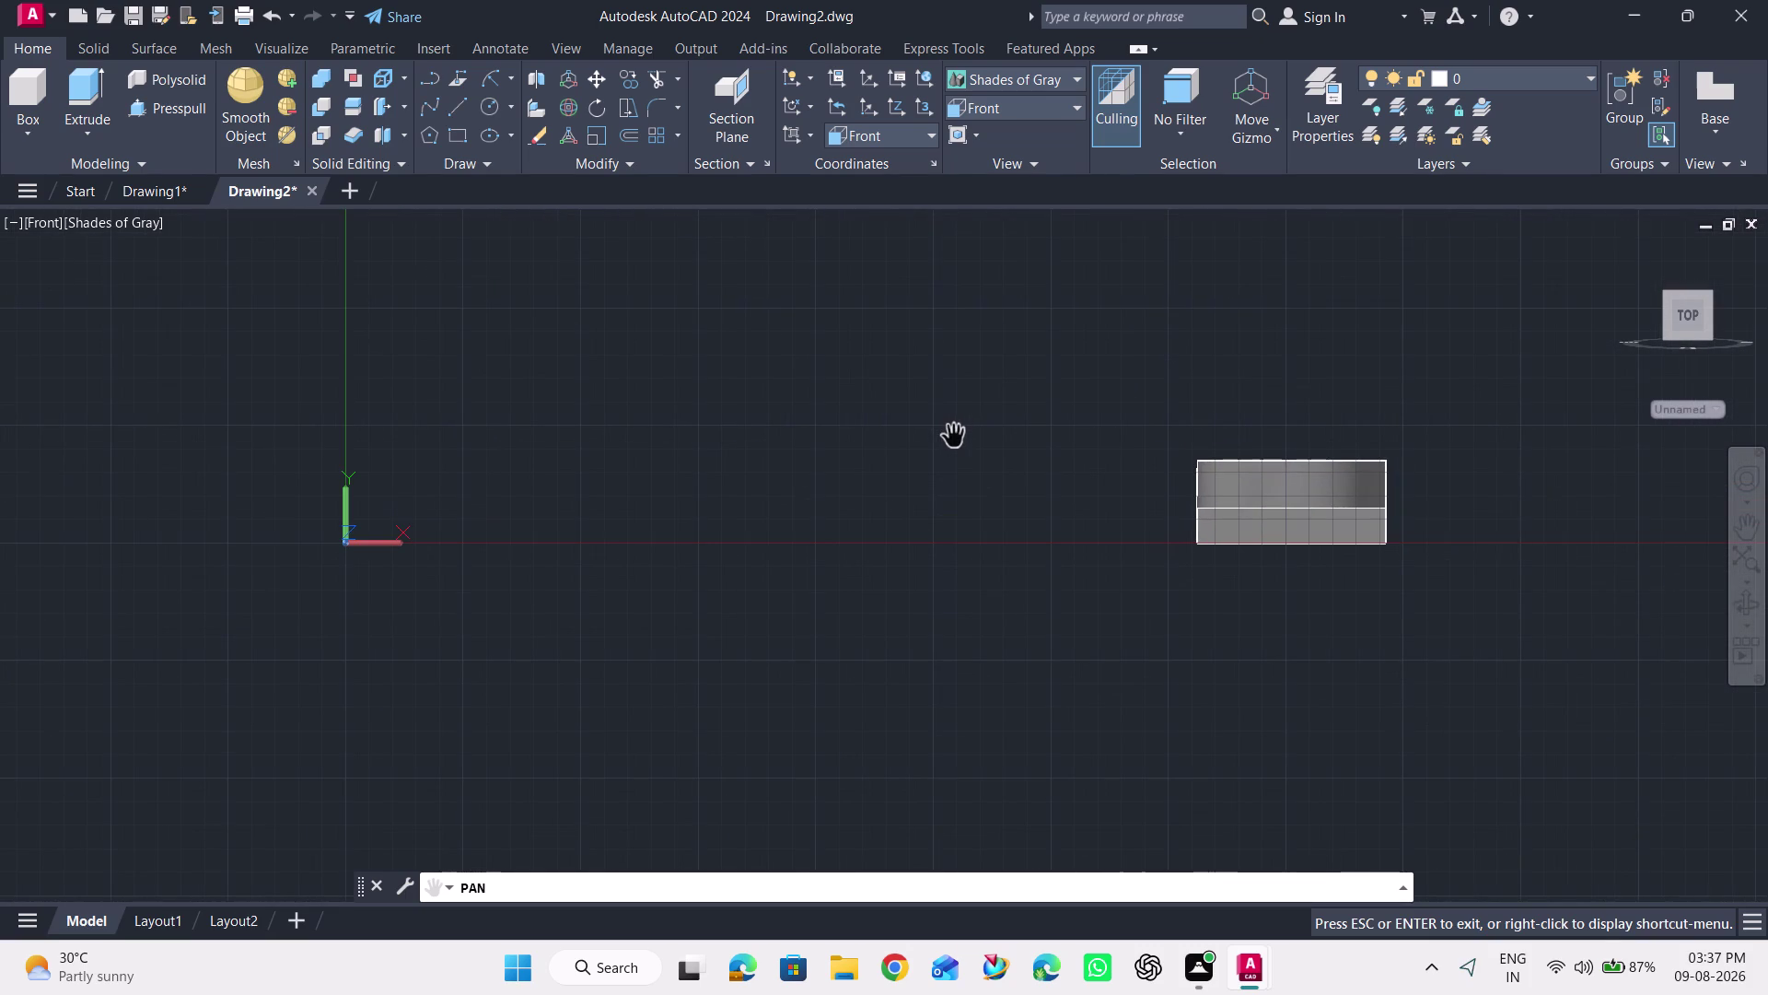
scroll(up, 3)
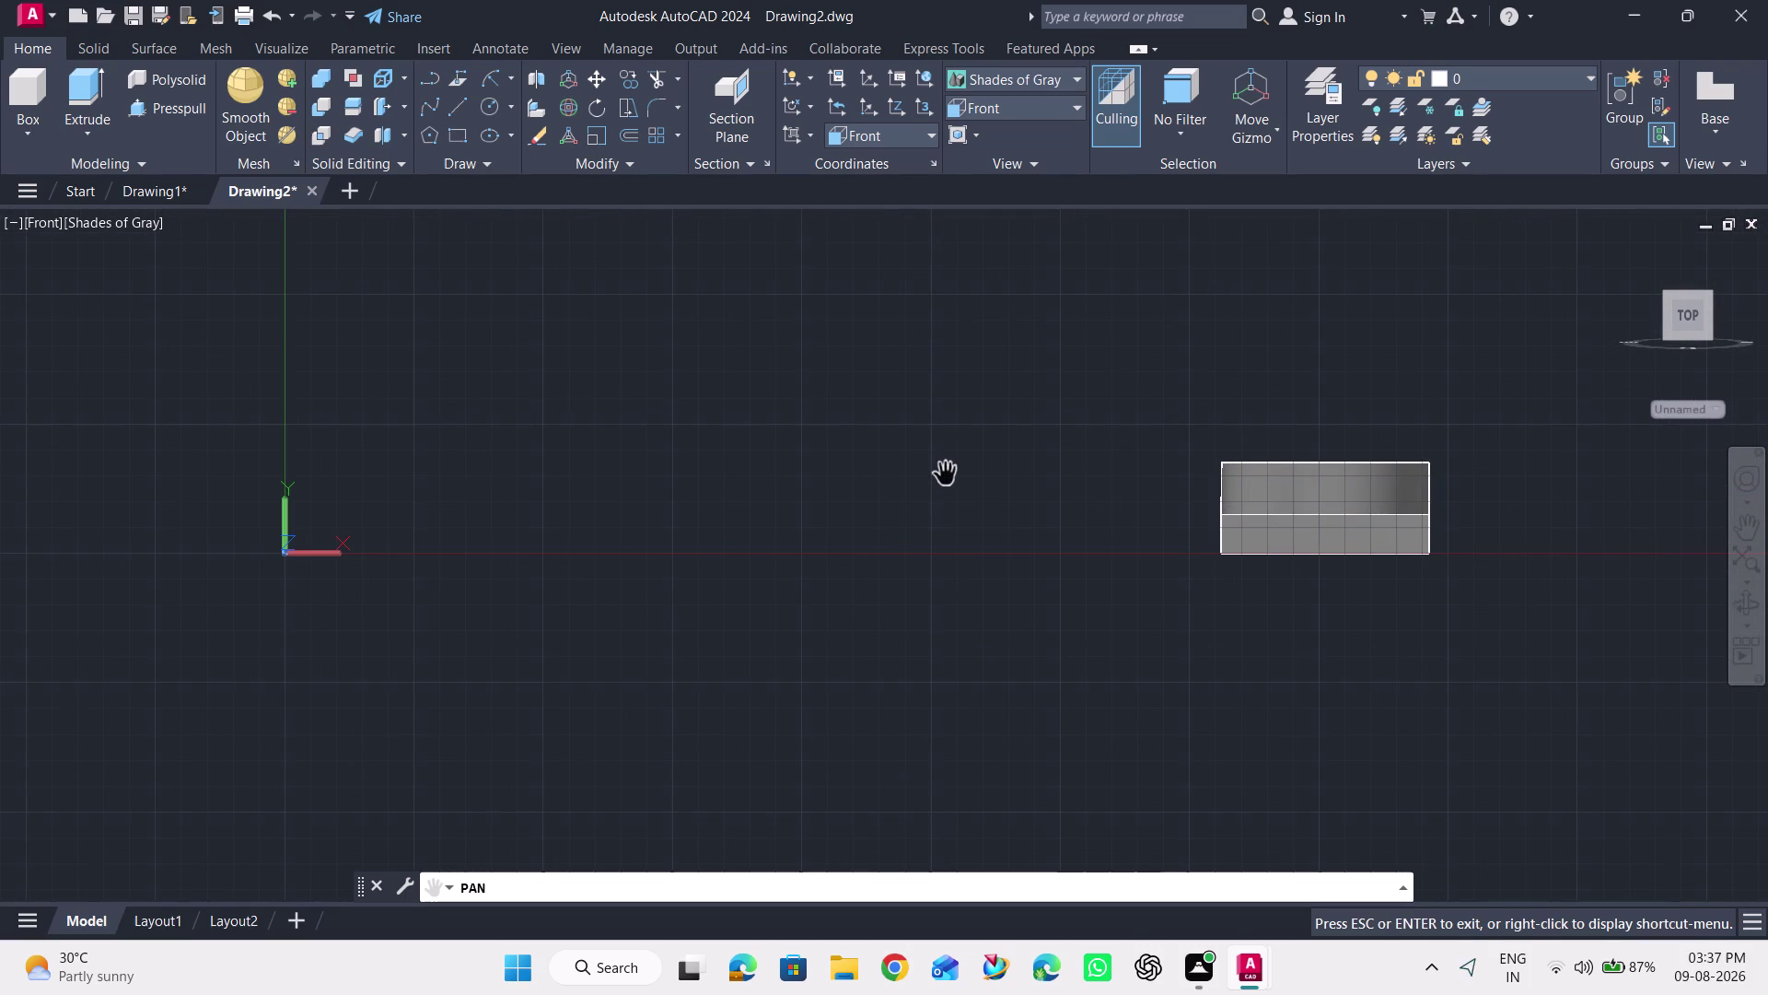
key(Escape)
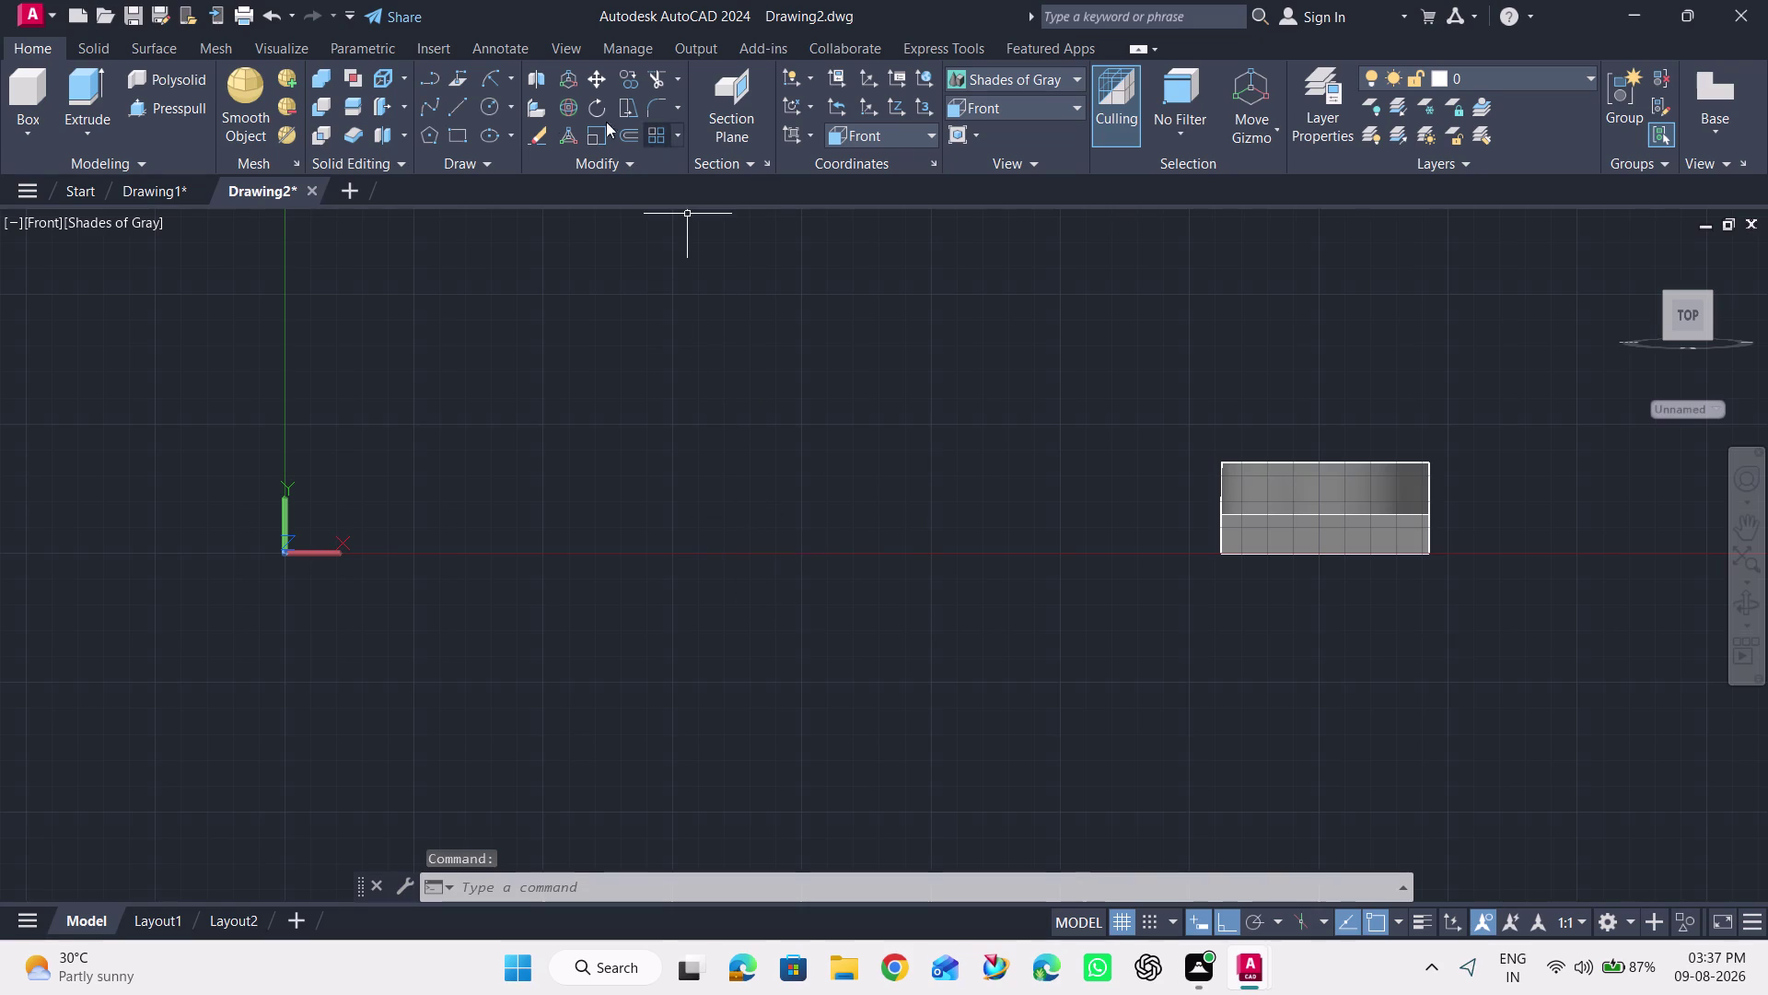
Draw the outline's 80-unit top edge and 50-unit right side.
click(460, 109)
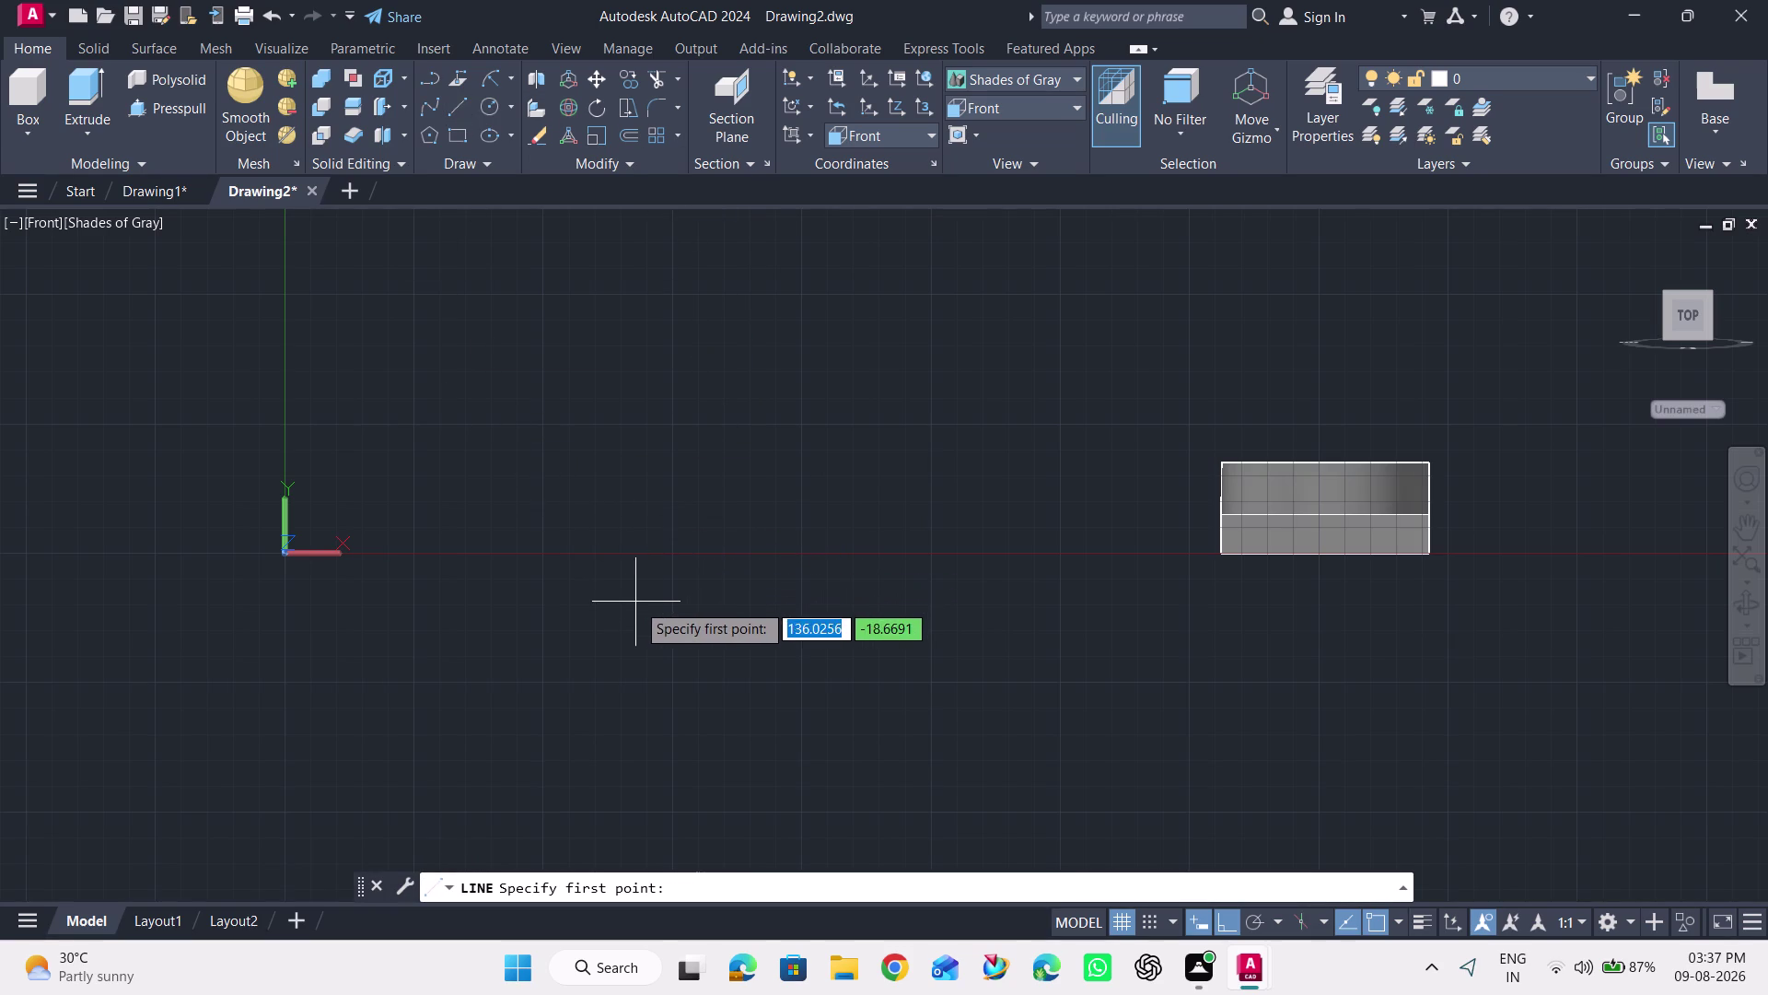
click(636, 602)
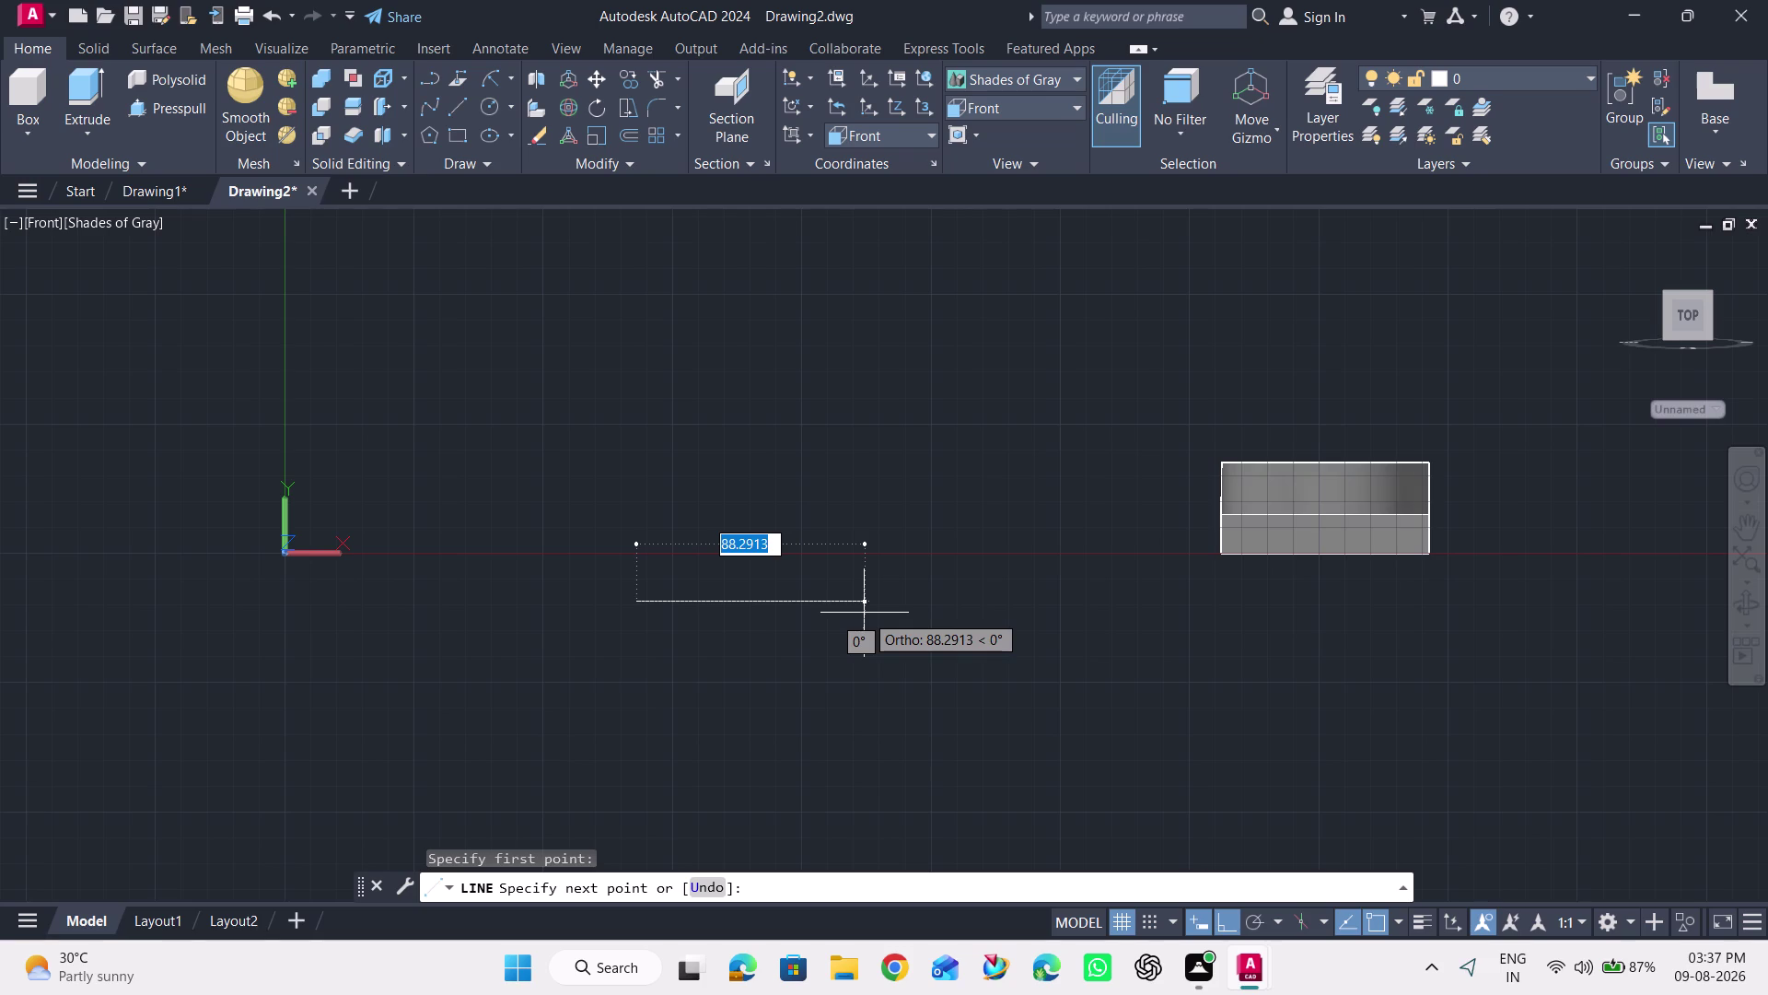
text(80)
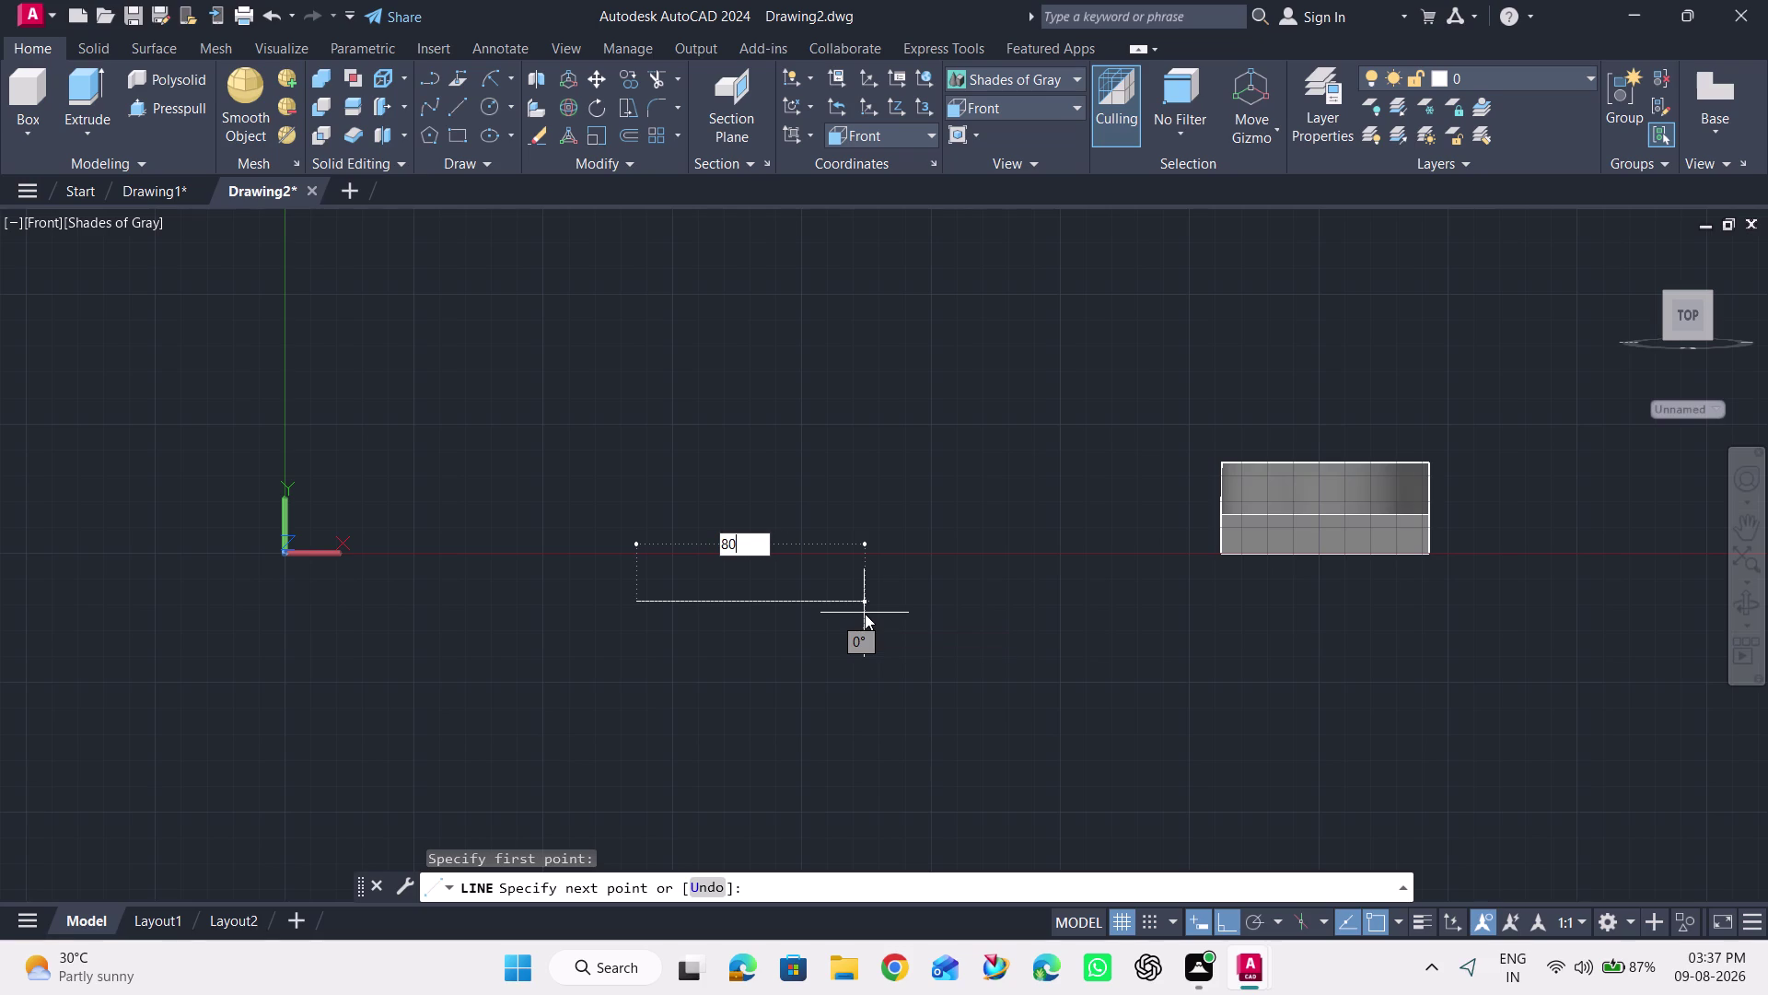
key(Return)
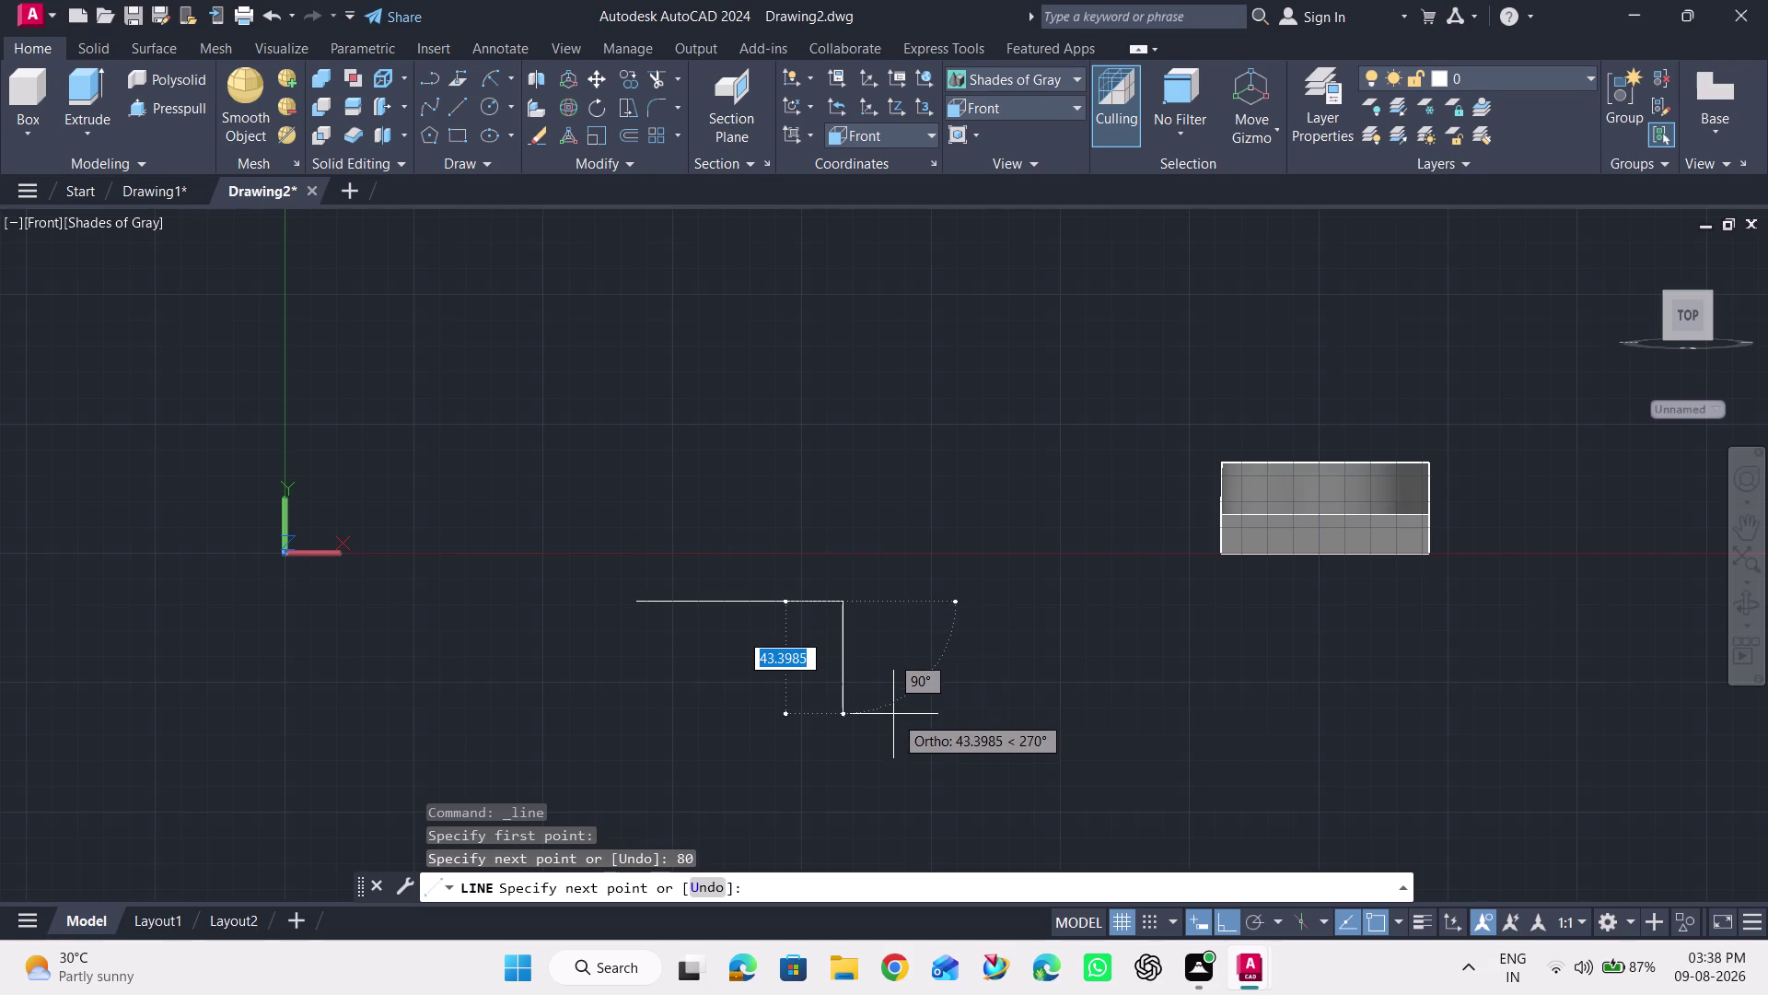
text(5)
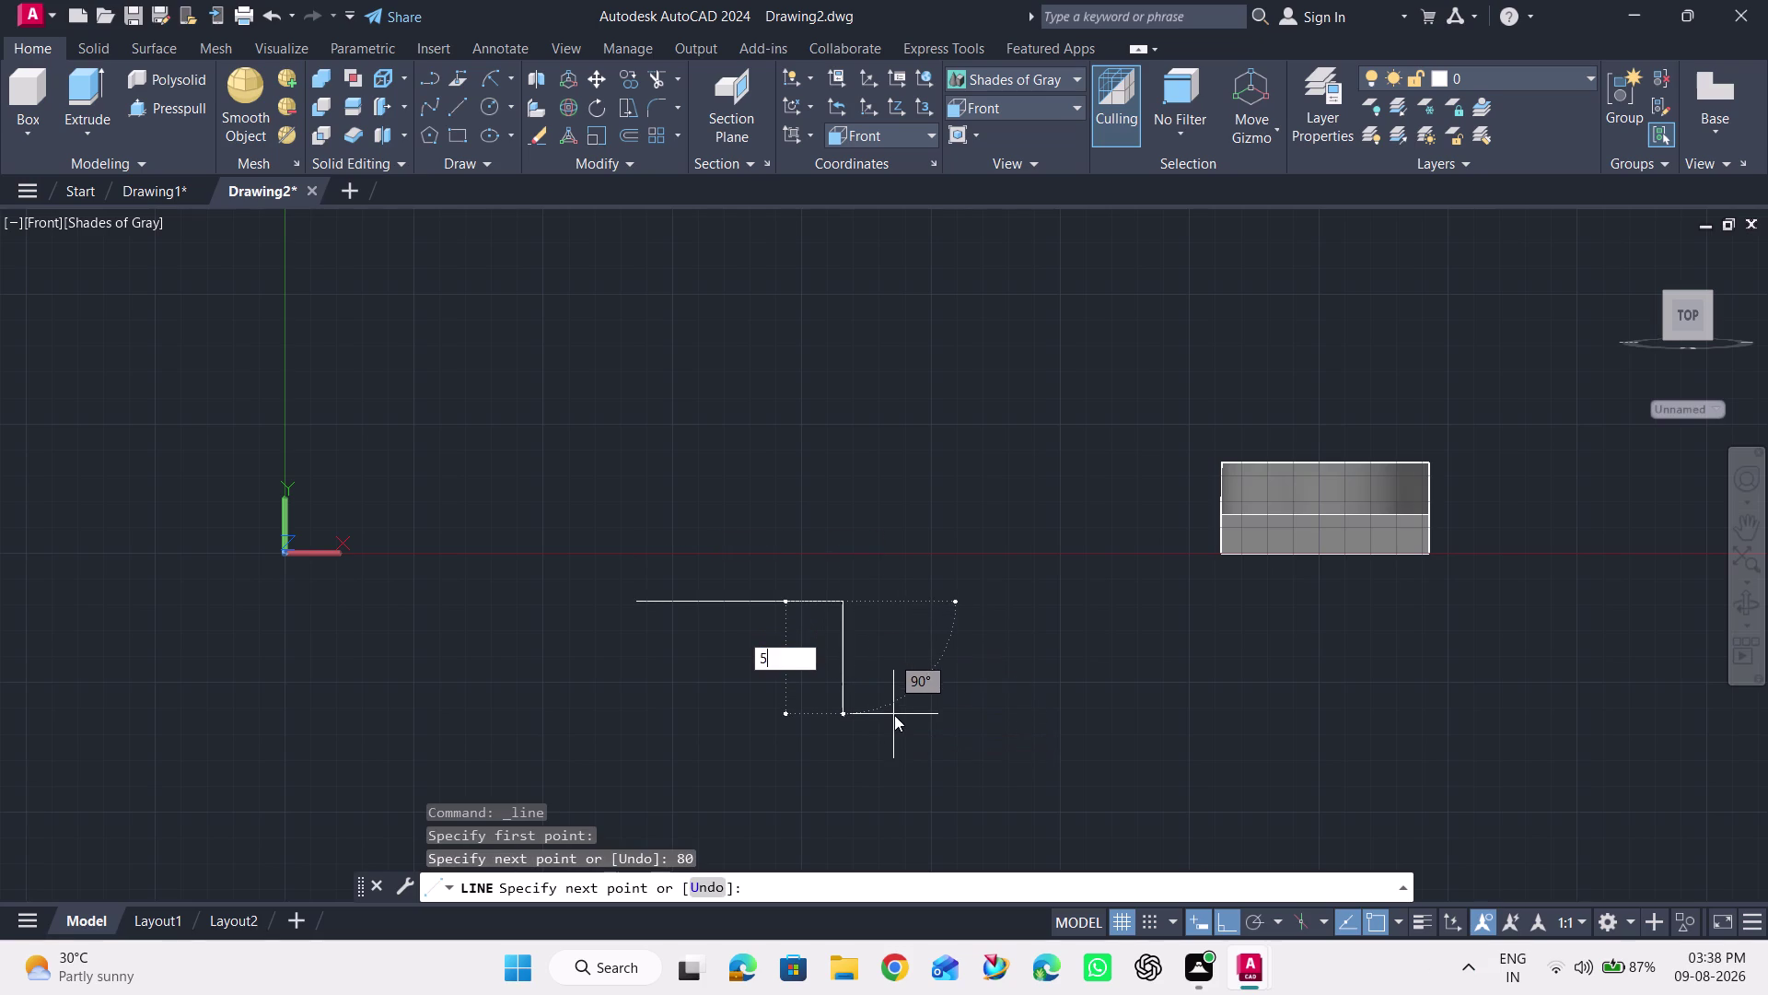
text(0)
key(Return)
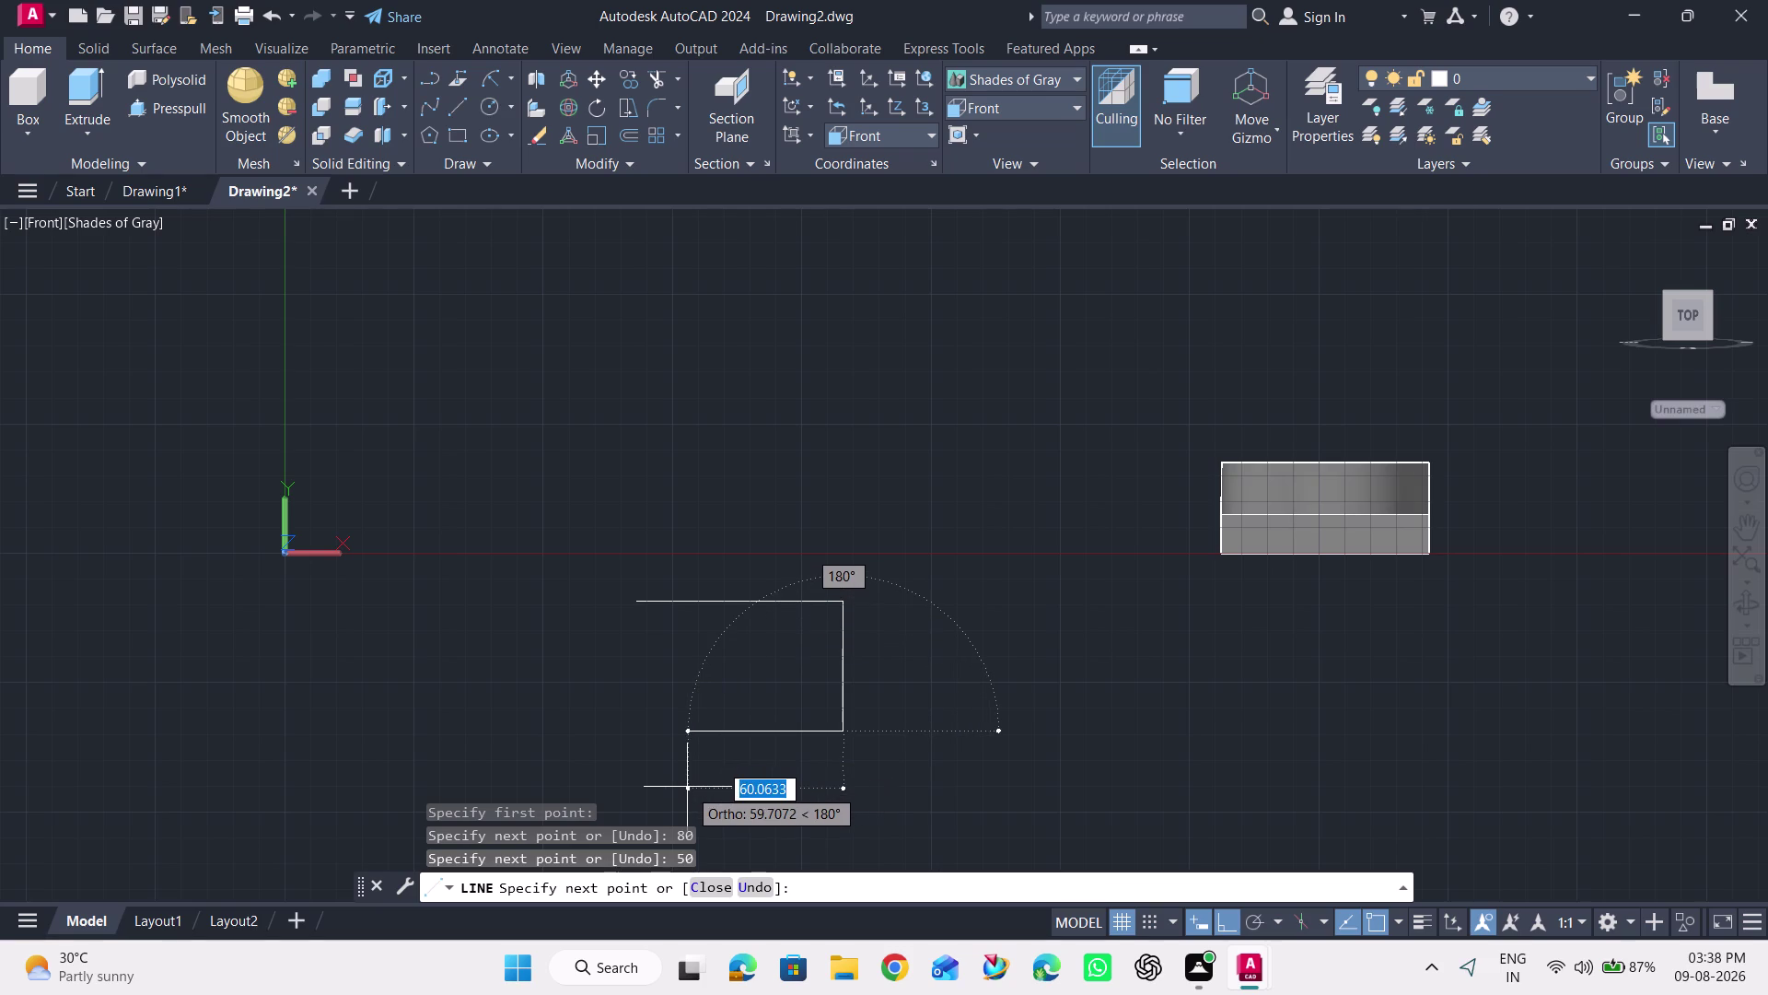
scroll(up, 3)
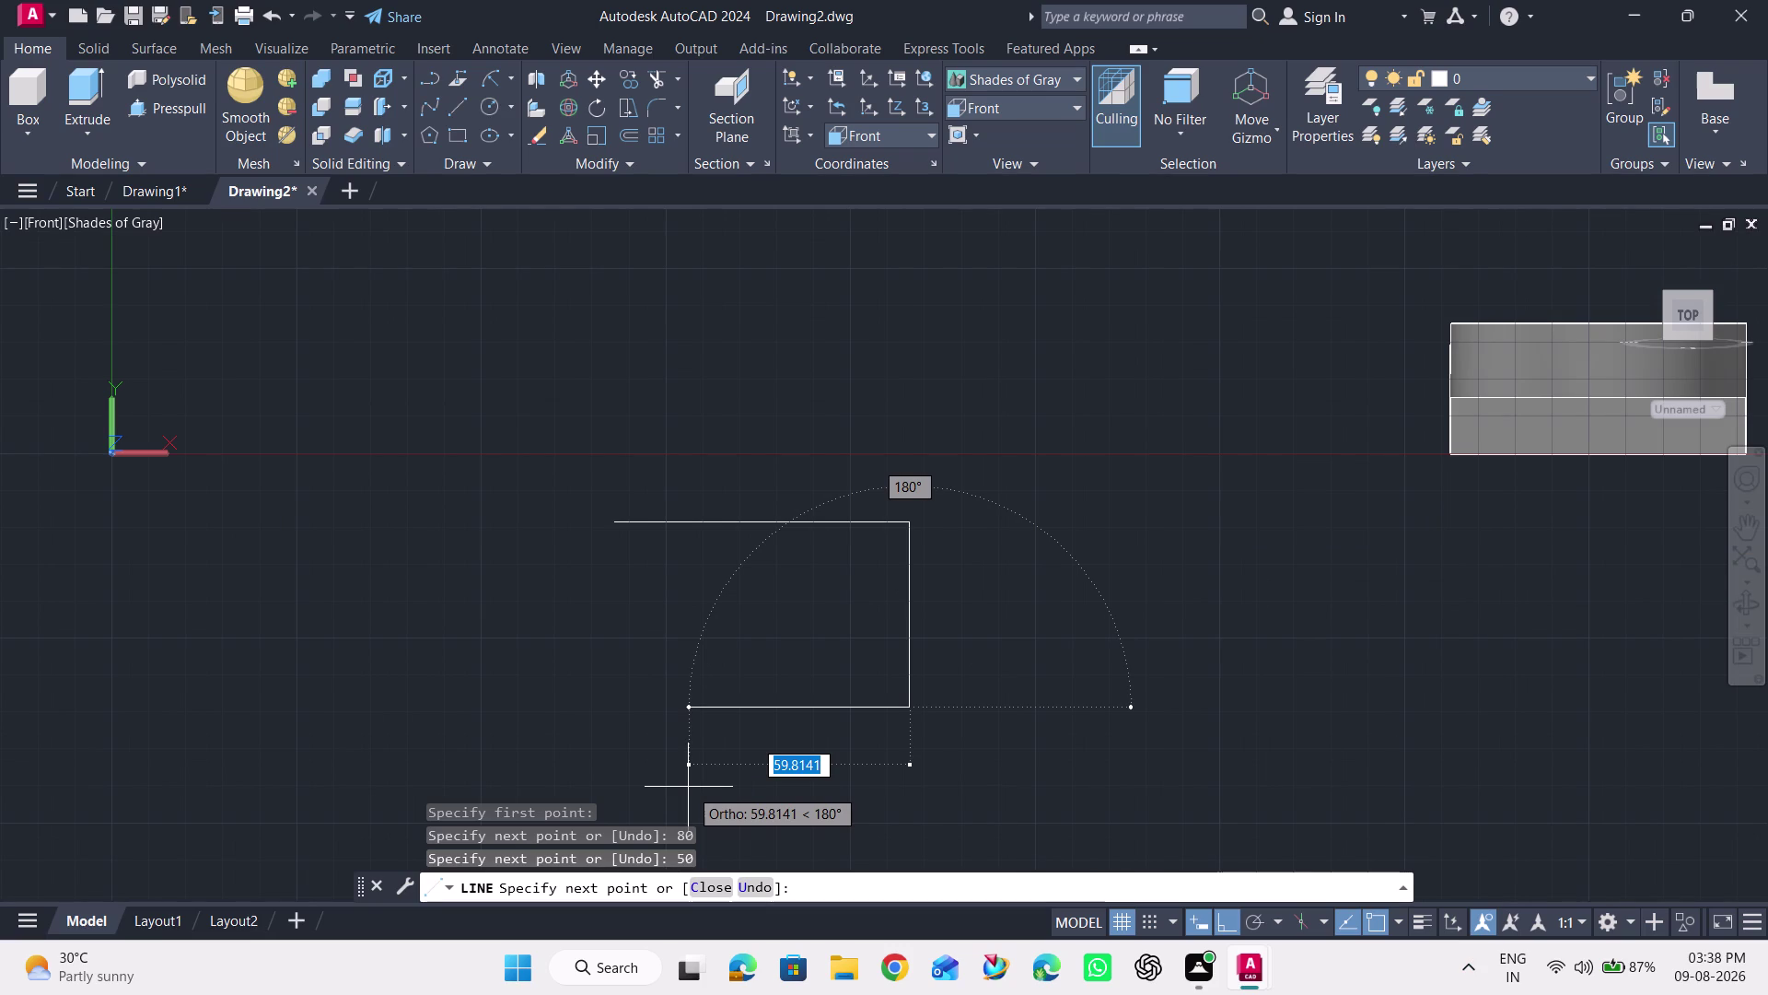
key(Escape)
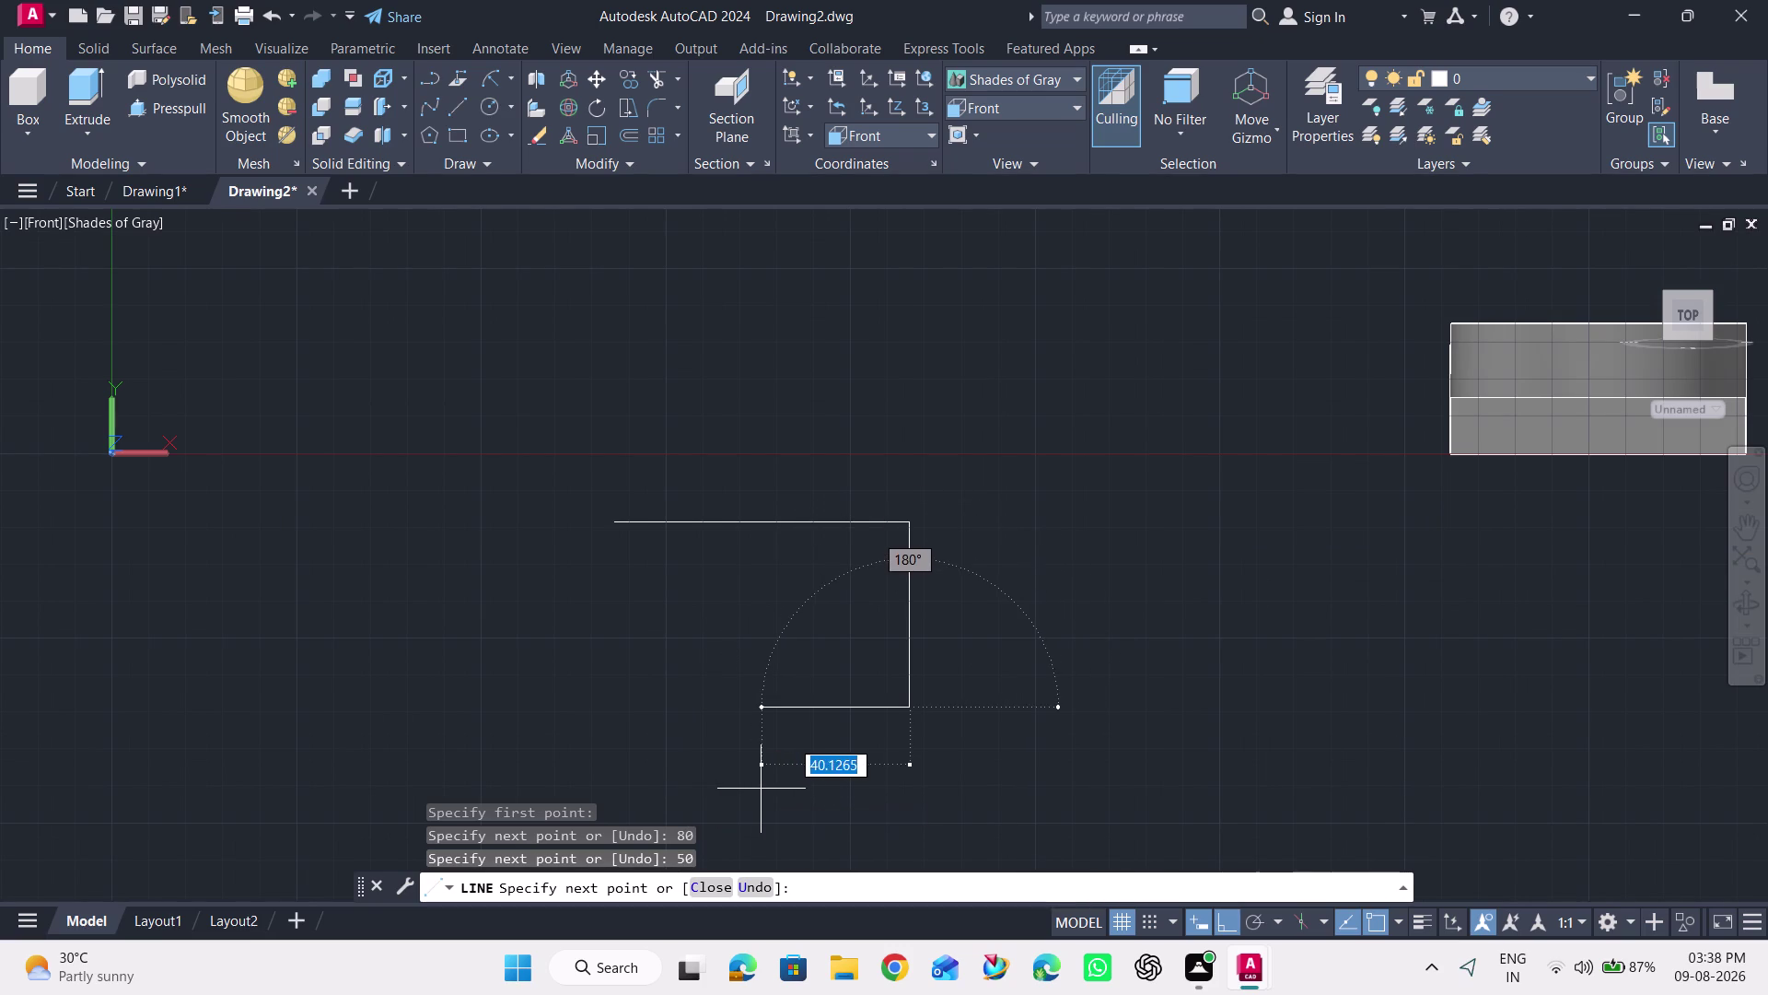
Draw the 50-unit left side down from the top edge's left end.
click(460, 108)
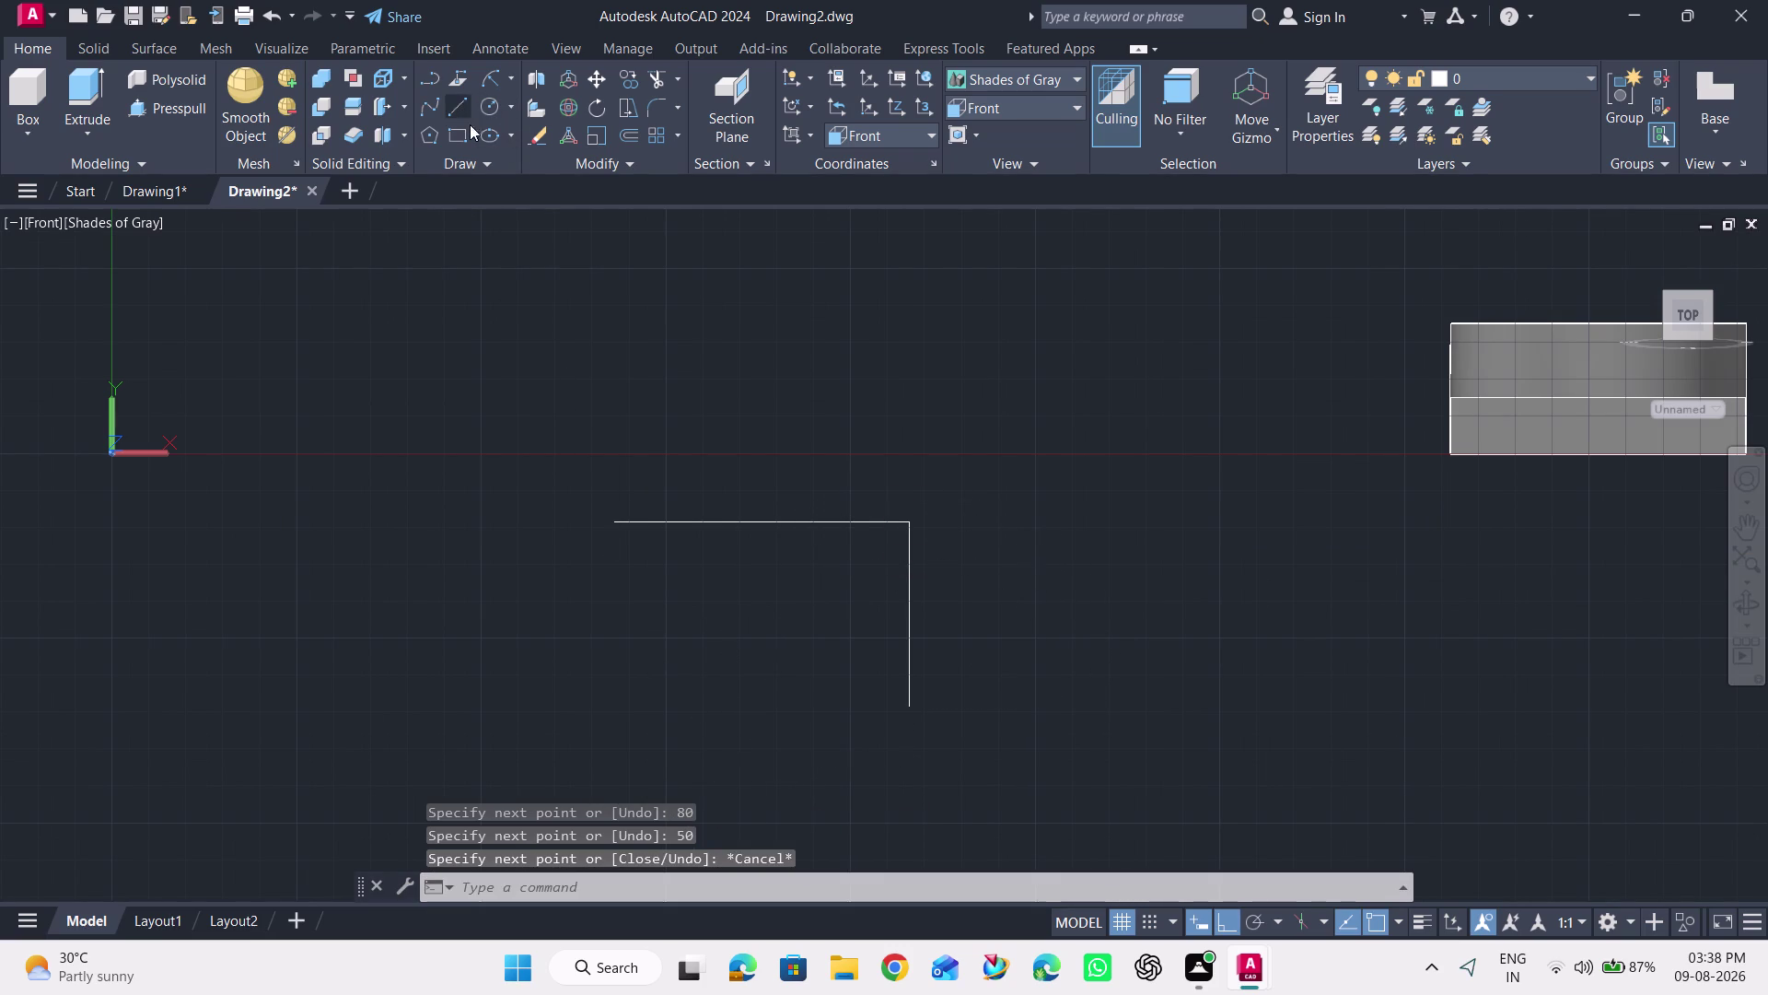
click(617, 525)
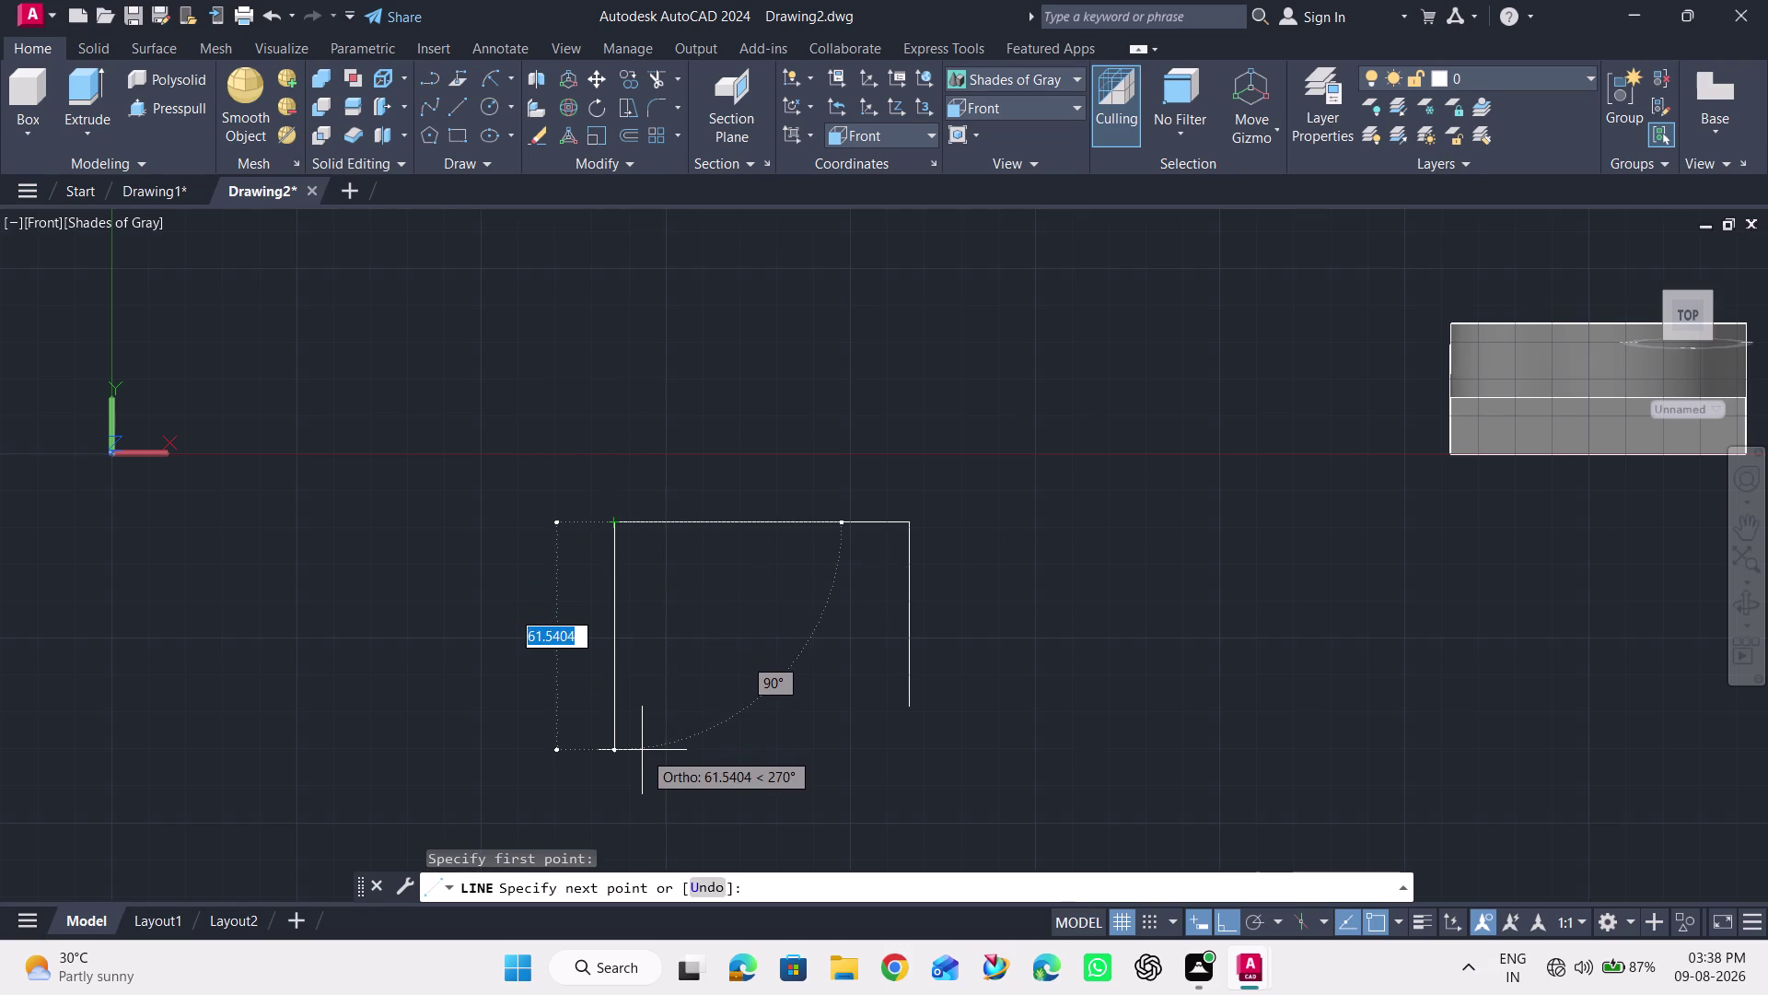
text(50)
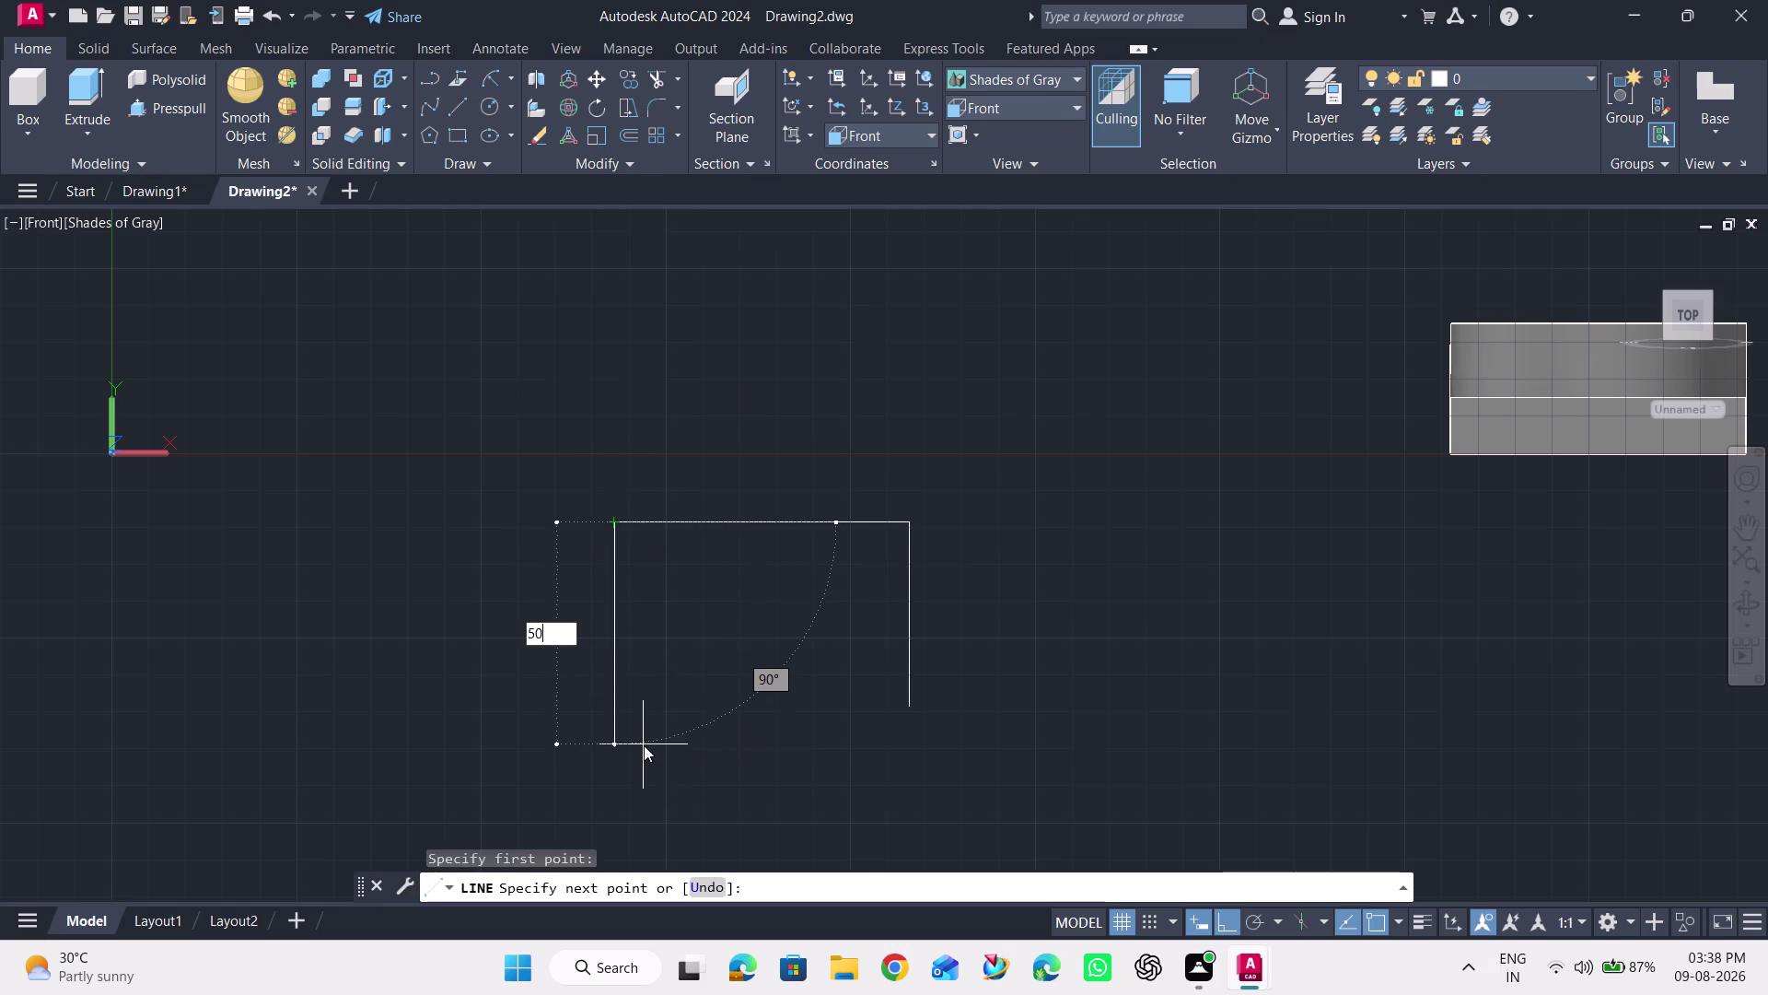
key(Return)
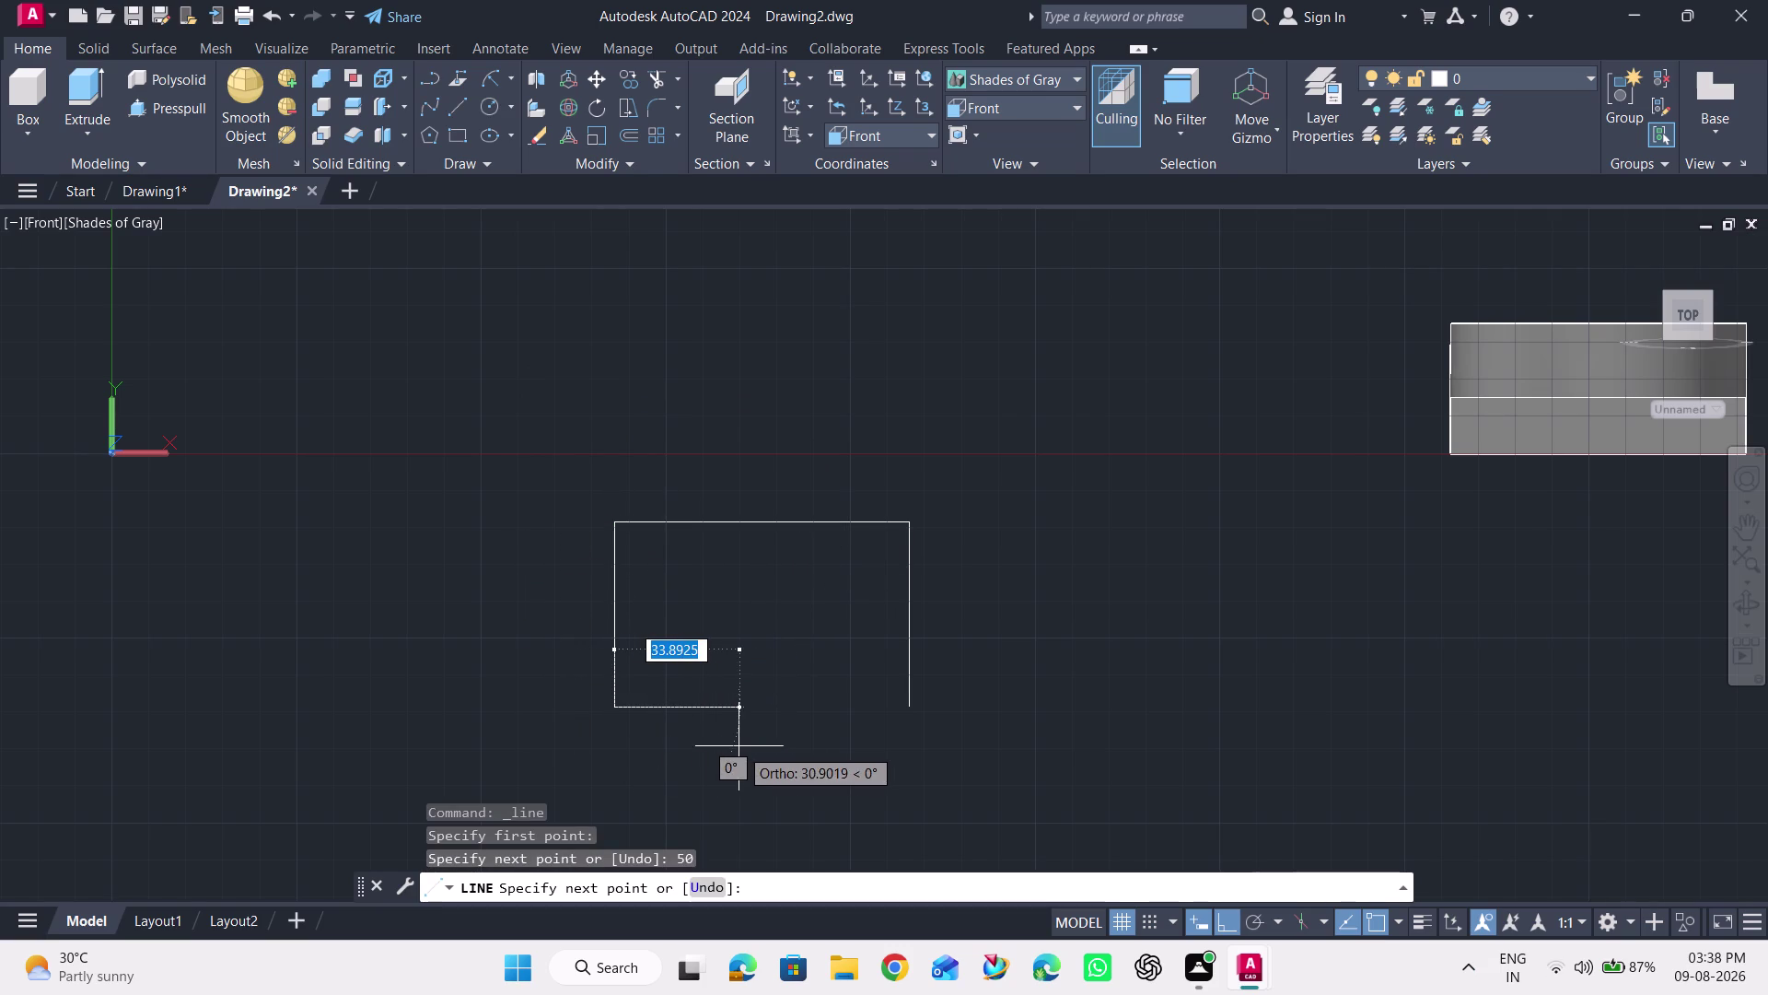
key(Escape)
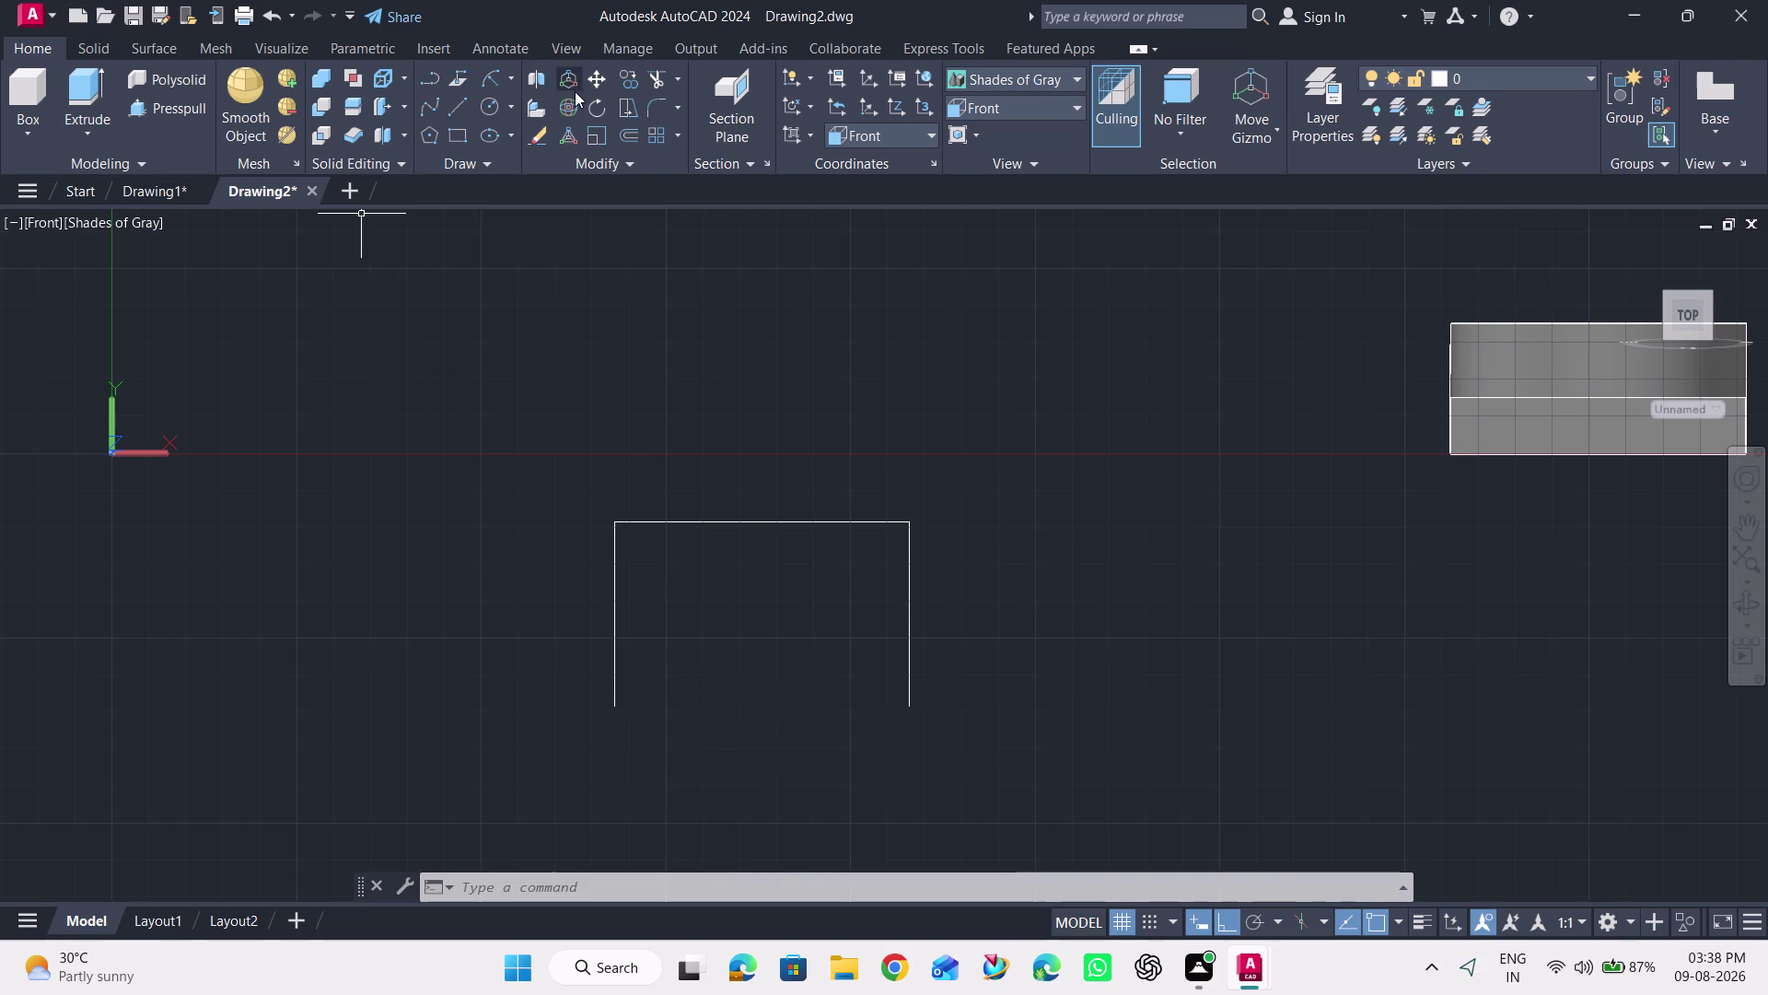
Join the two side ends with a radius-40 arc across the bottom.
click(485, 81)
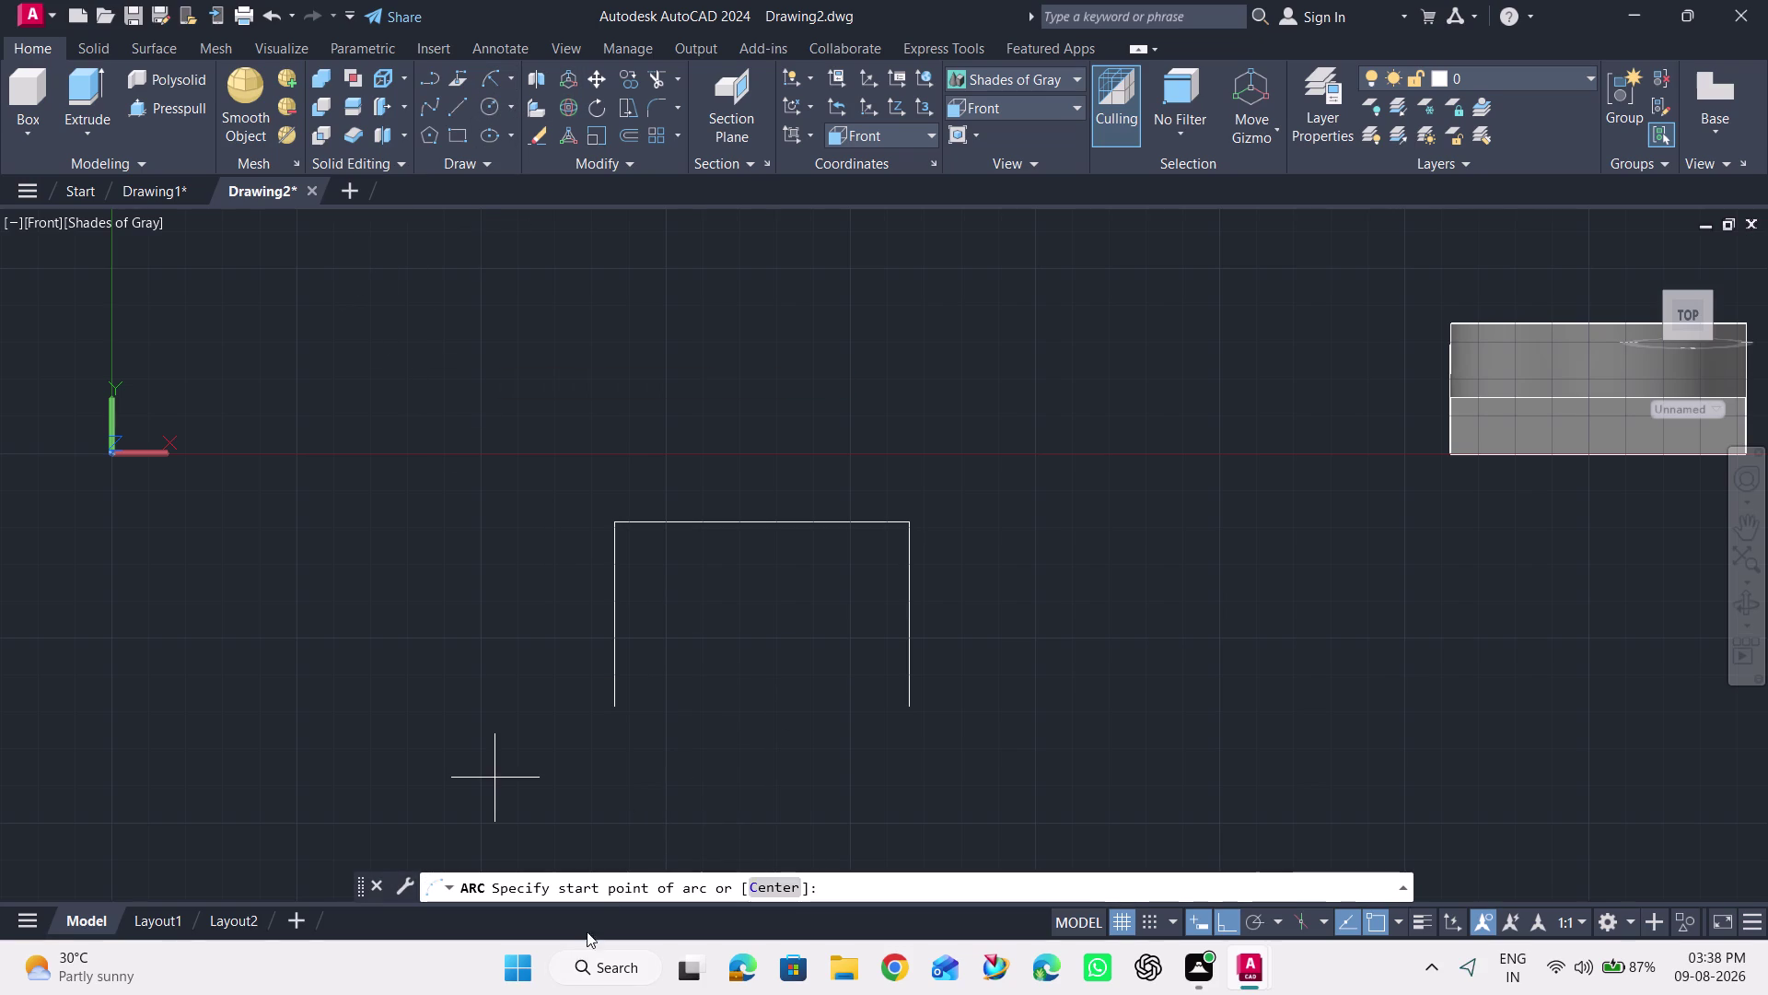
click(612, 711)
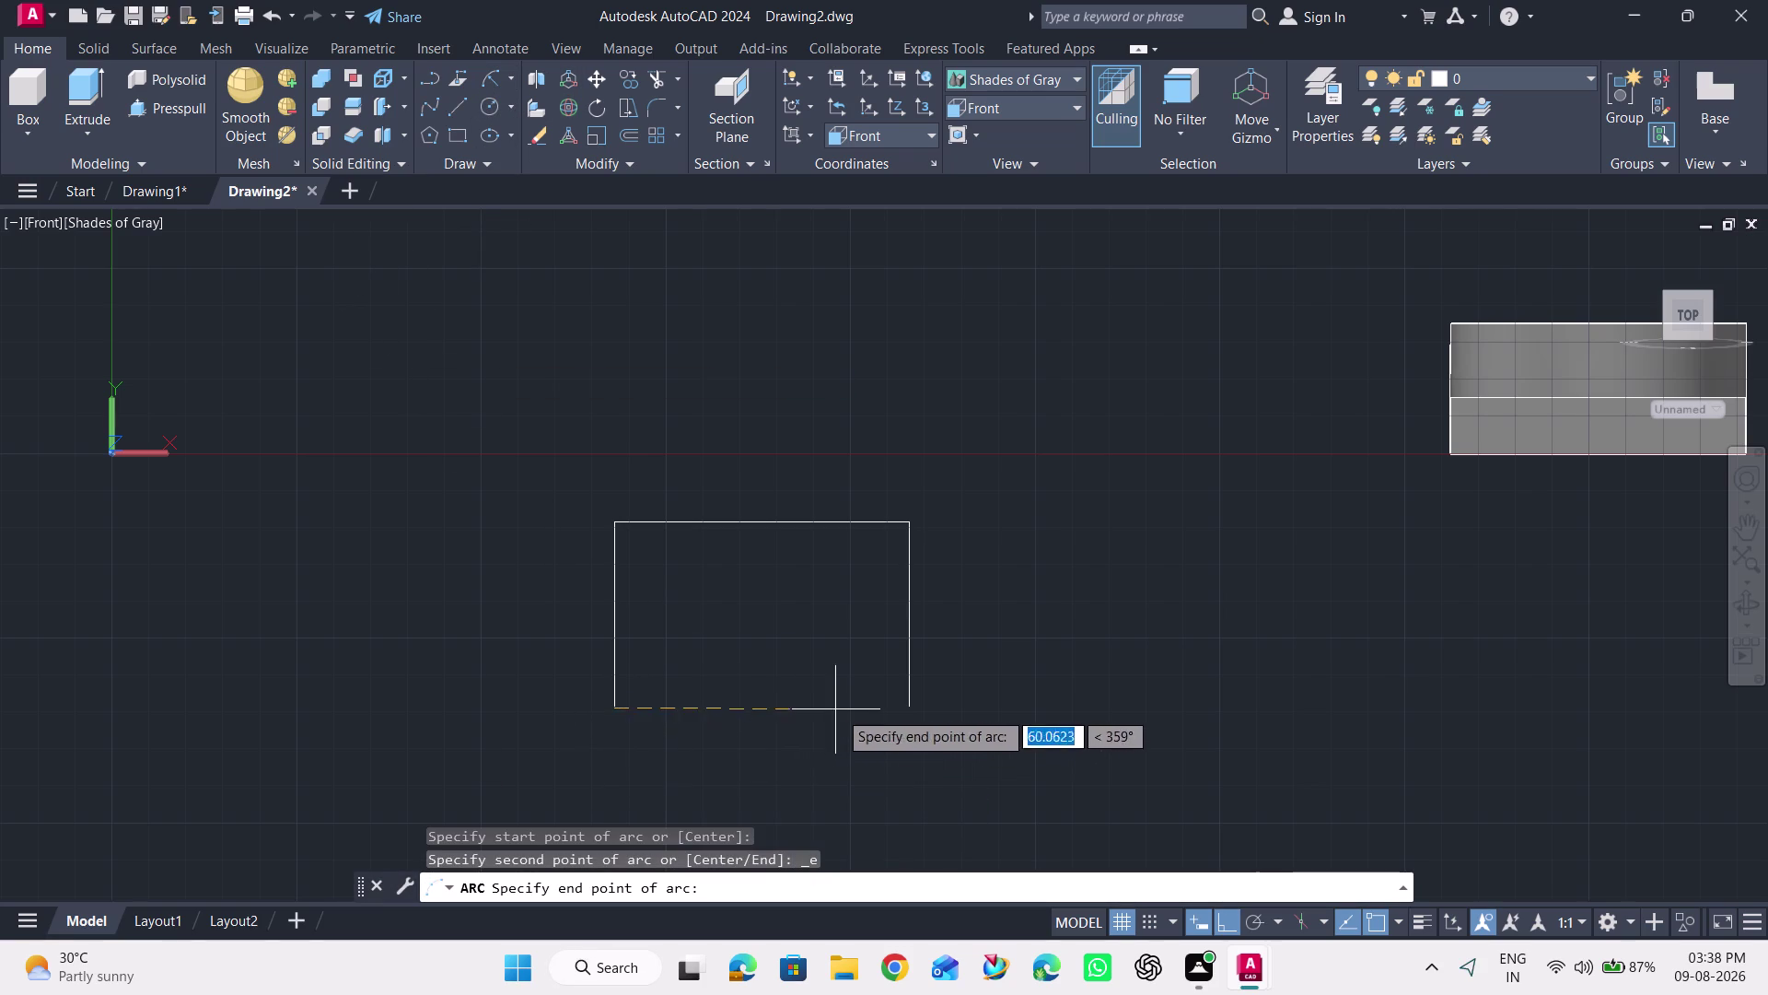
click(911, 706)
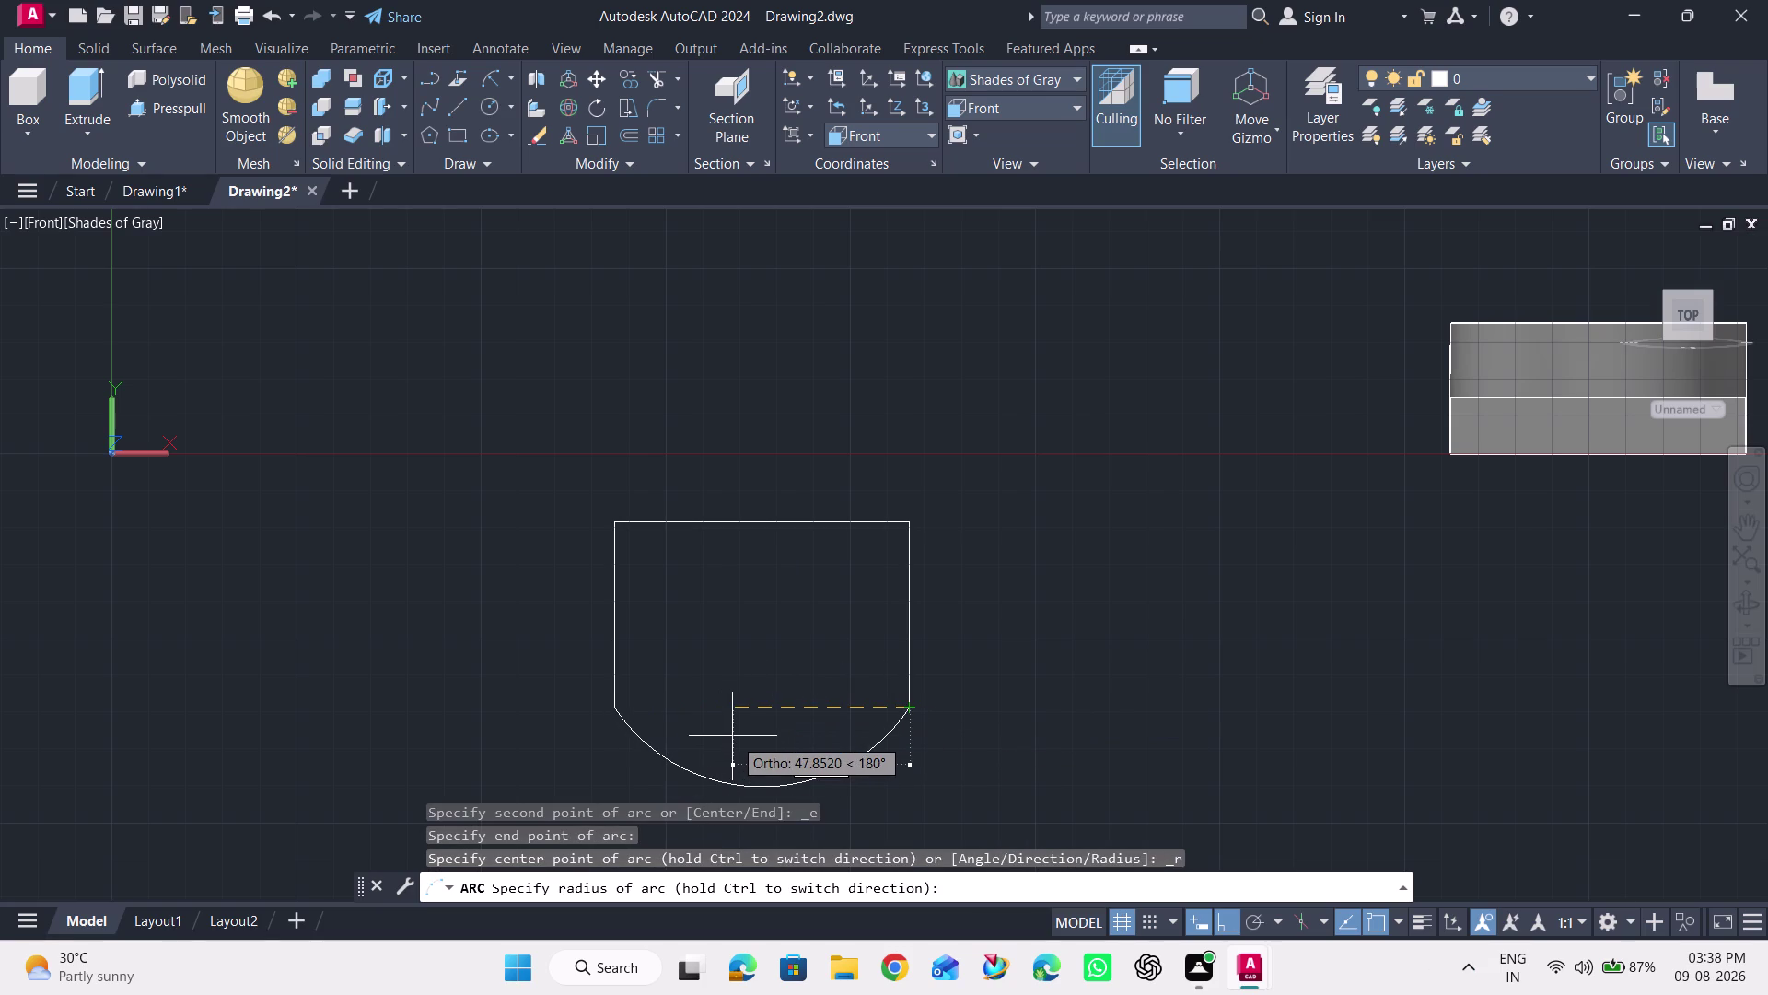
text(4)
text(0)
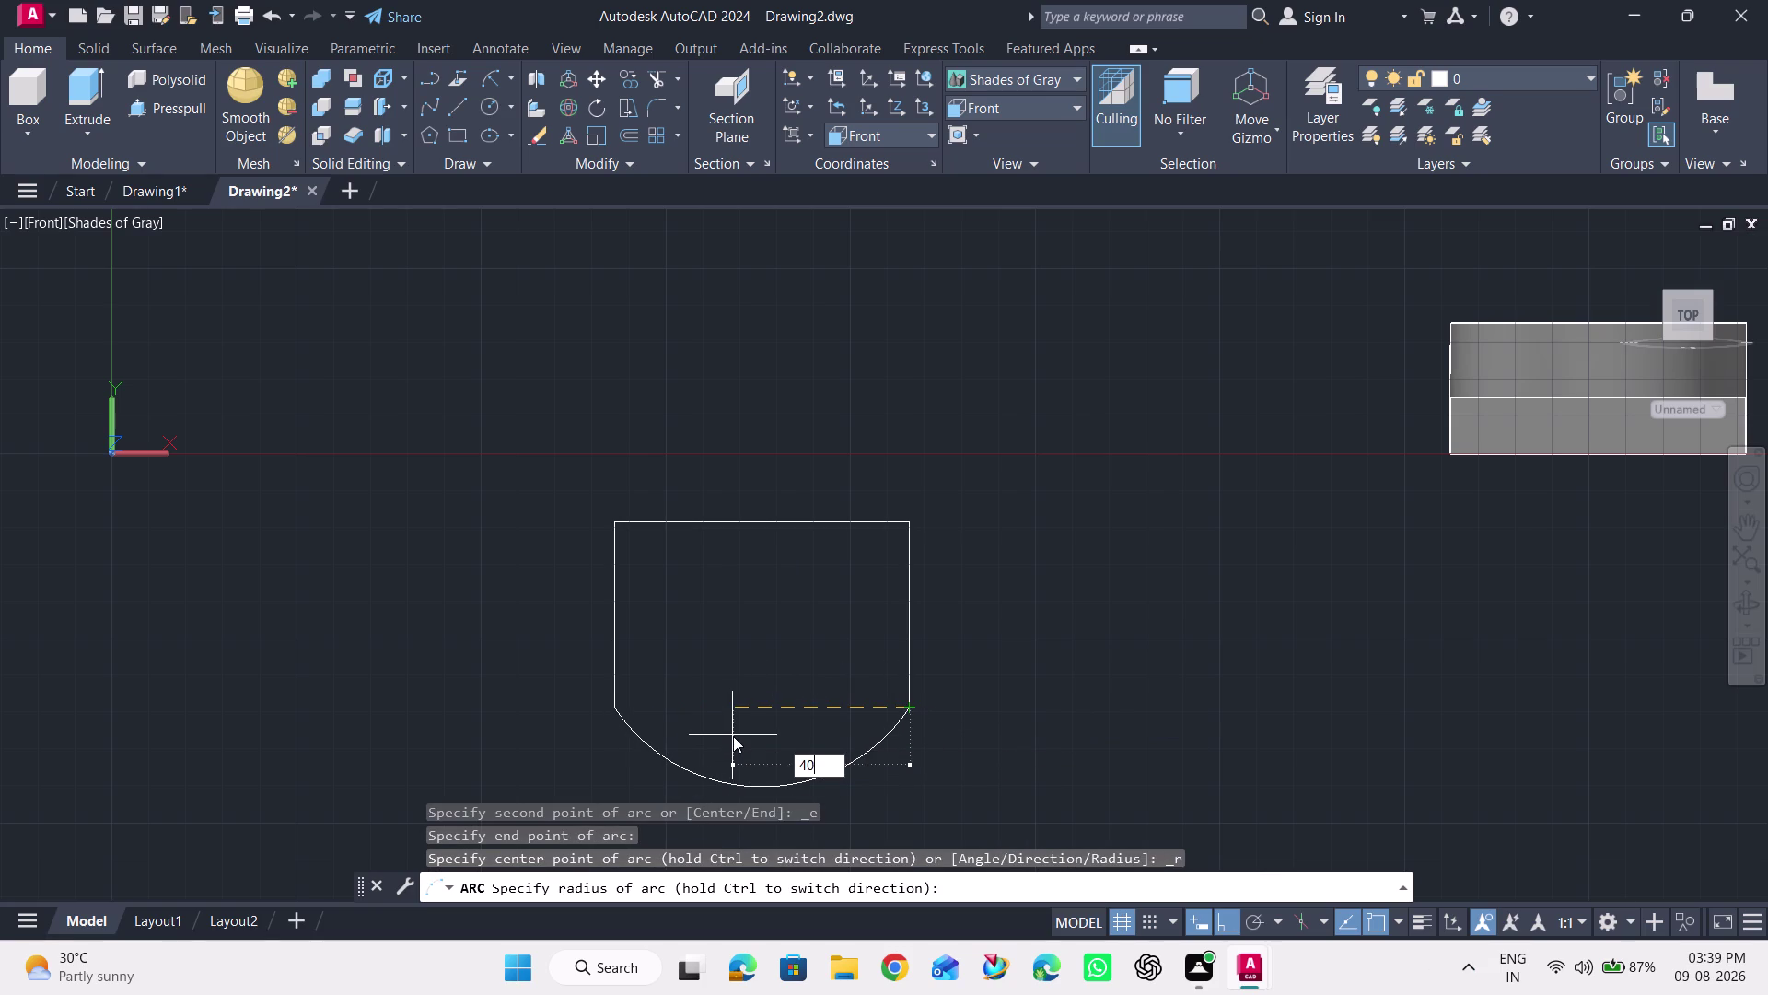
key(Return)
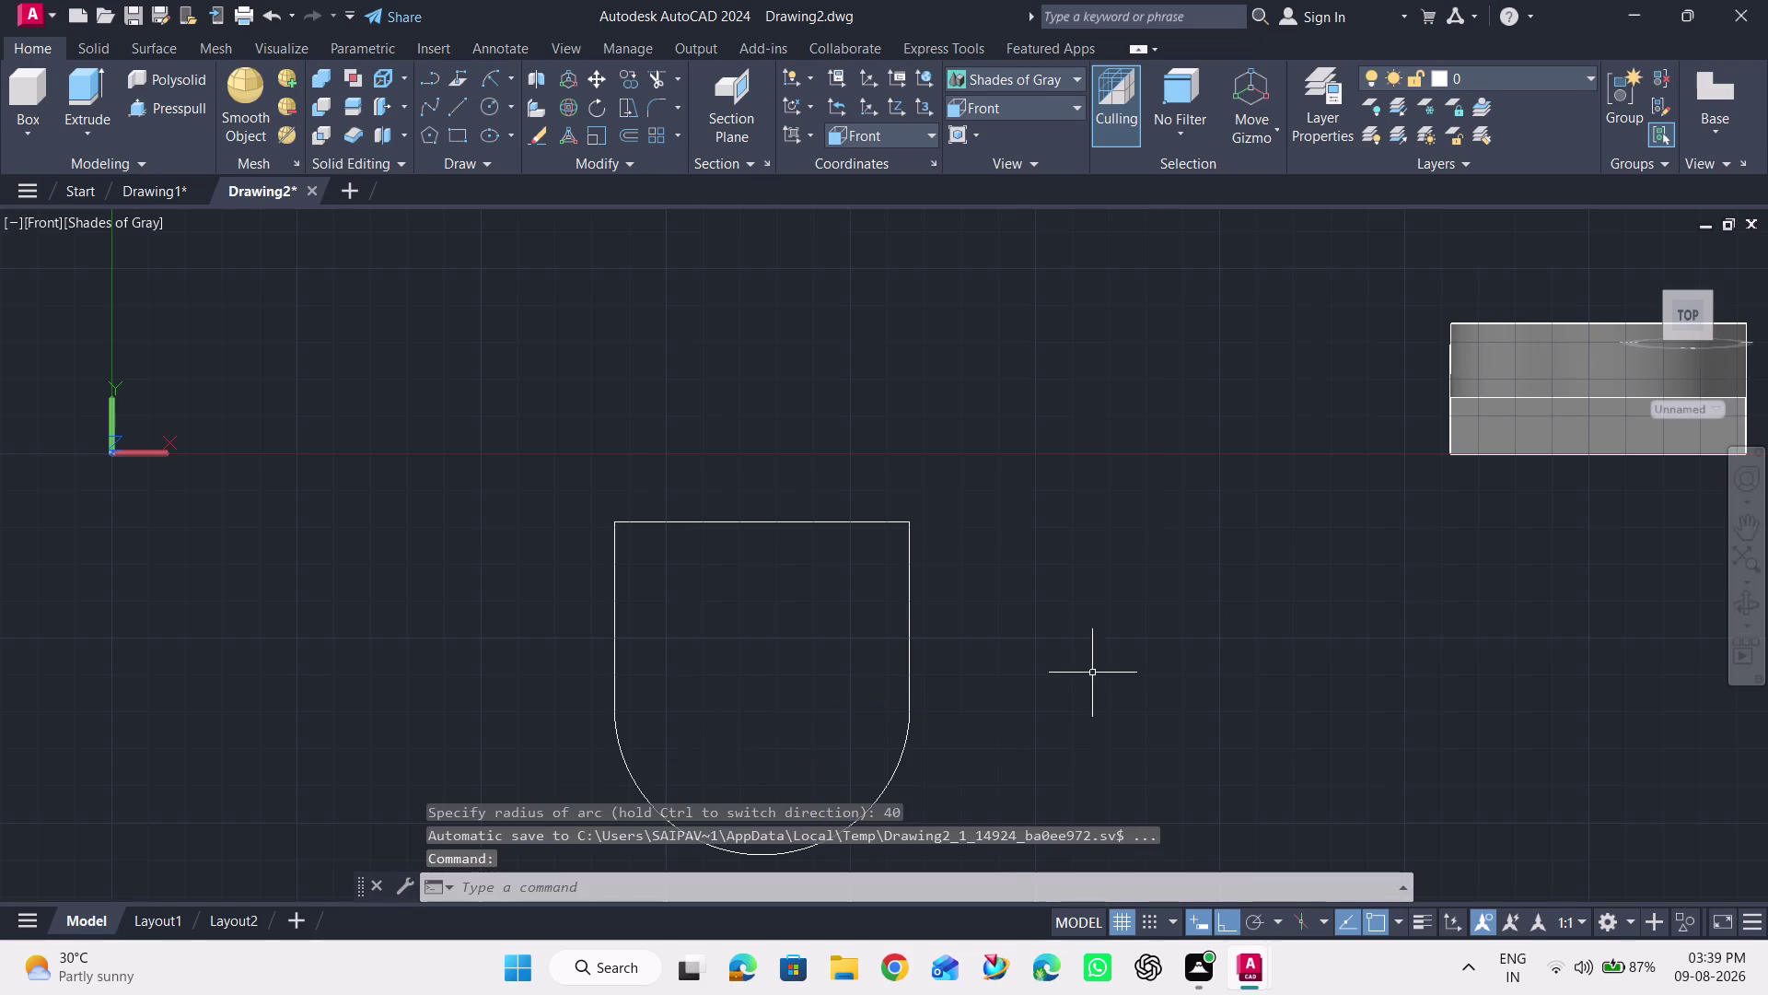
scroll(down, 3)
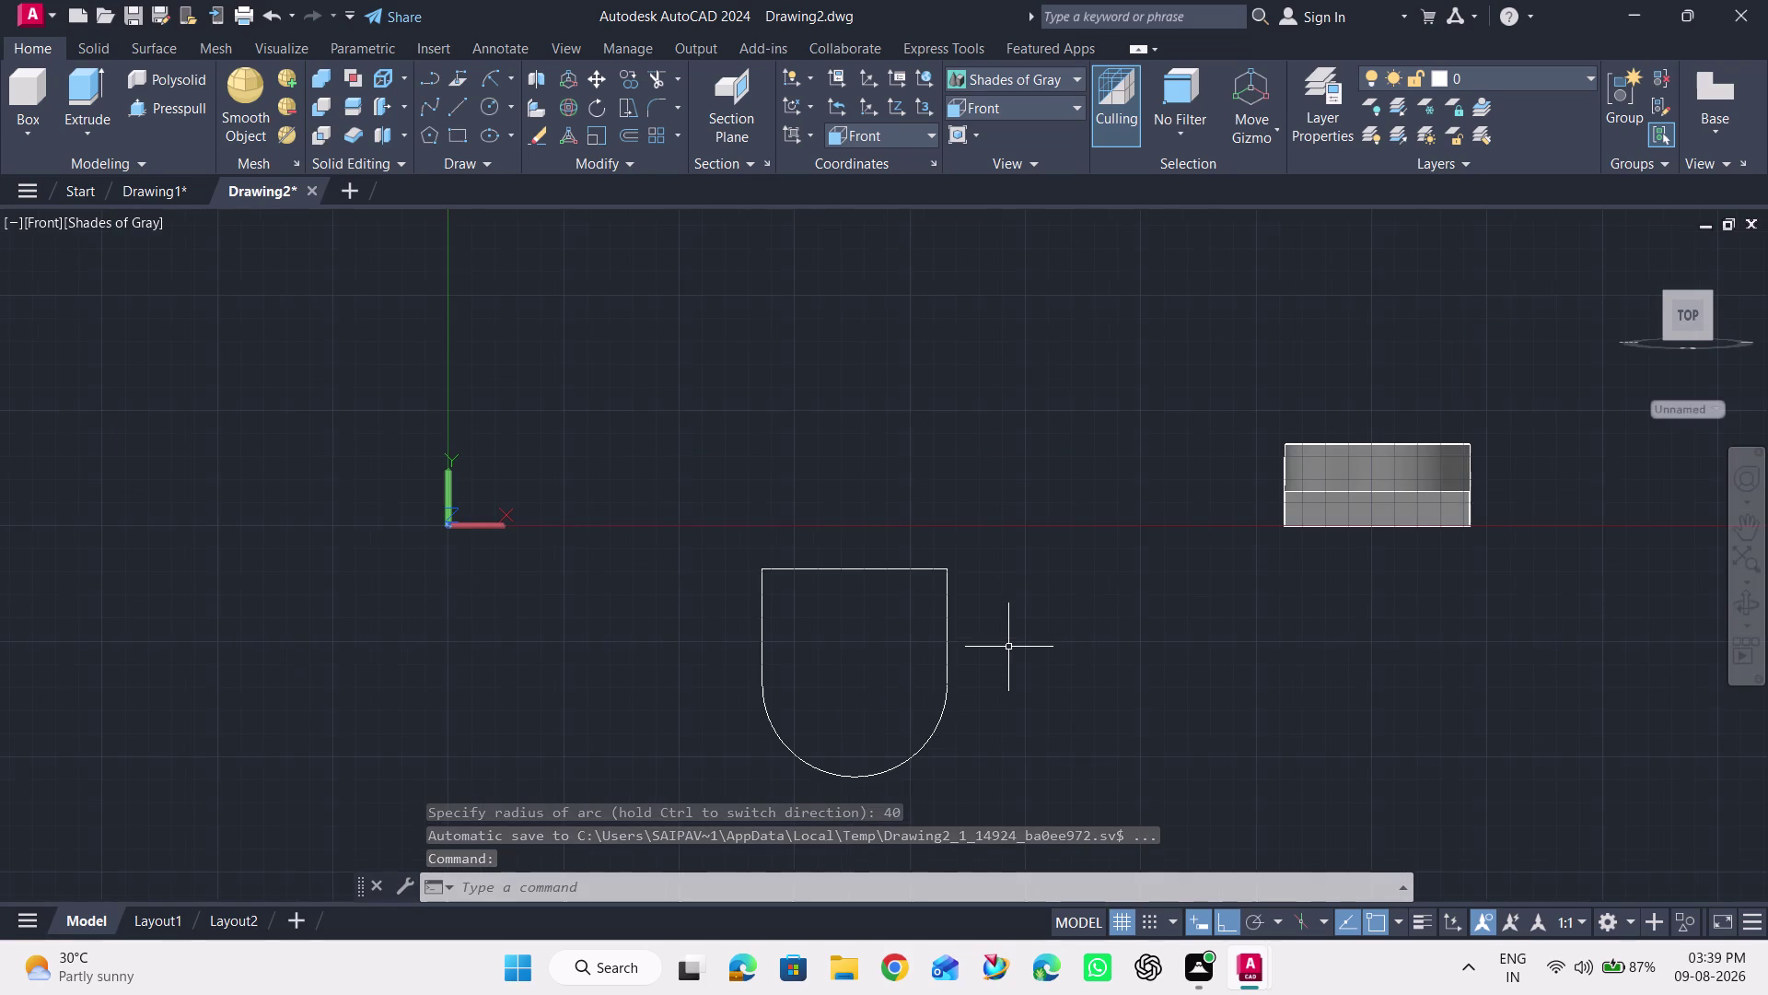
scroll(up, 3)
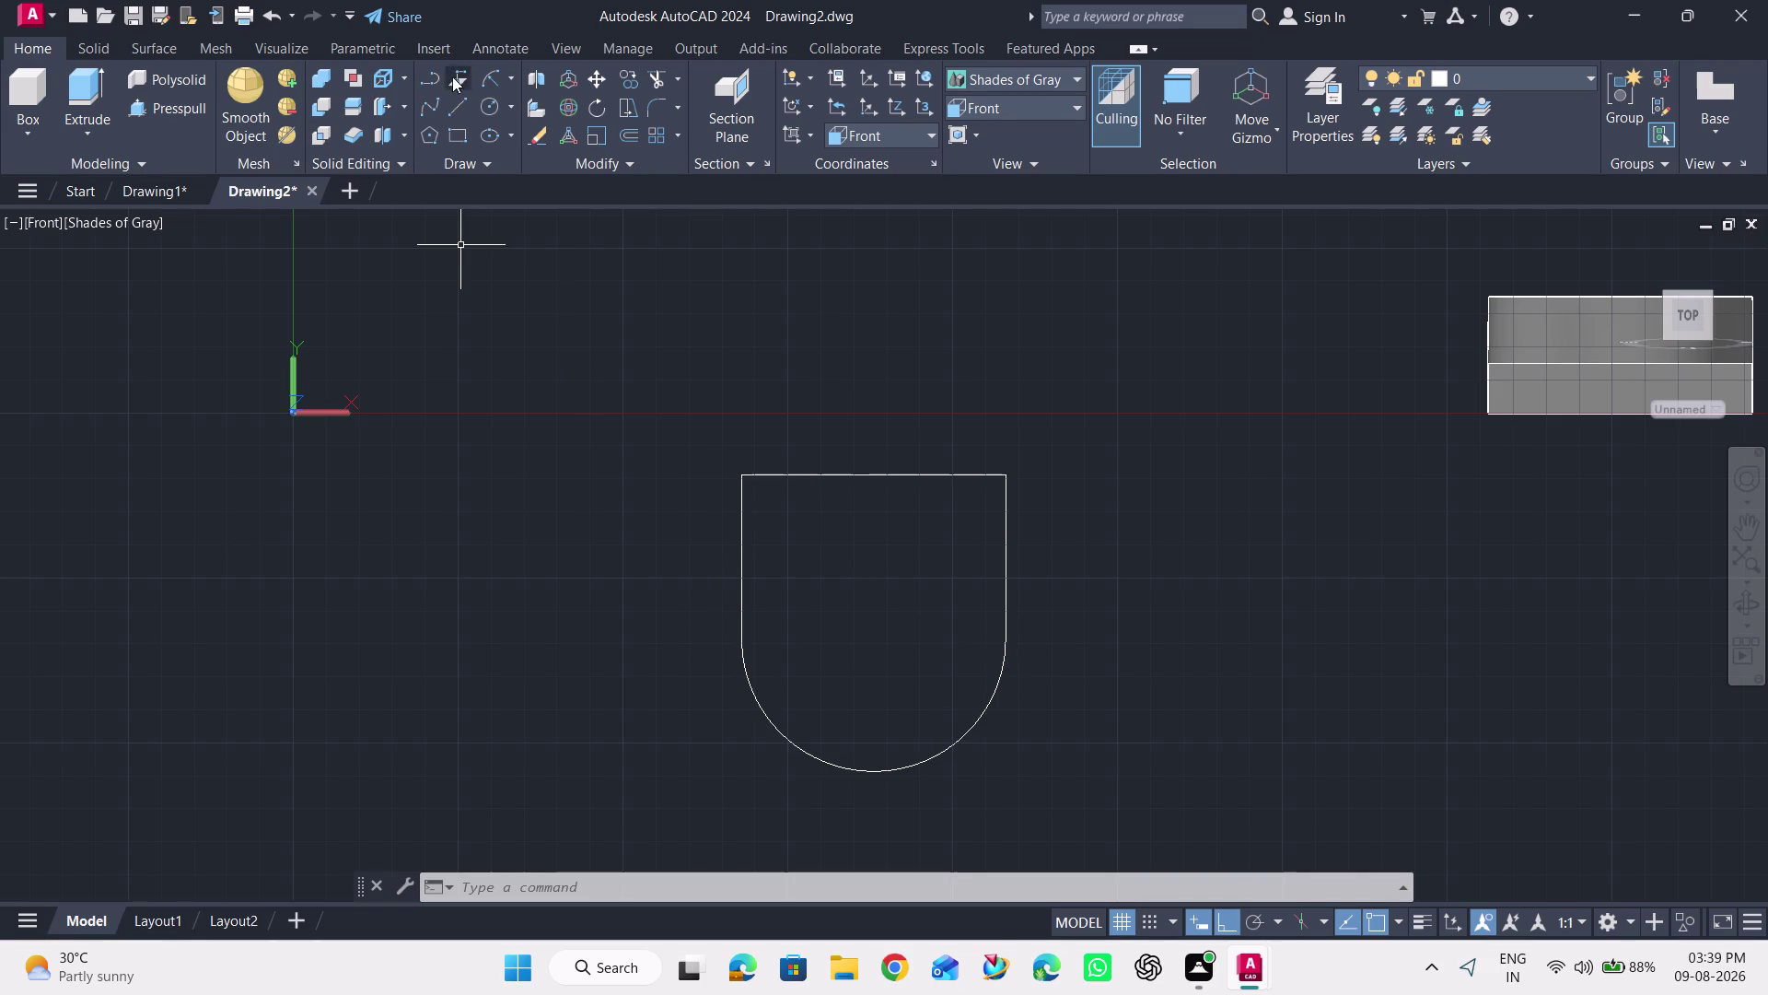
Draw a radius-16 circle centred inside the U-shaped outline.
click(482, 103)
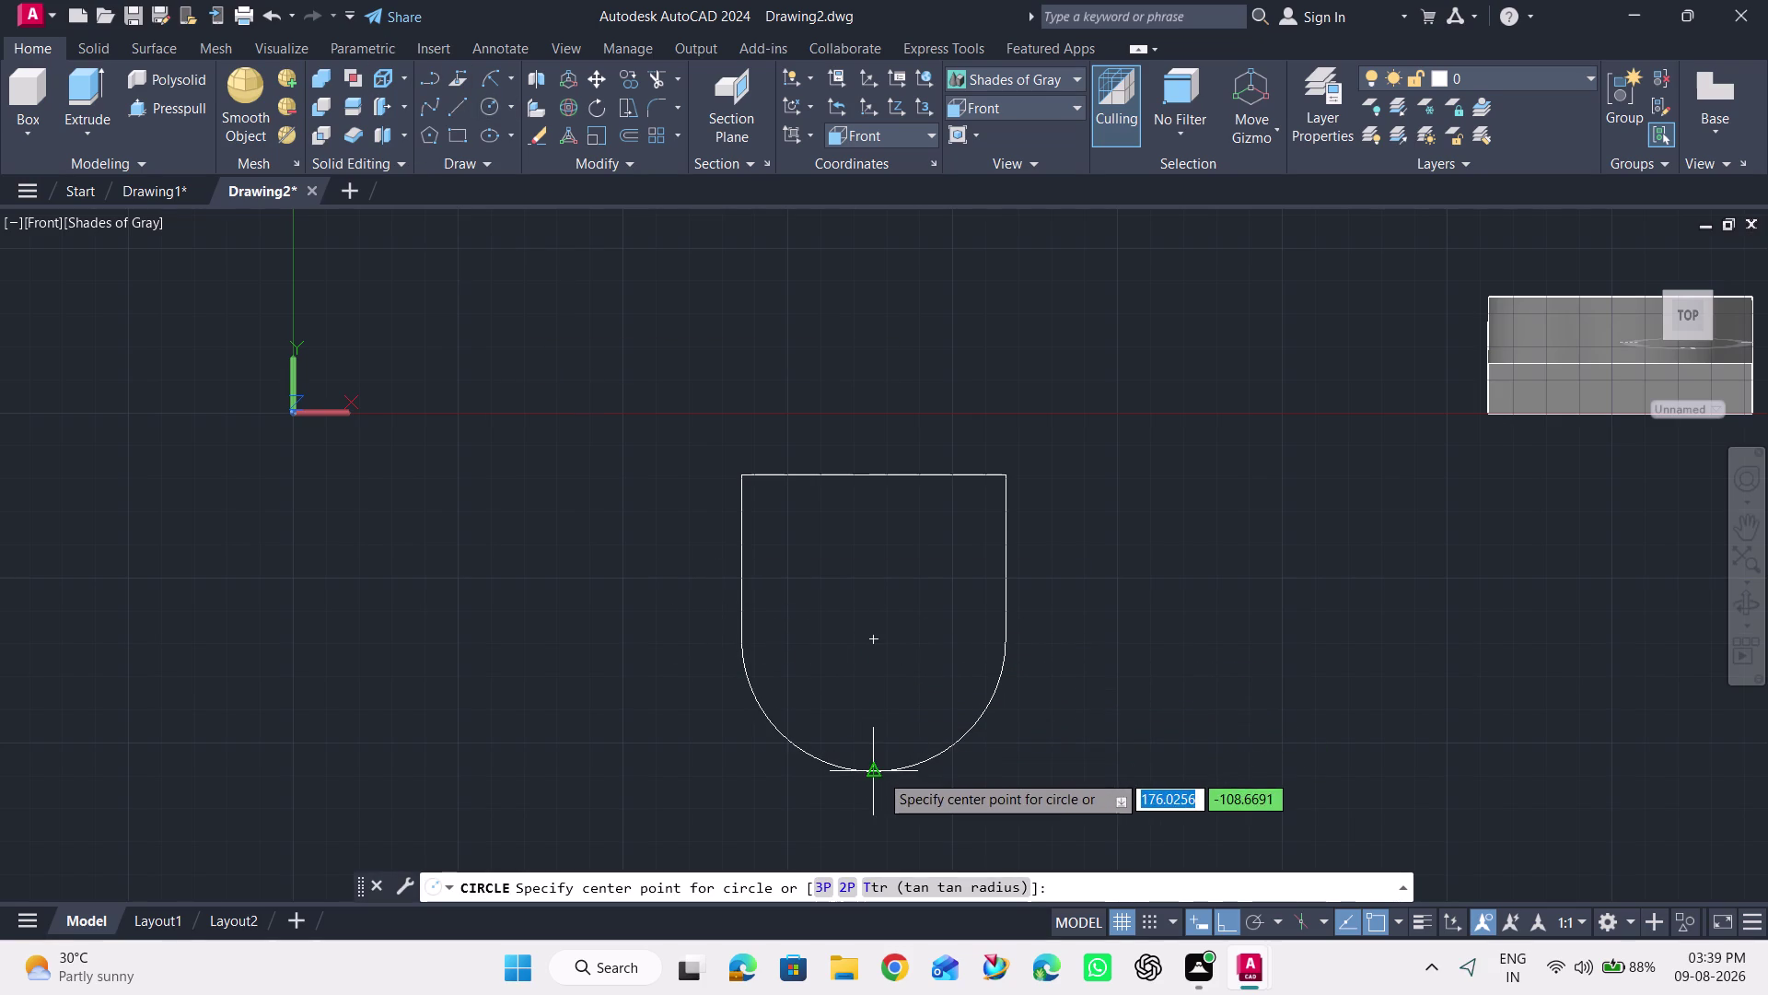
click(874, 644)
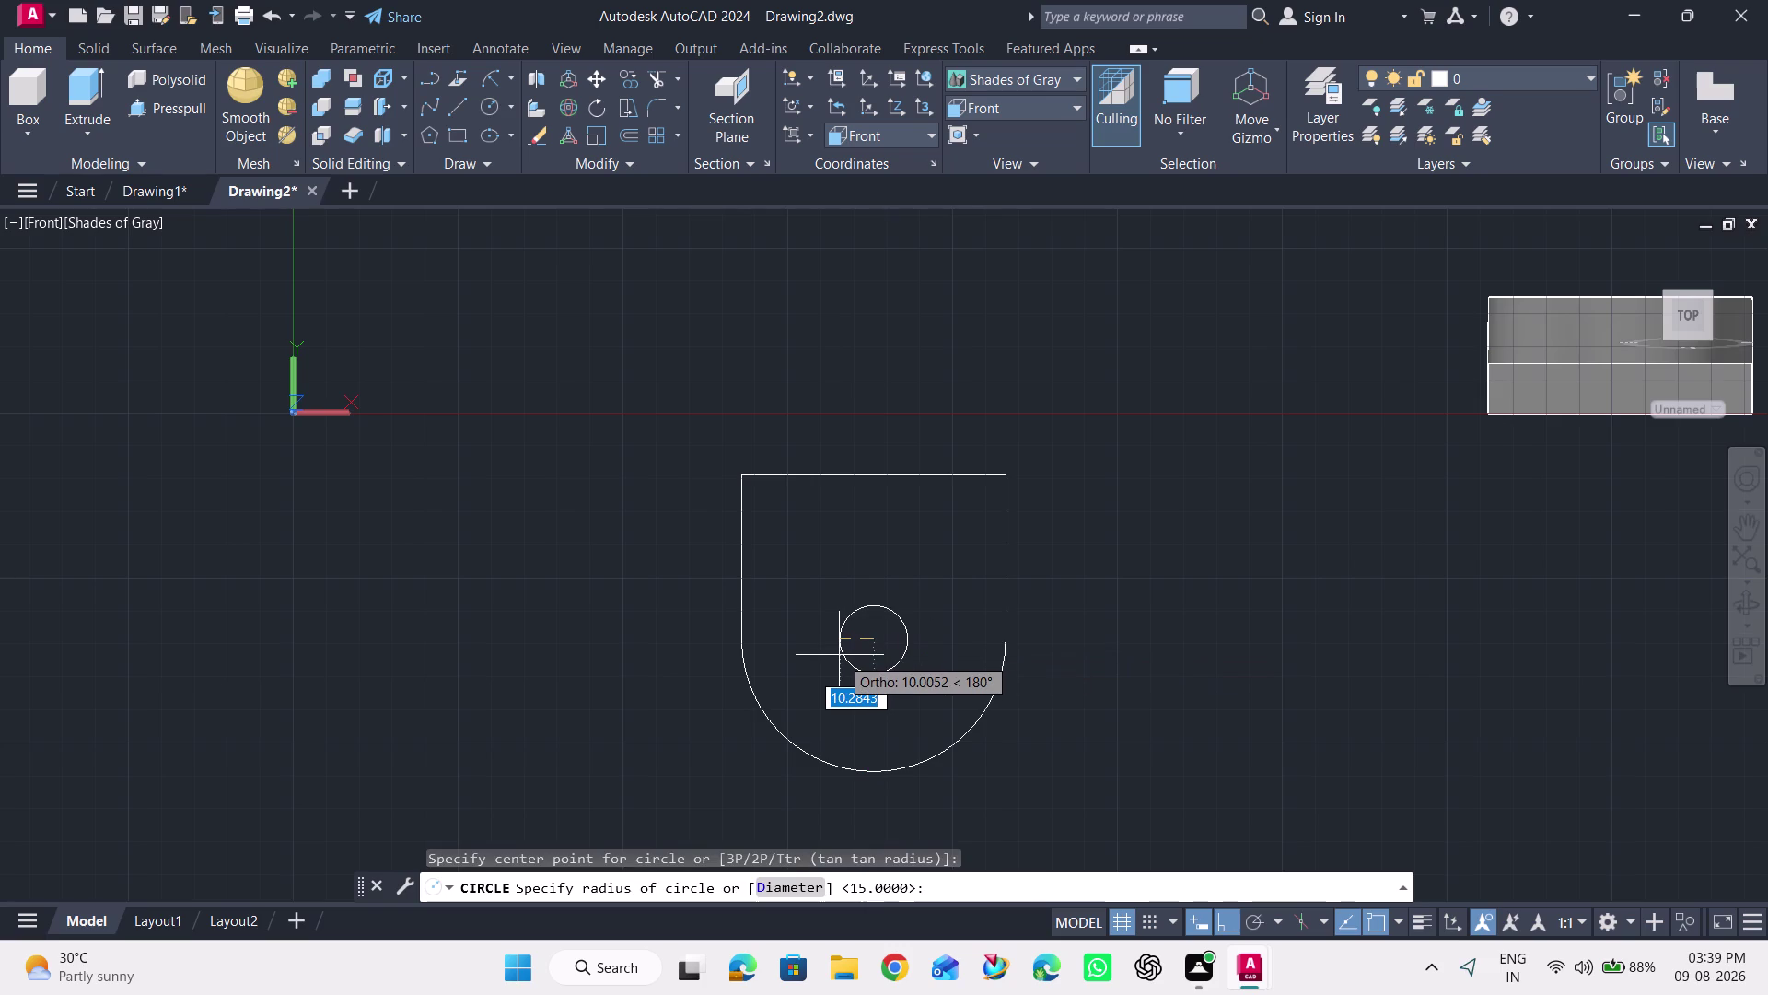
text(16)
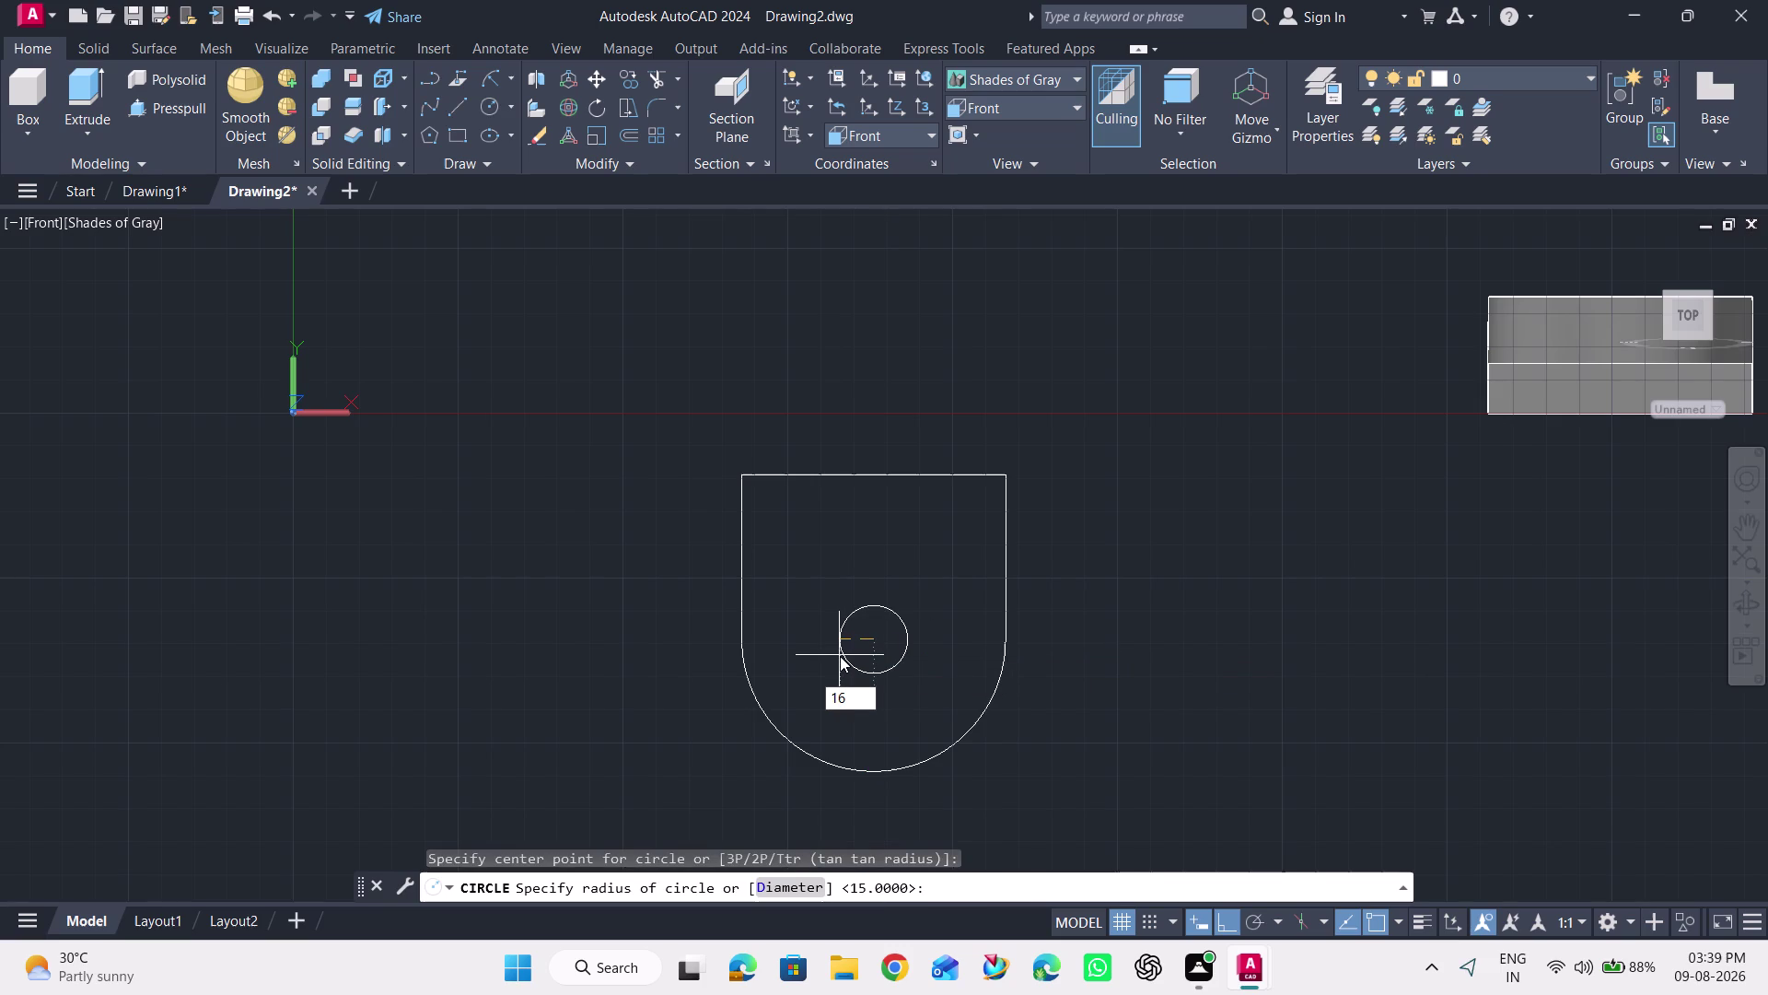
key(Return)
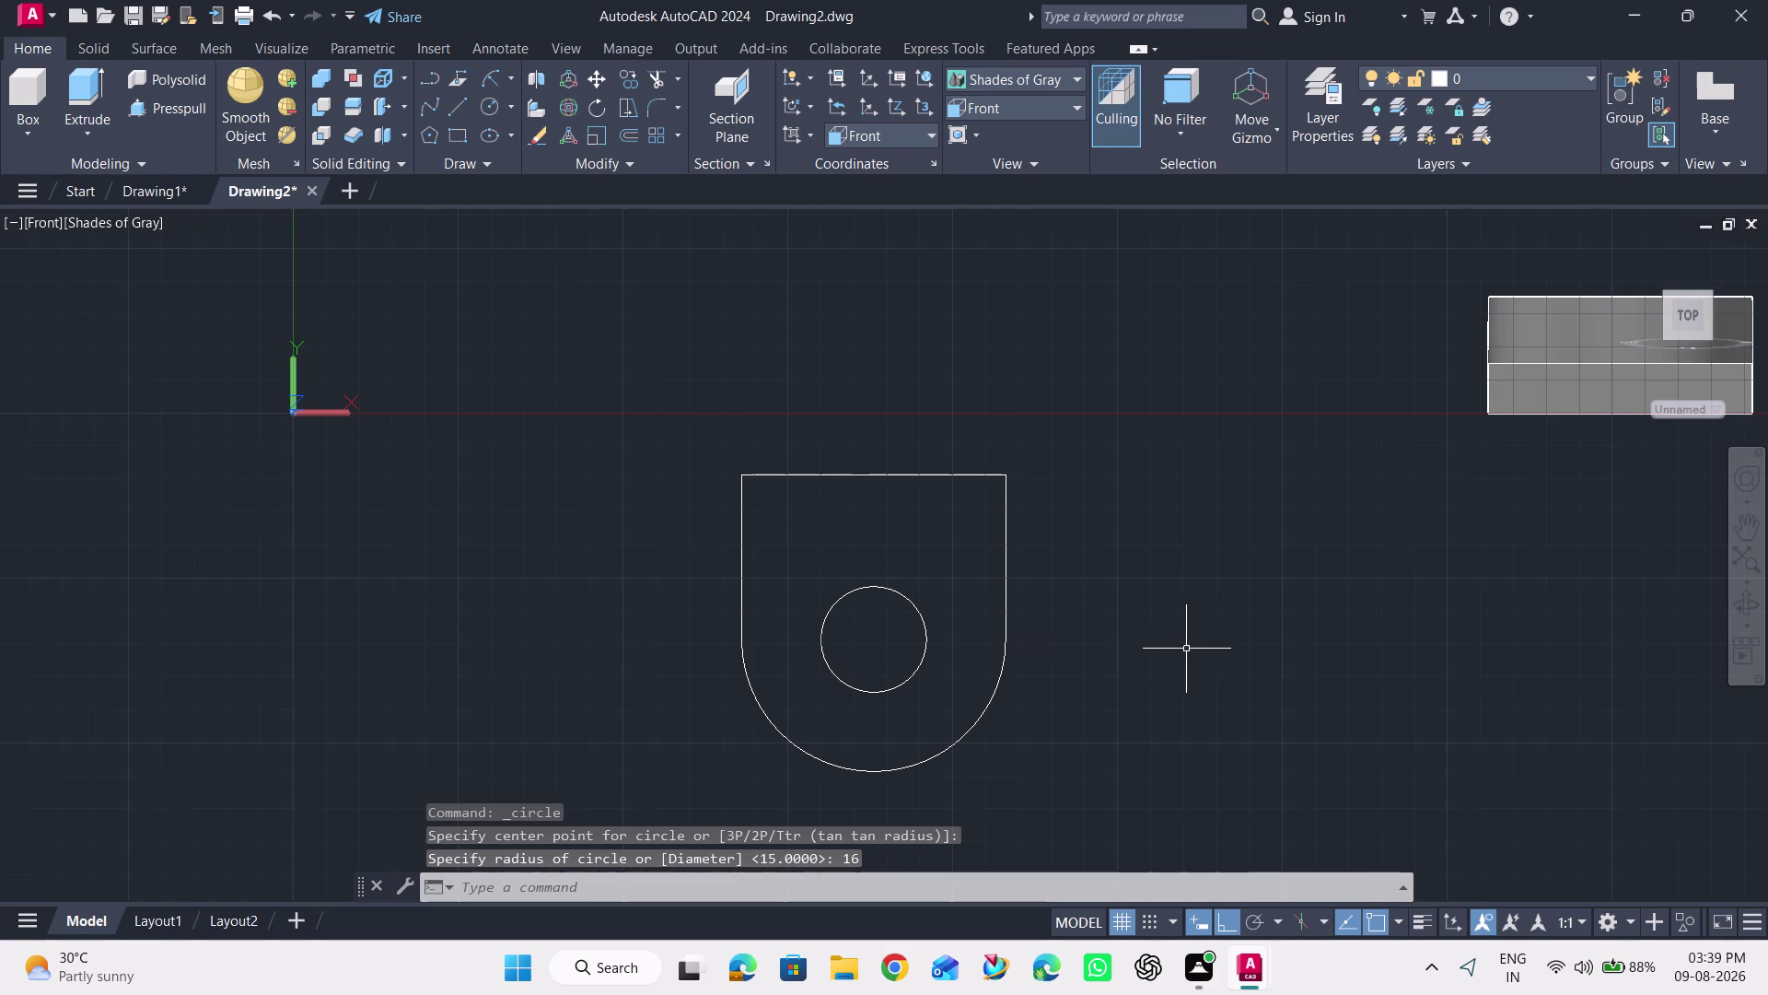
scroll(down, 3)
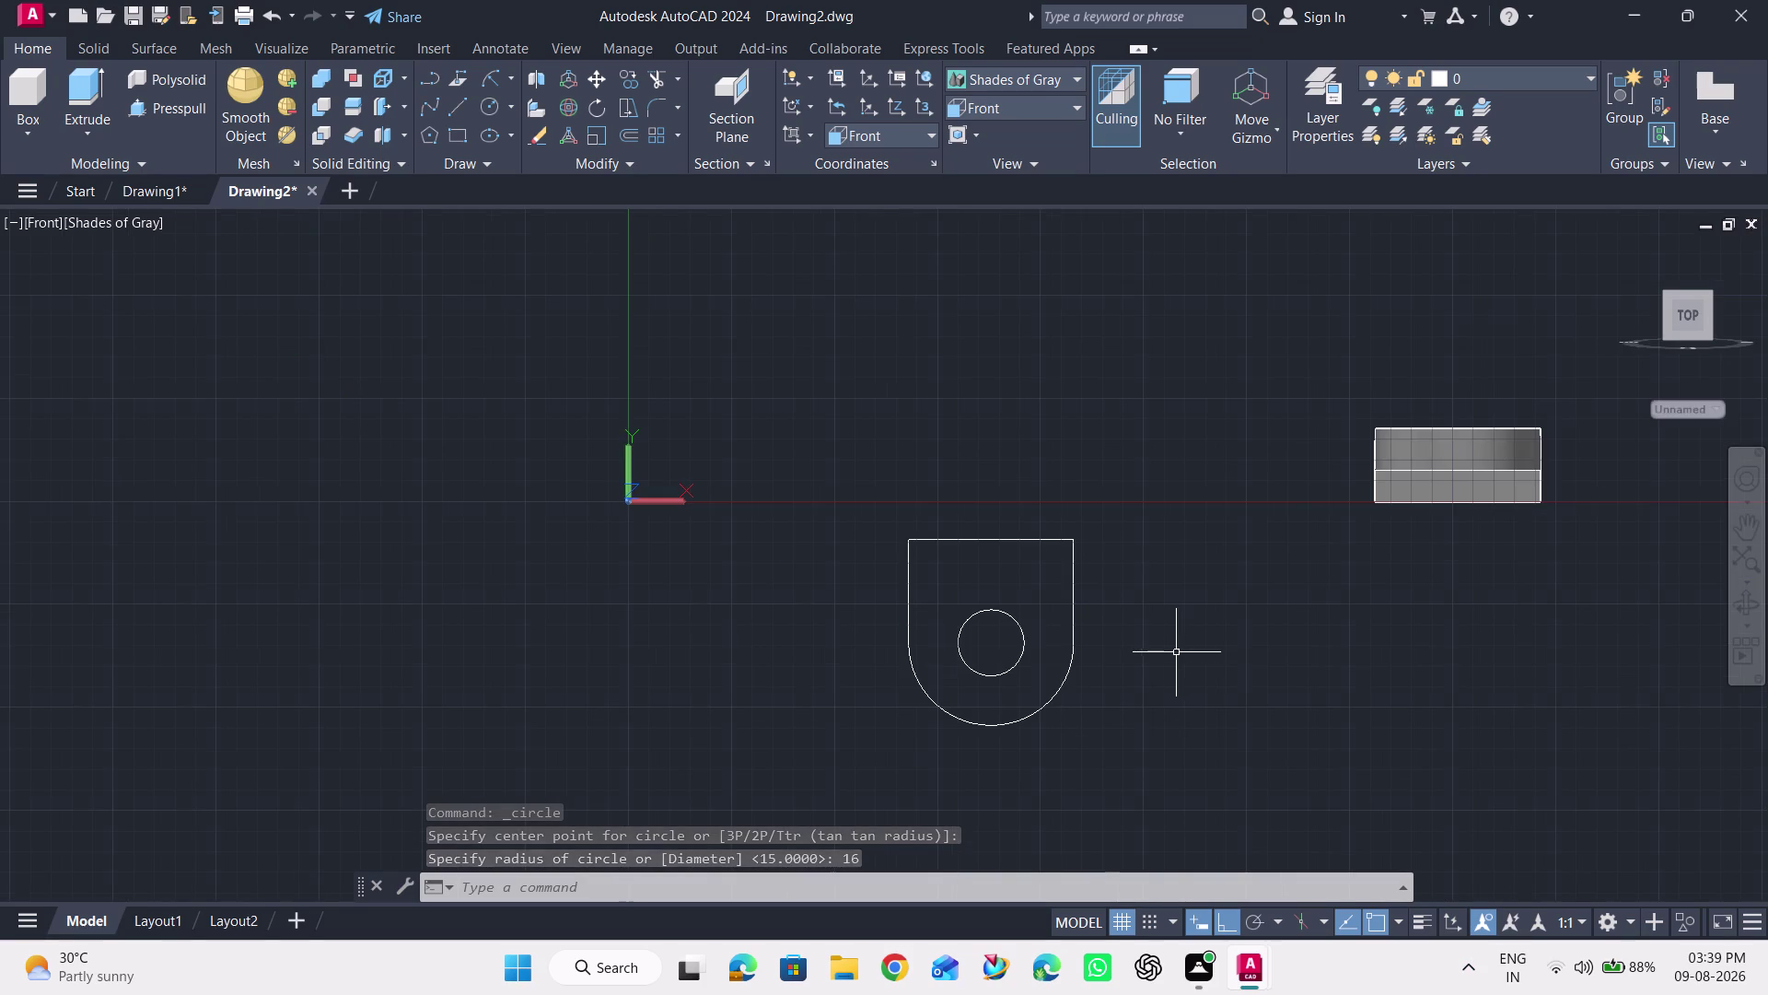
click(151, 108)
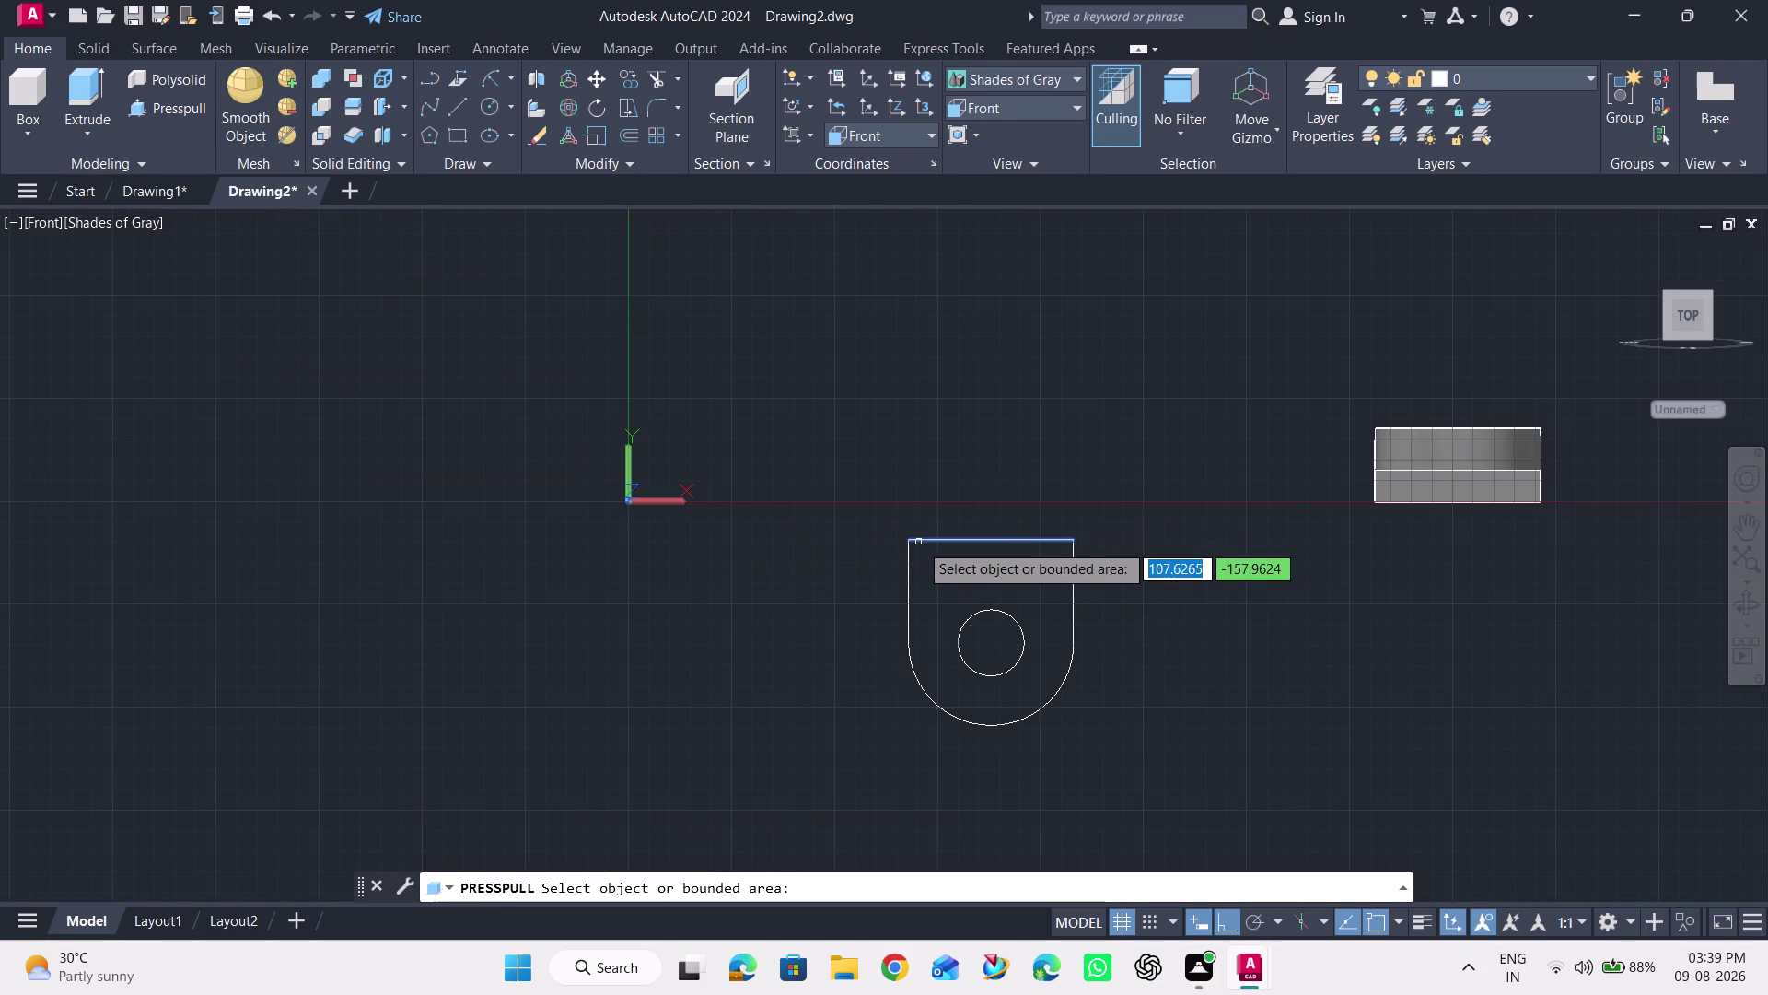
key(Escape)
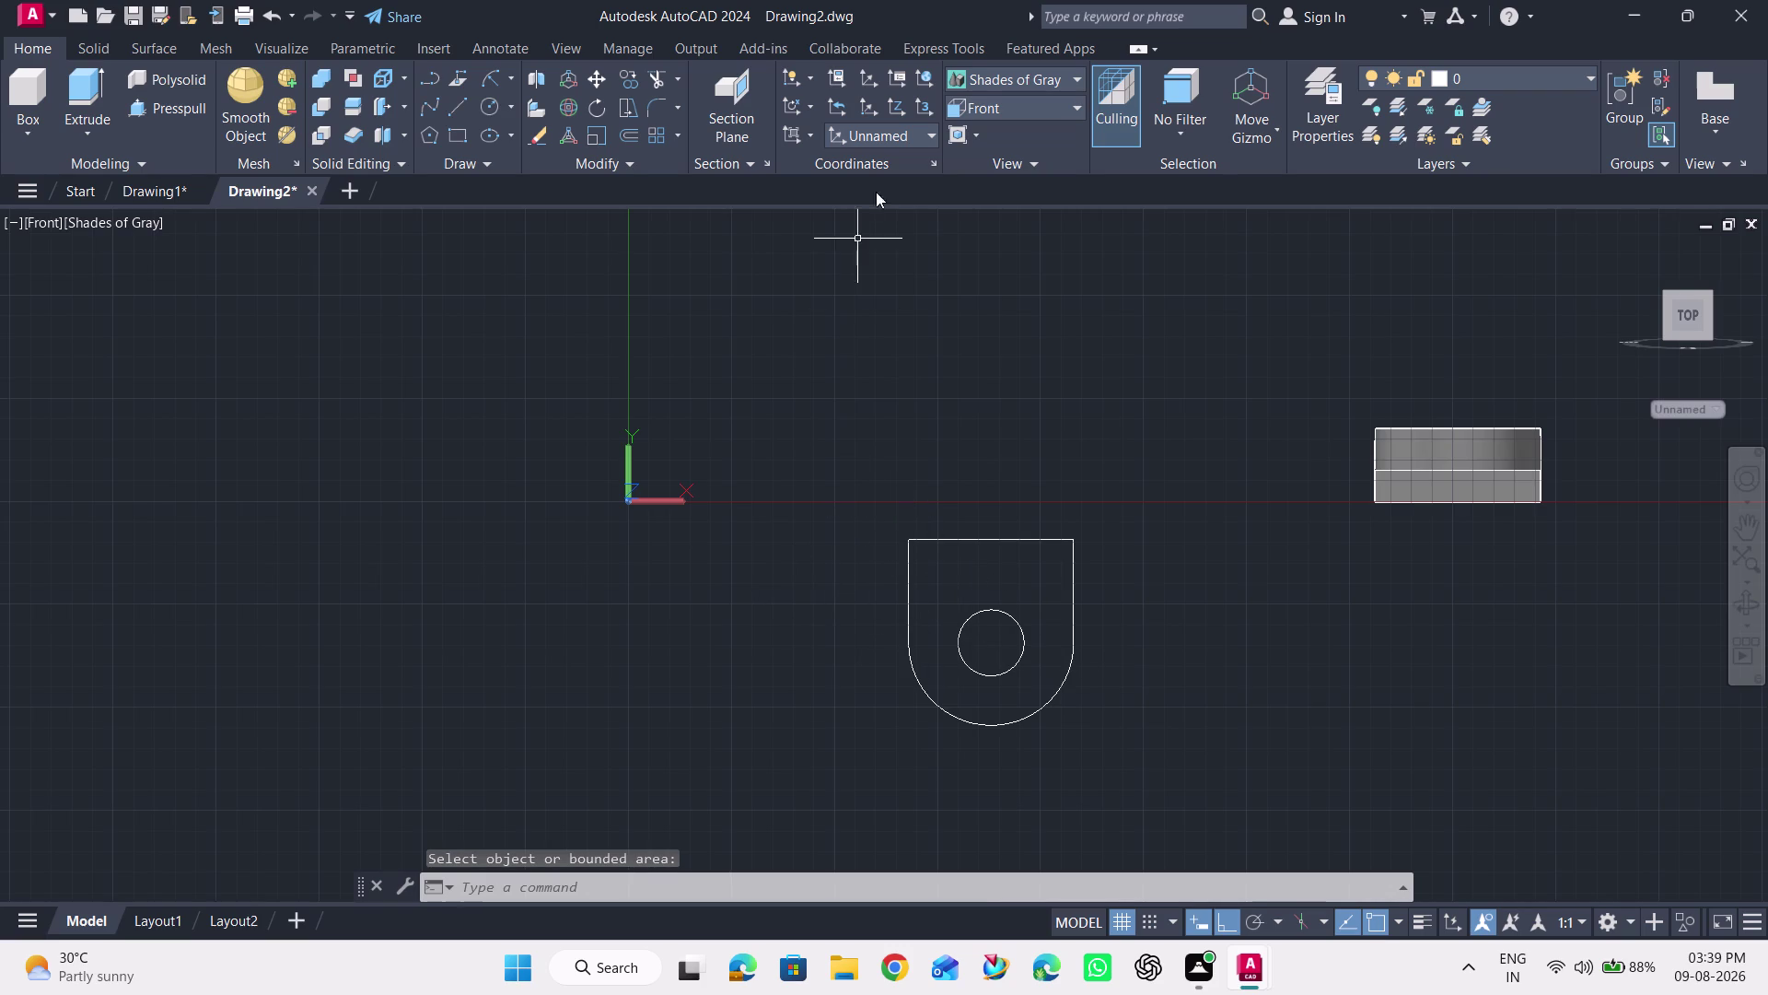
Switch to the SW Isometric view and zoom and pan to centre the lug profile.
click(997, 107)
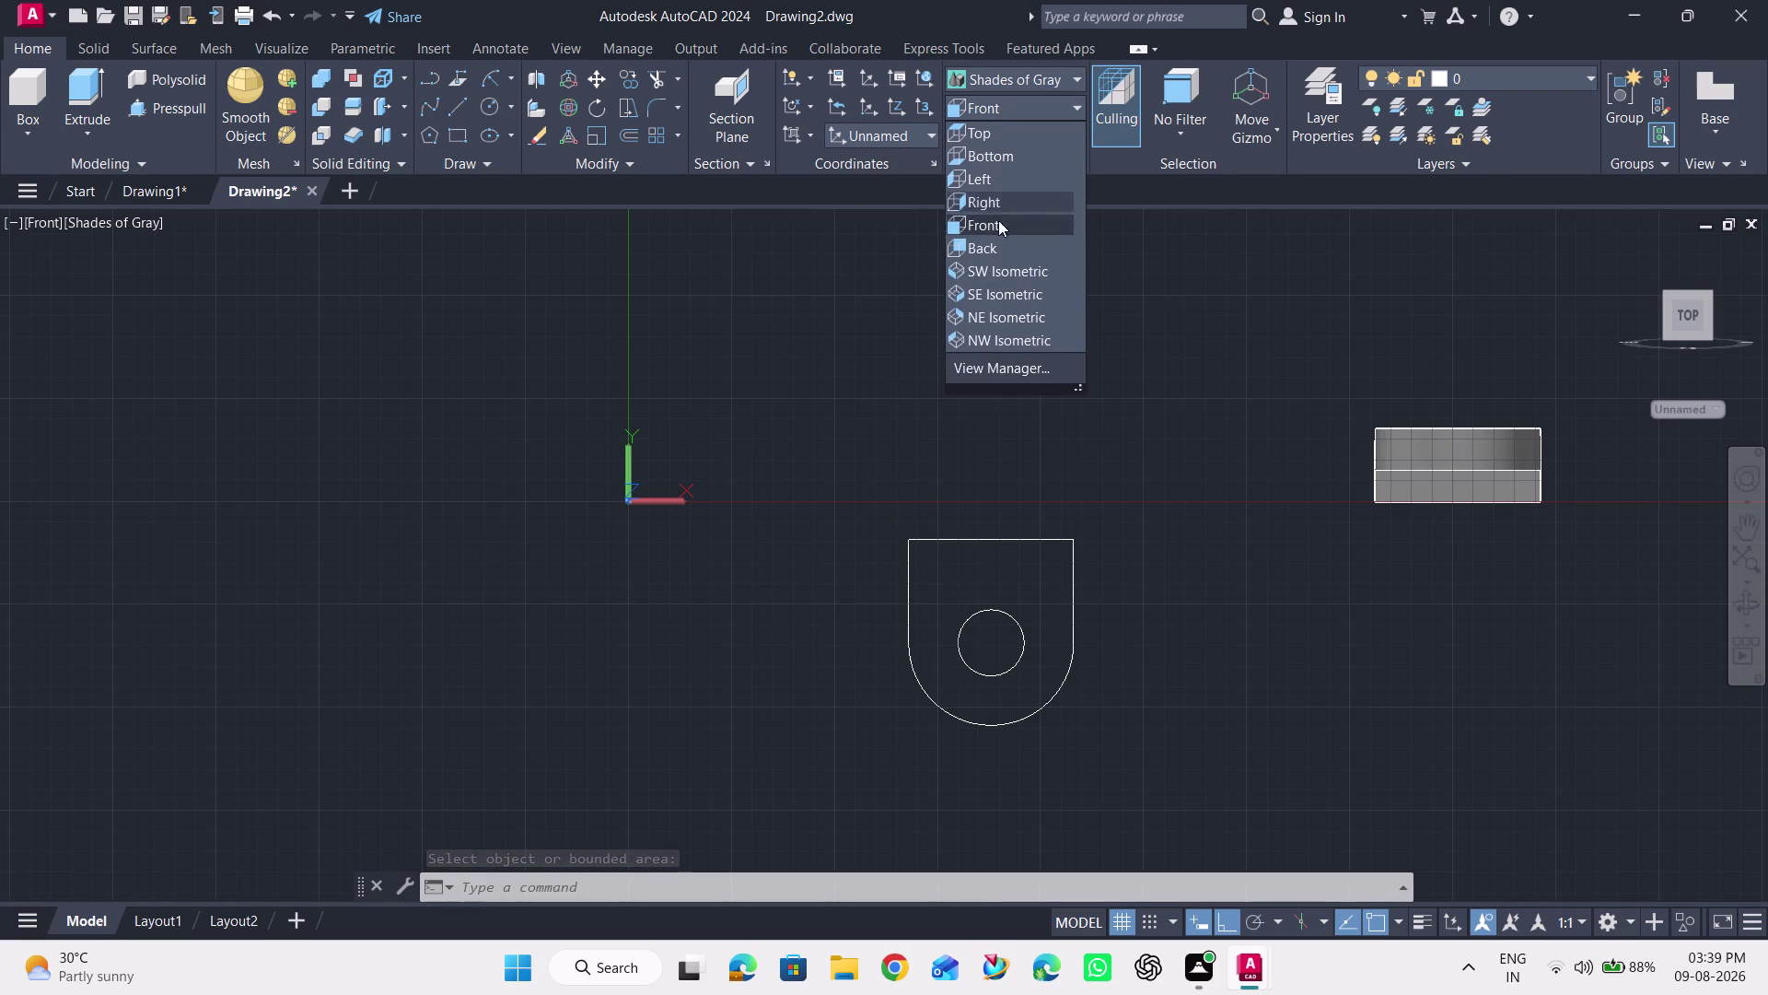
click(998, 270)
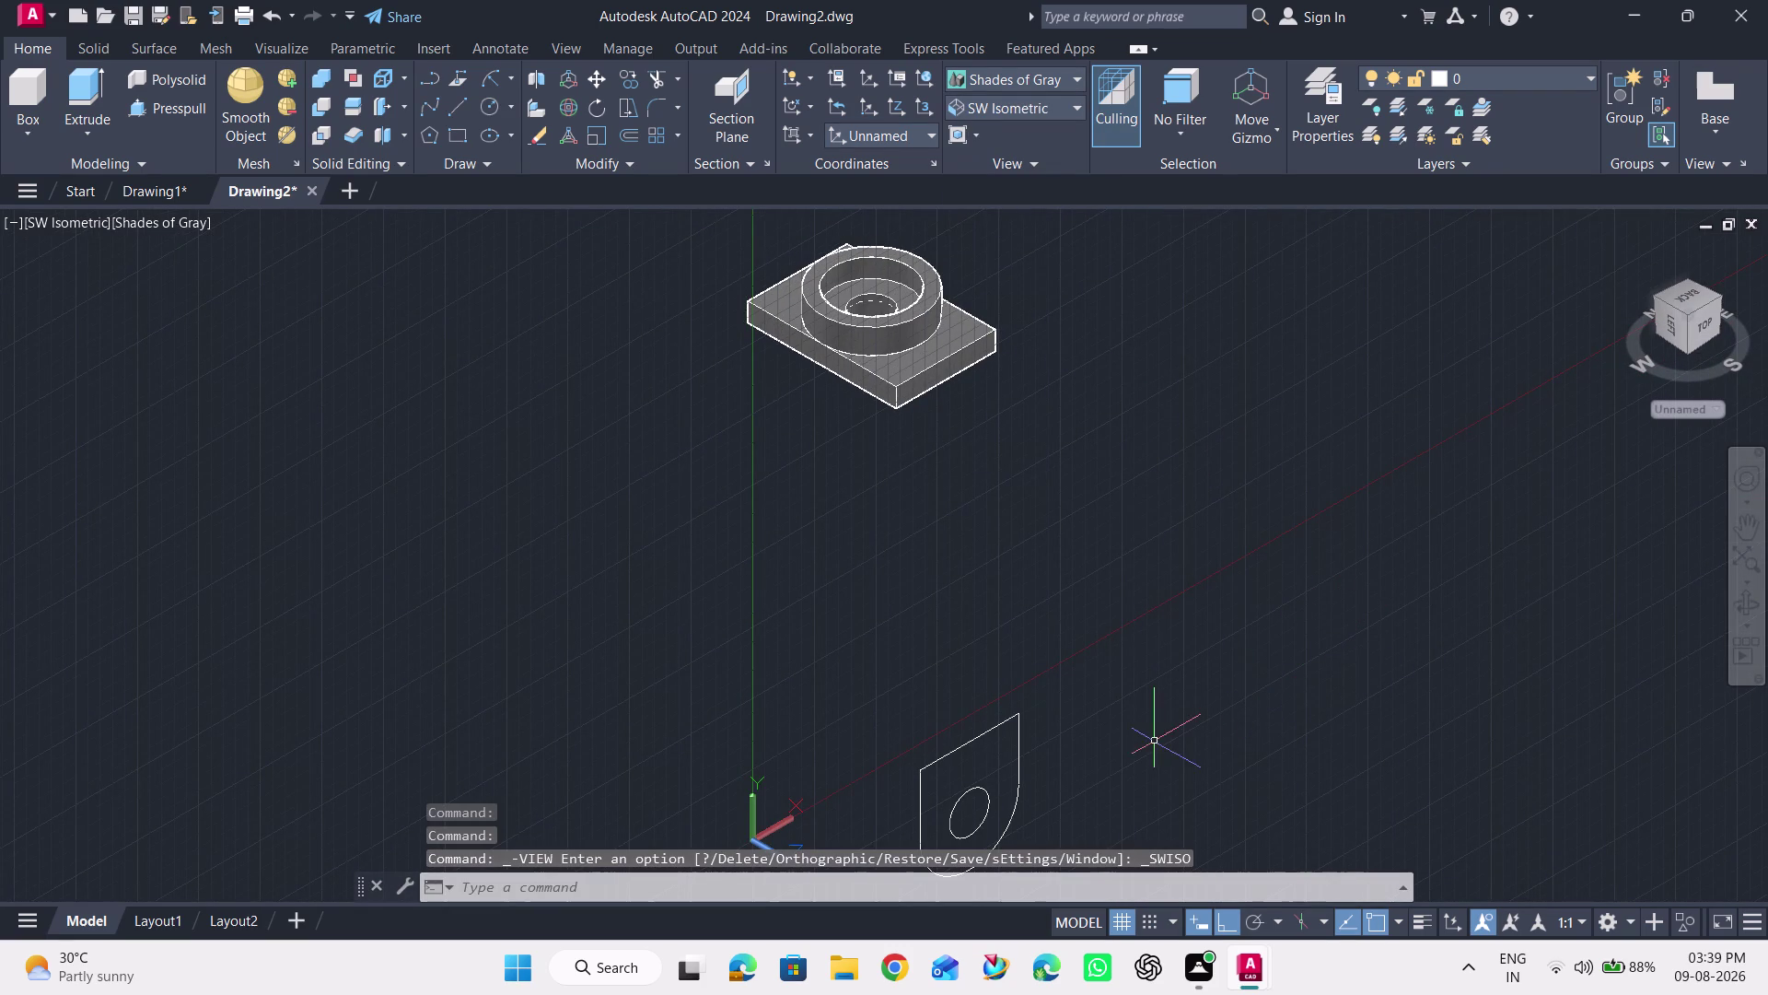
scroll(down, 3)
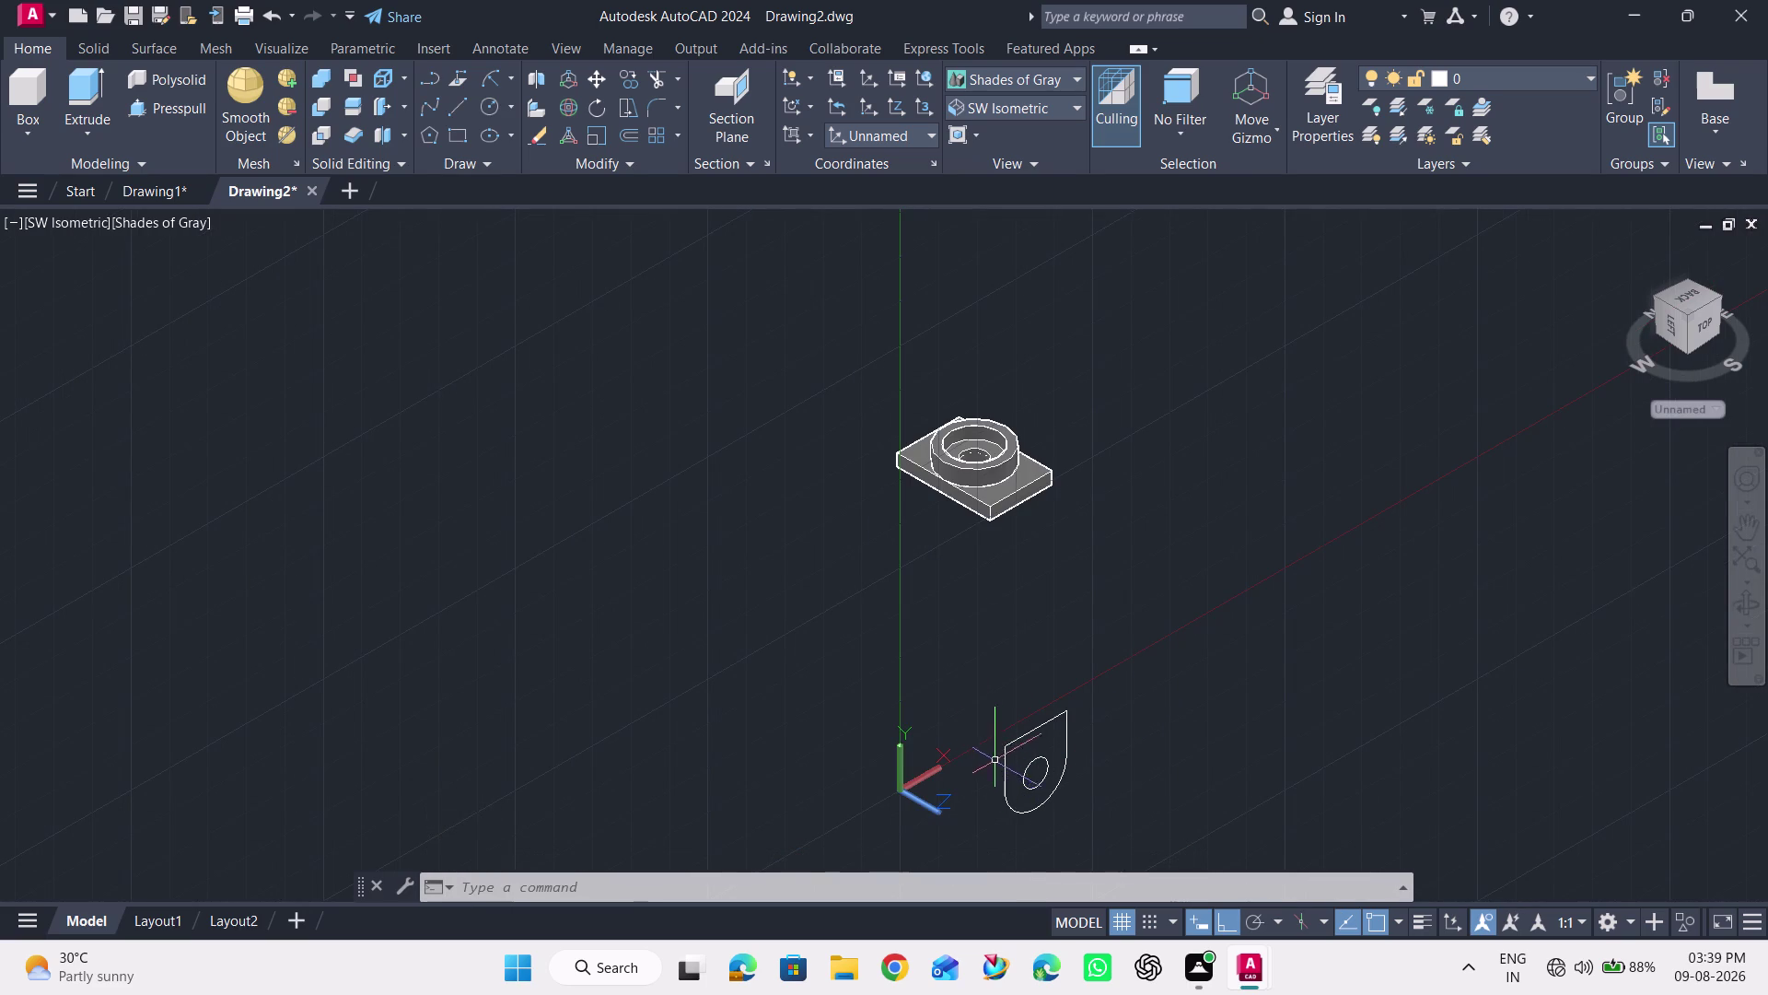
scroll(up, 3)
scroll(up, 3)
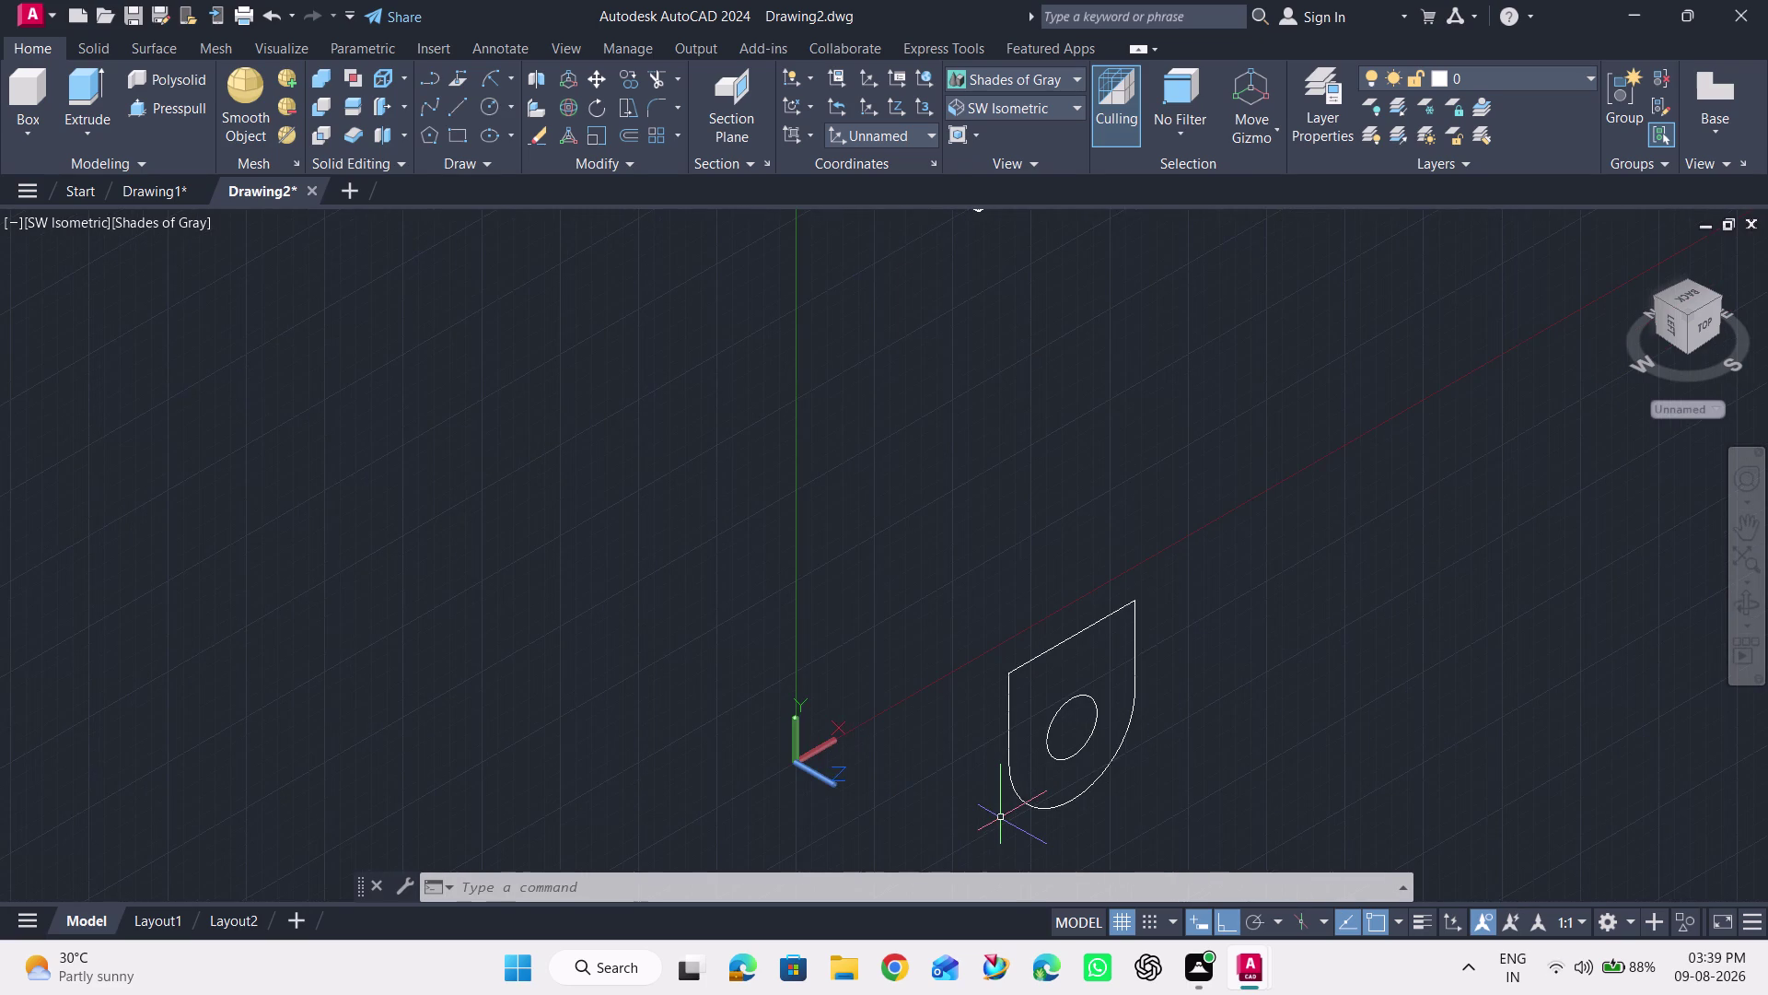
scroll(down, 3)
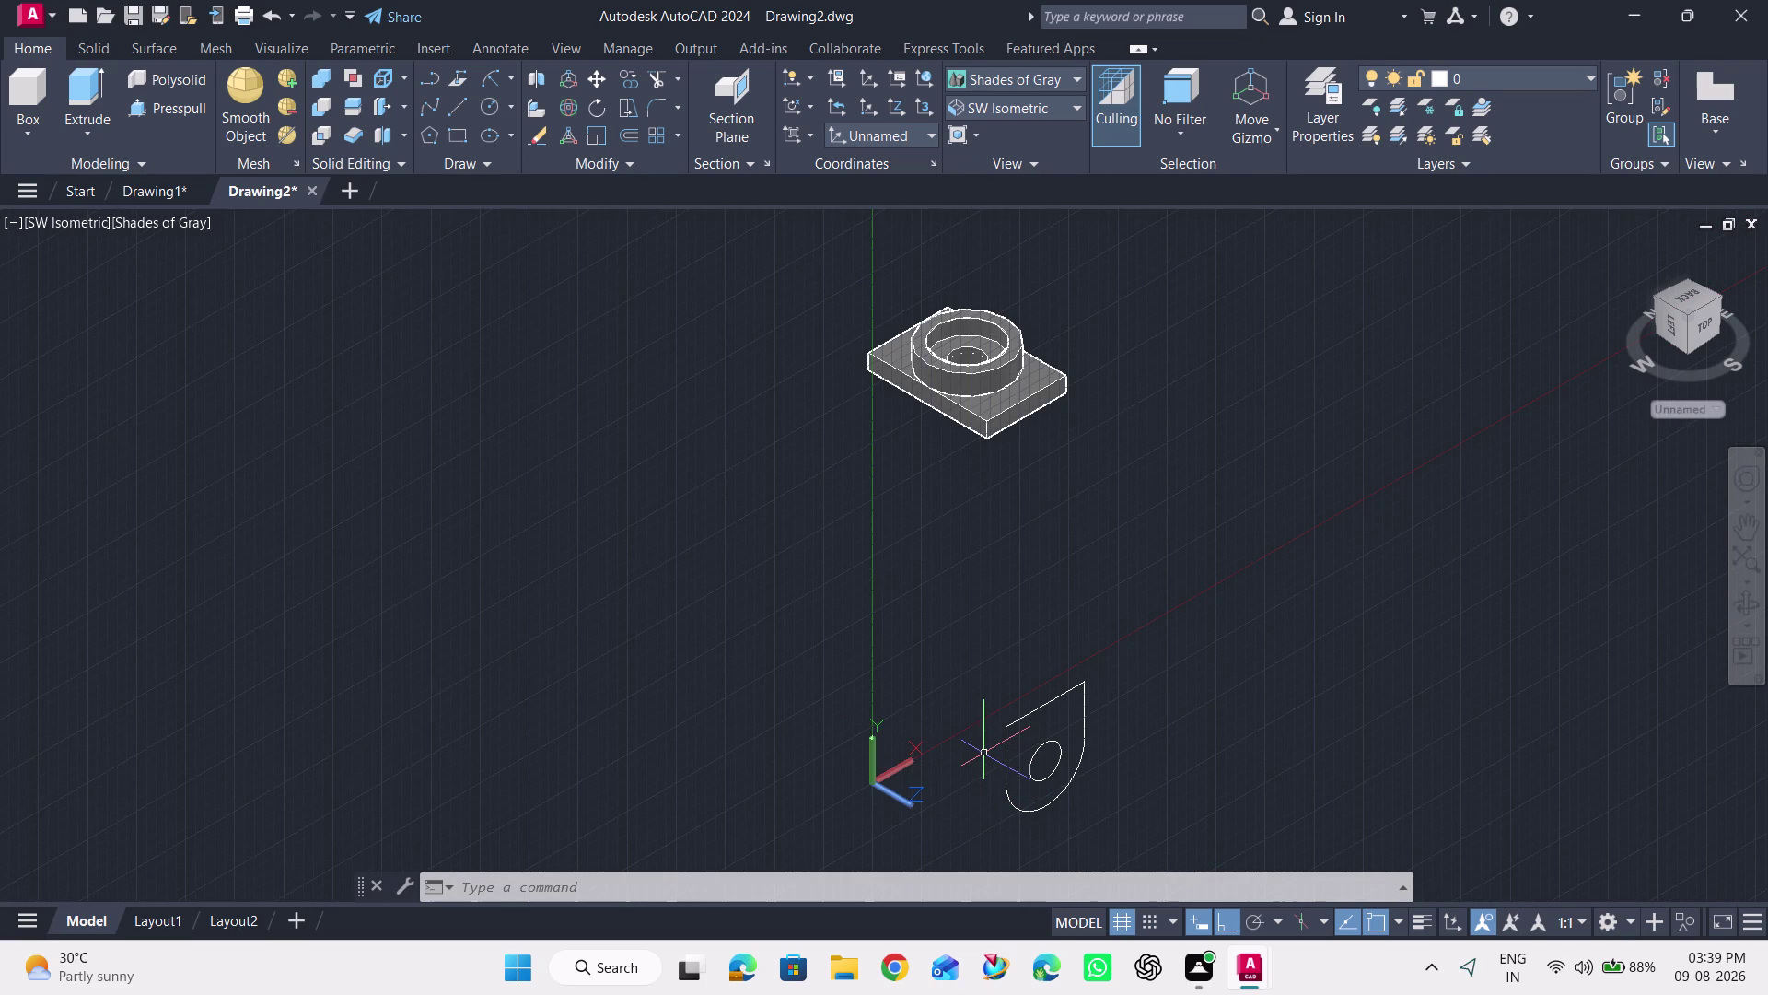
scroll(up, 3)
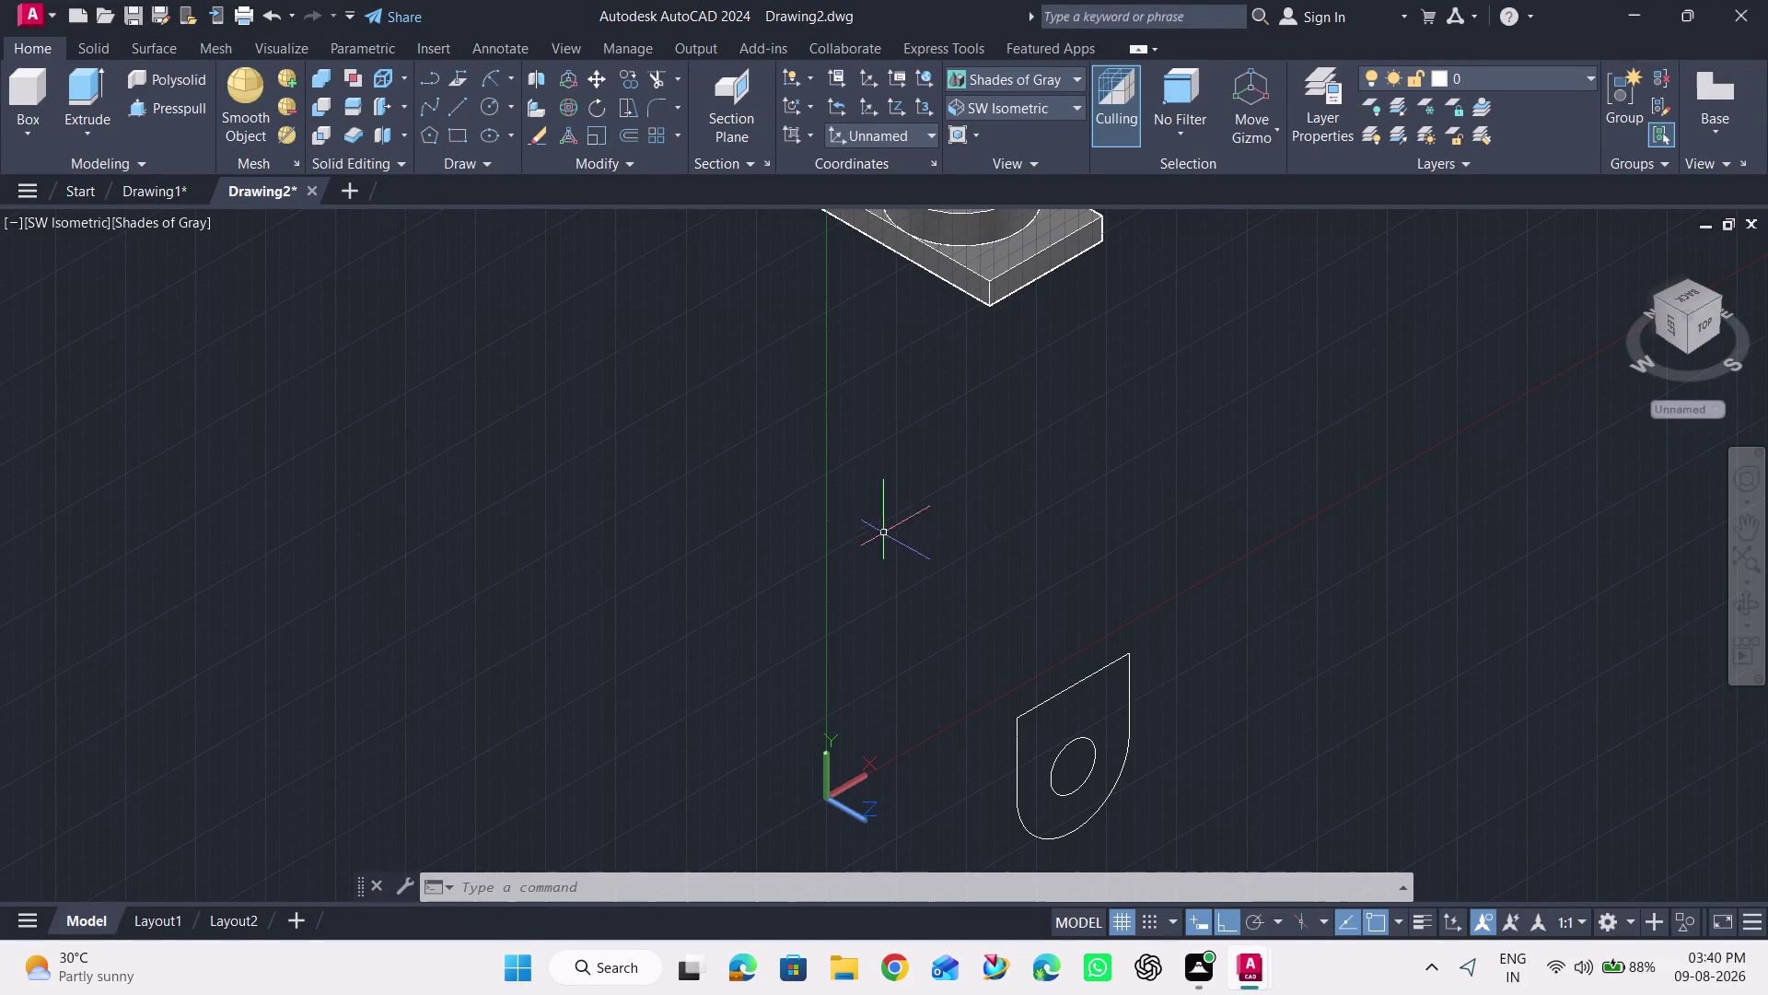
middle_drag(869, 533, 828, 322)
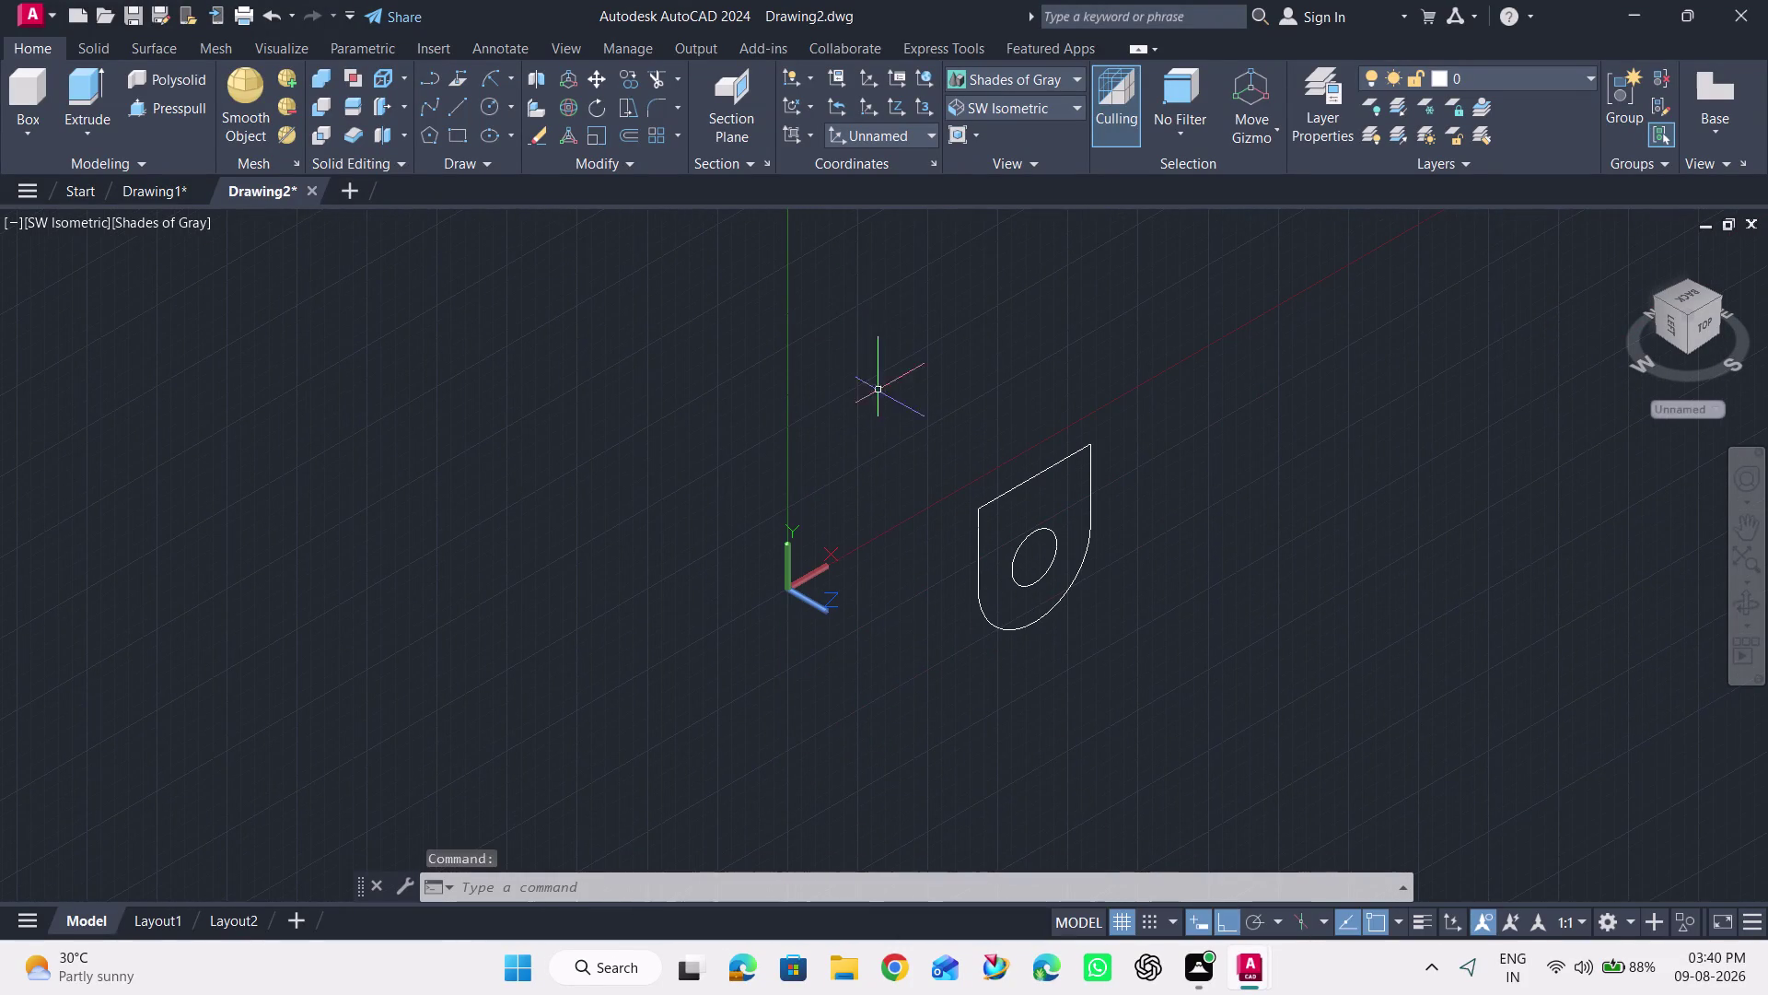
middle_drag(898, 449, 801, 440)
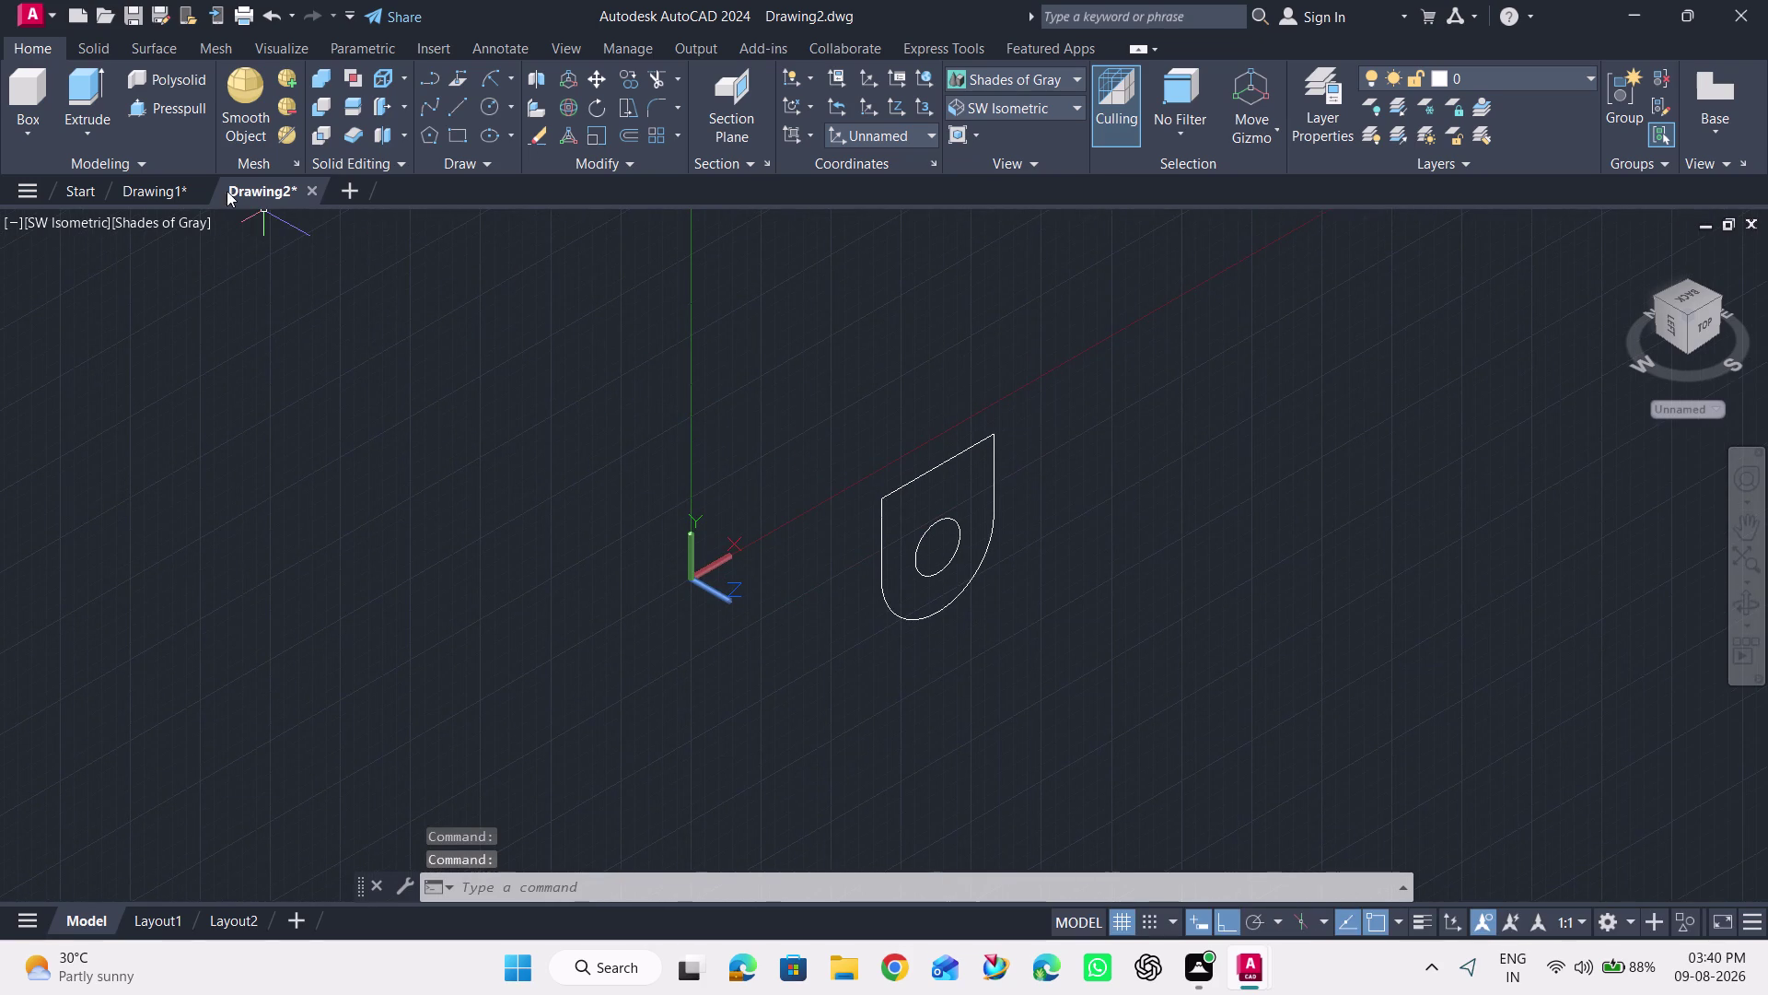
click(188, 112)
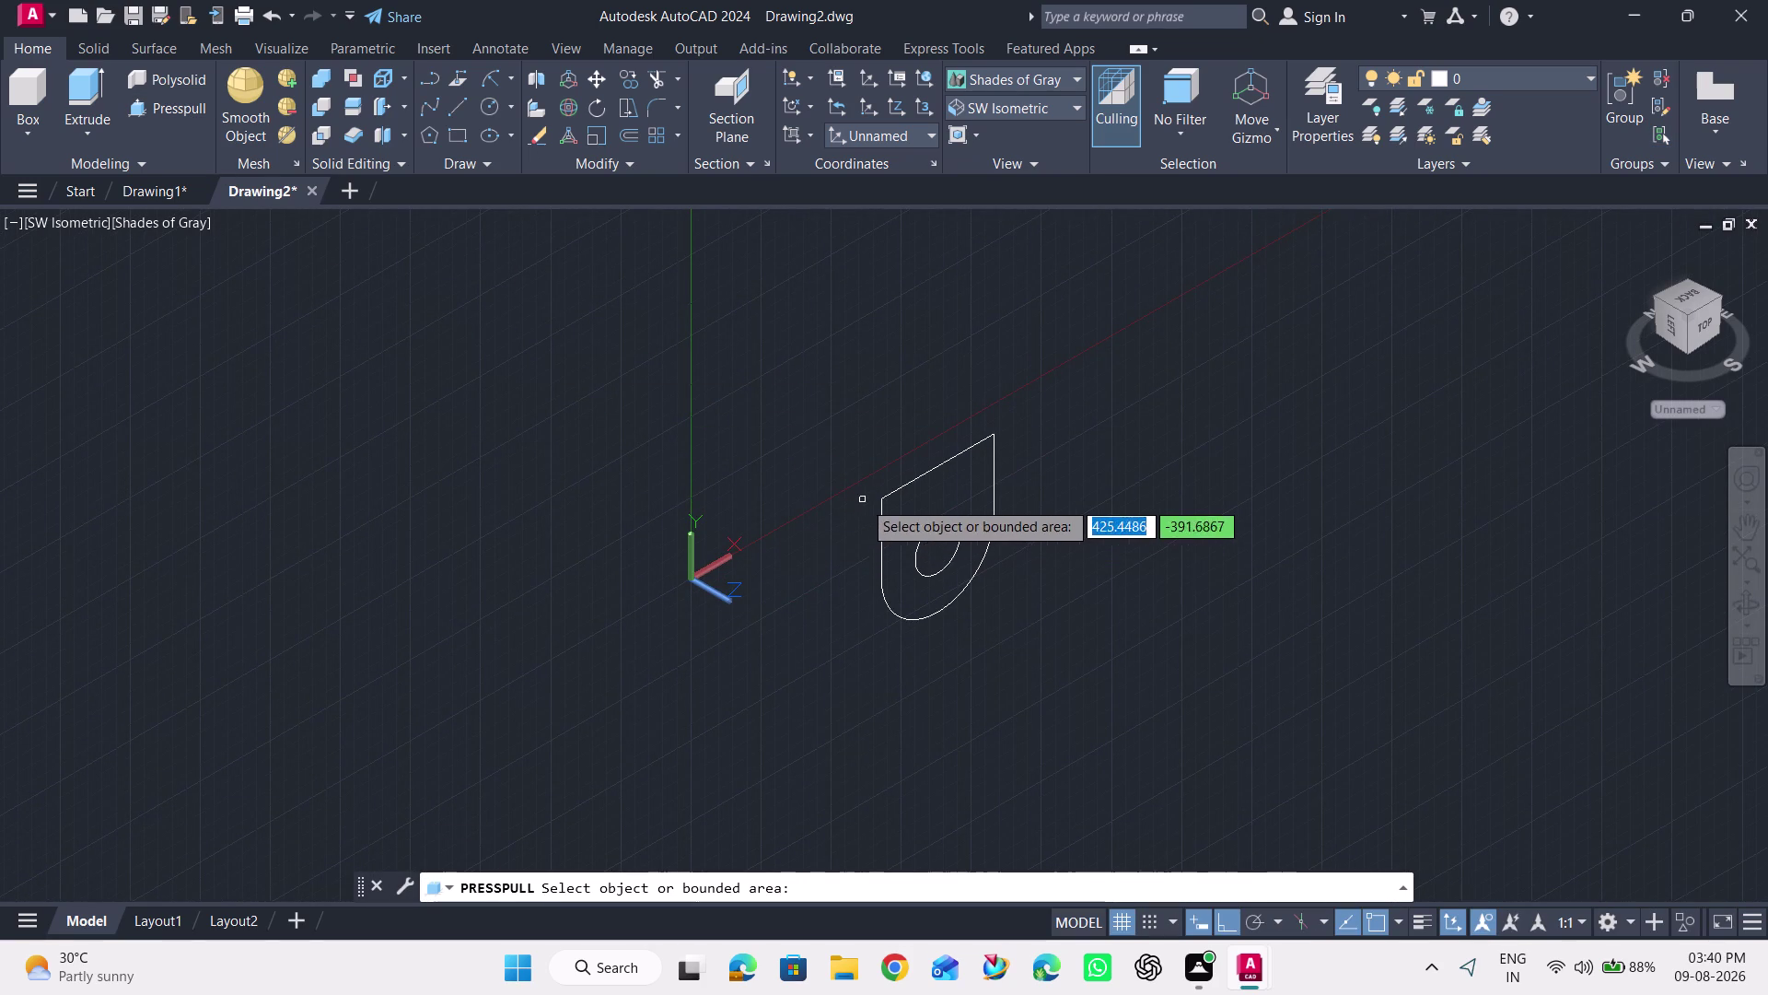
Press-pull the lug profile 20 units into a solid plate with a through-hole.
click(904, 505)
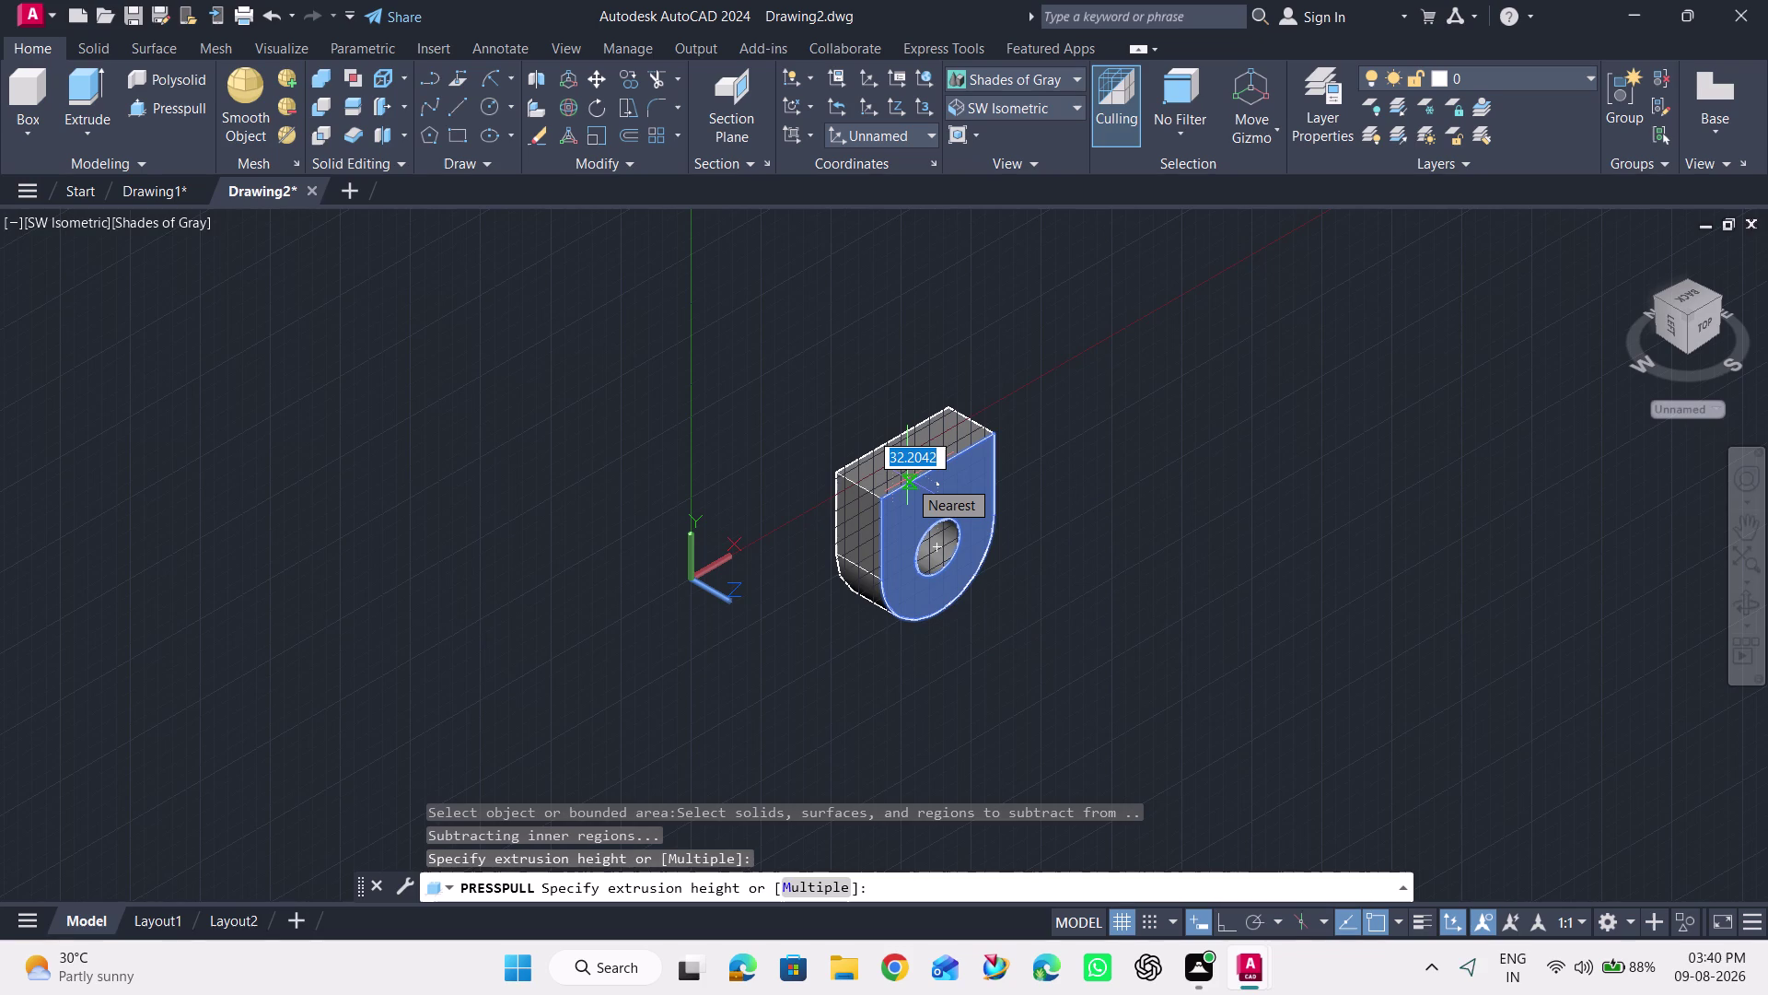
text(20)
key(Return)
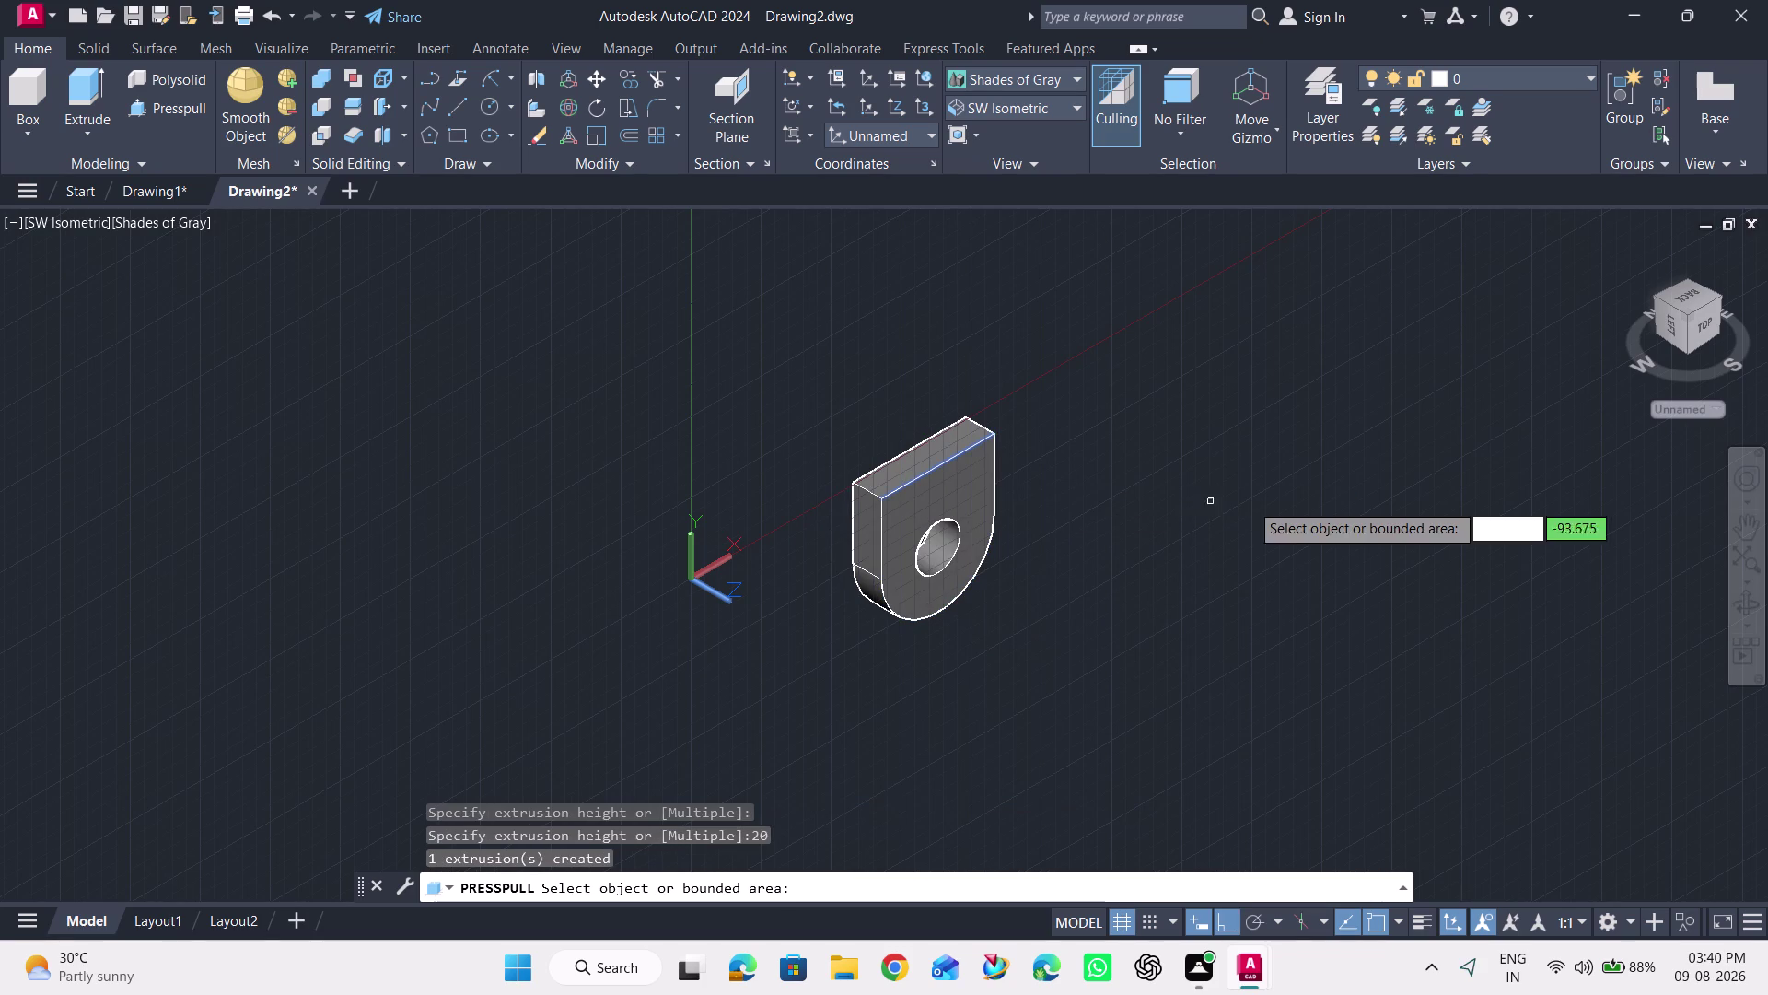
scroll(up, 3)
scroll(down, 3)
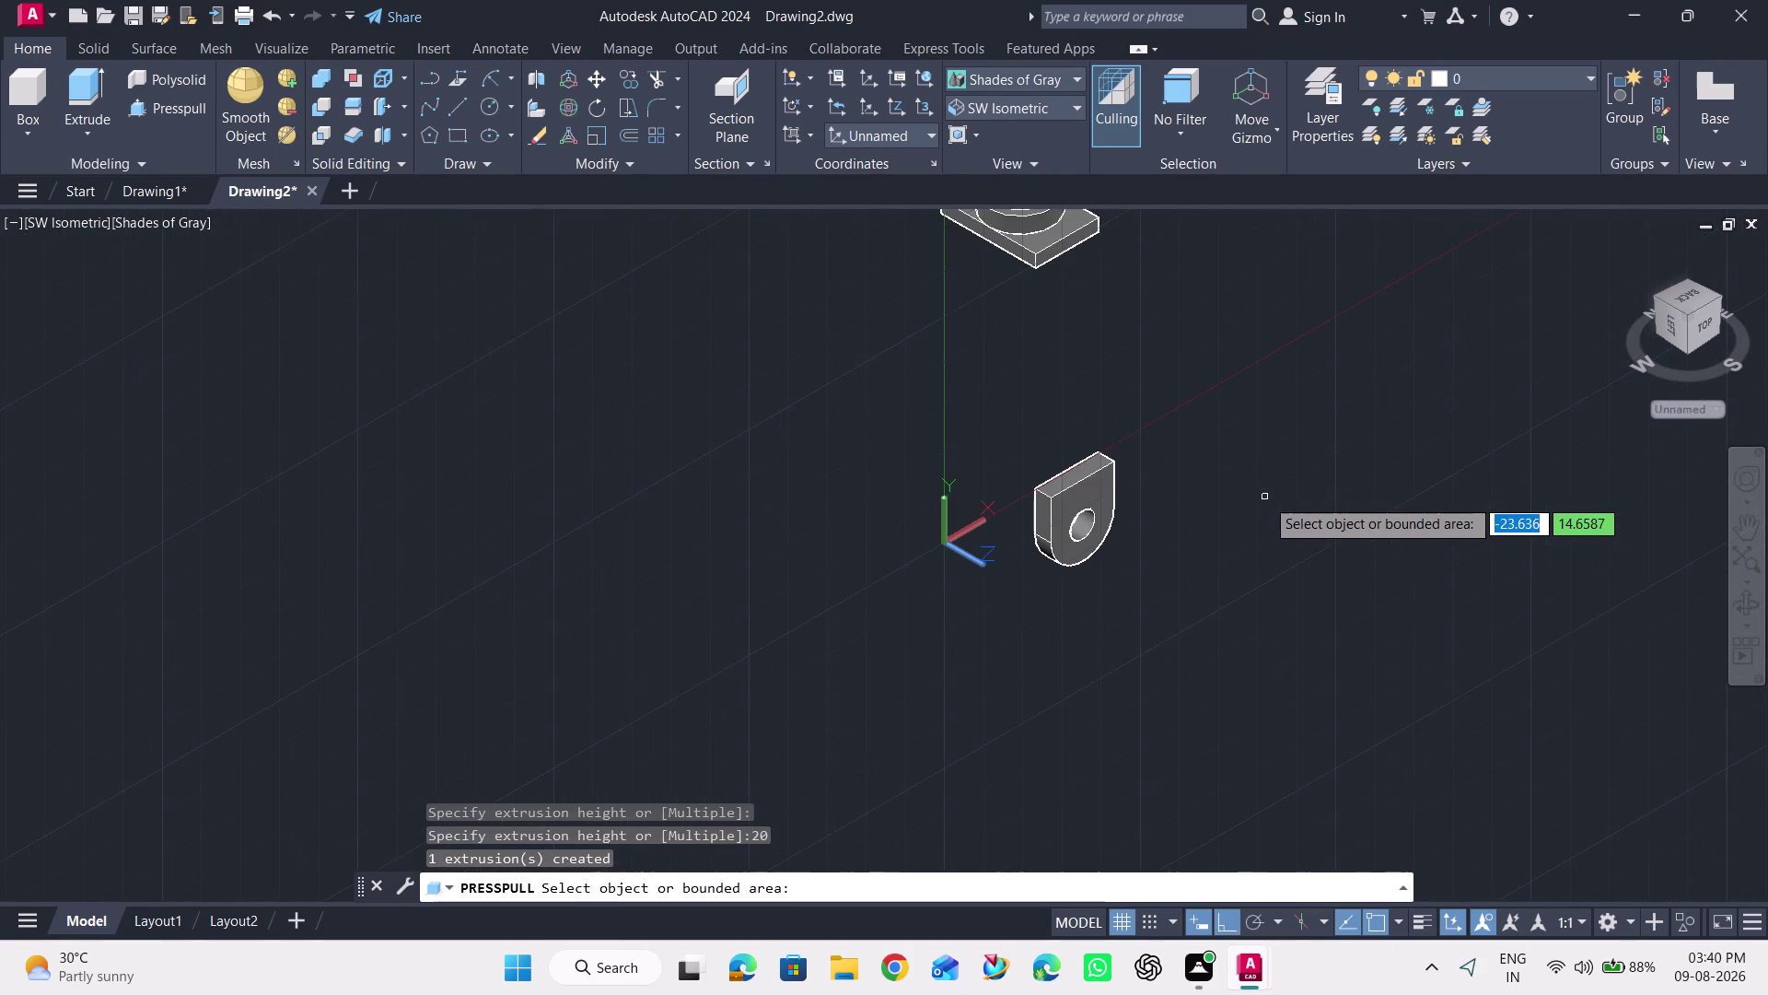
middle_drag(1266, 497, 1278, 587)
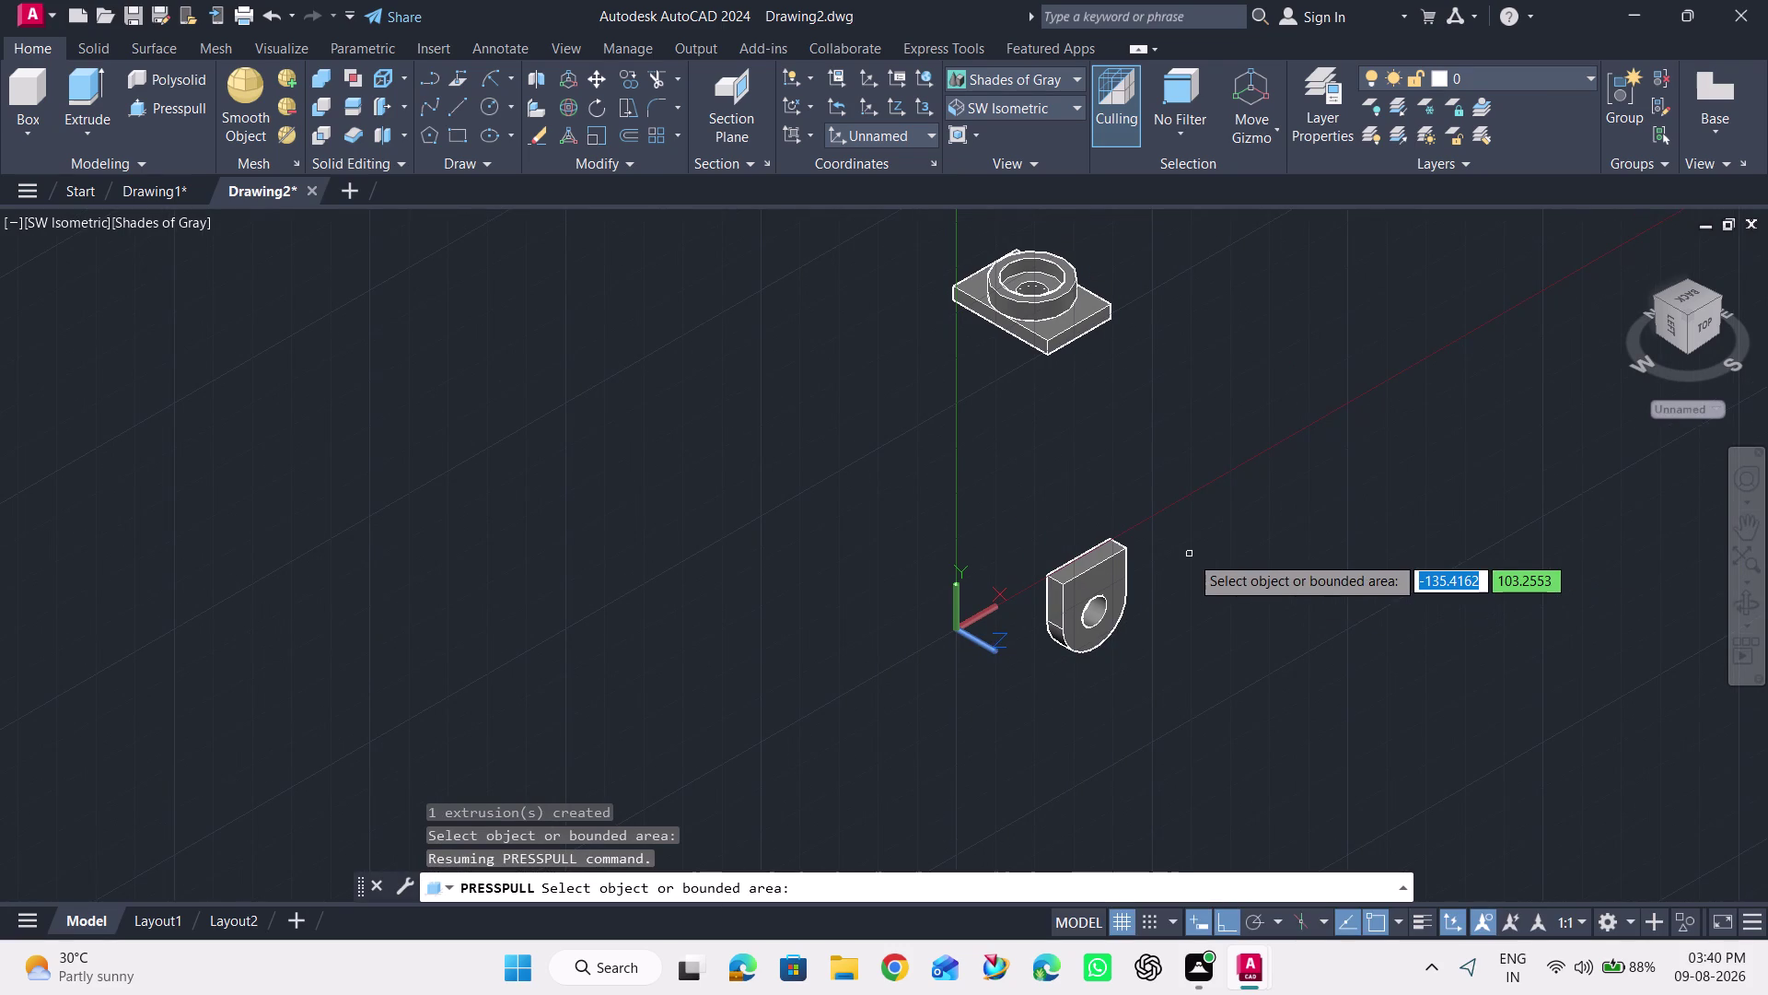
key(Escape)
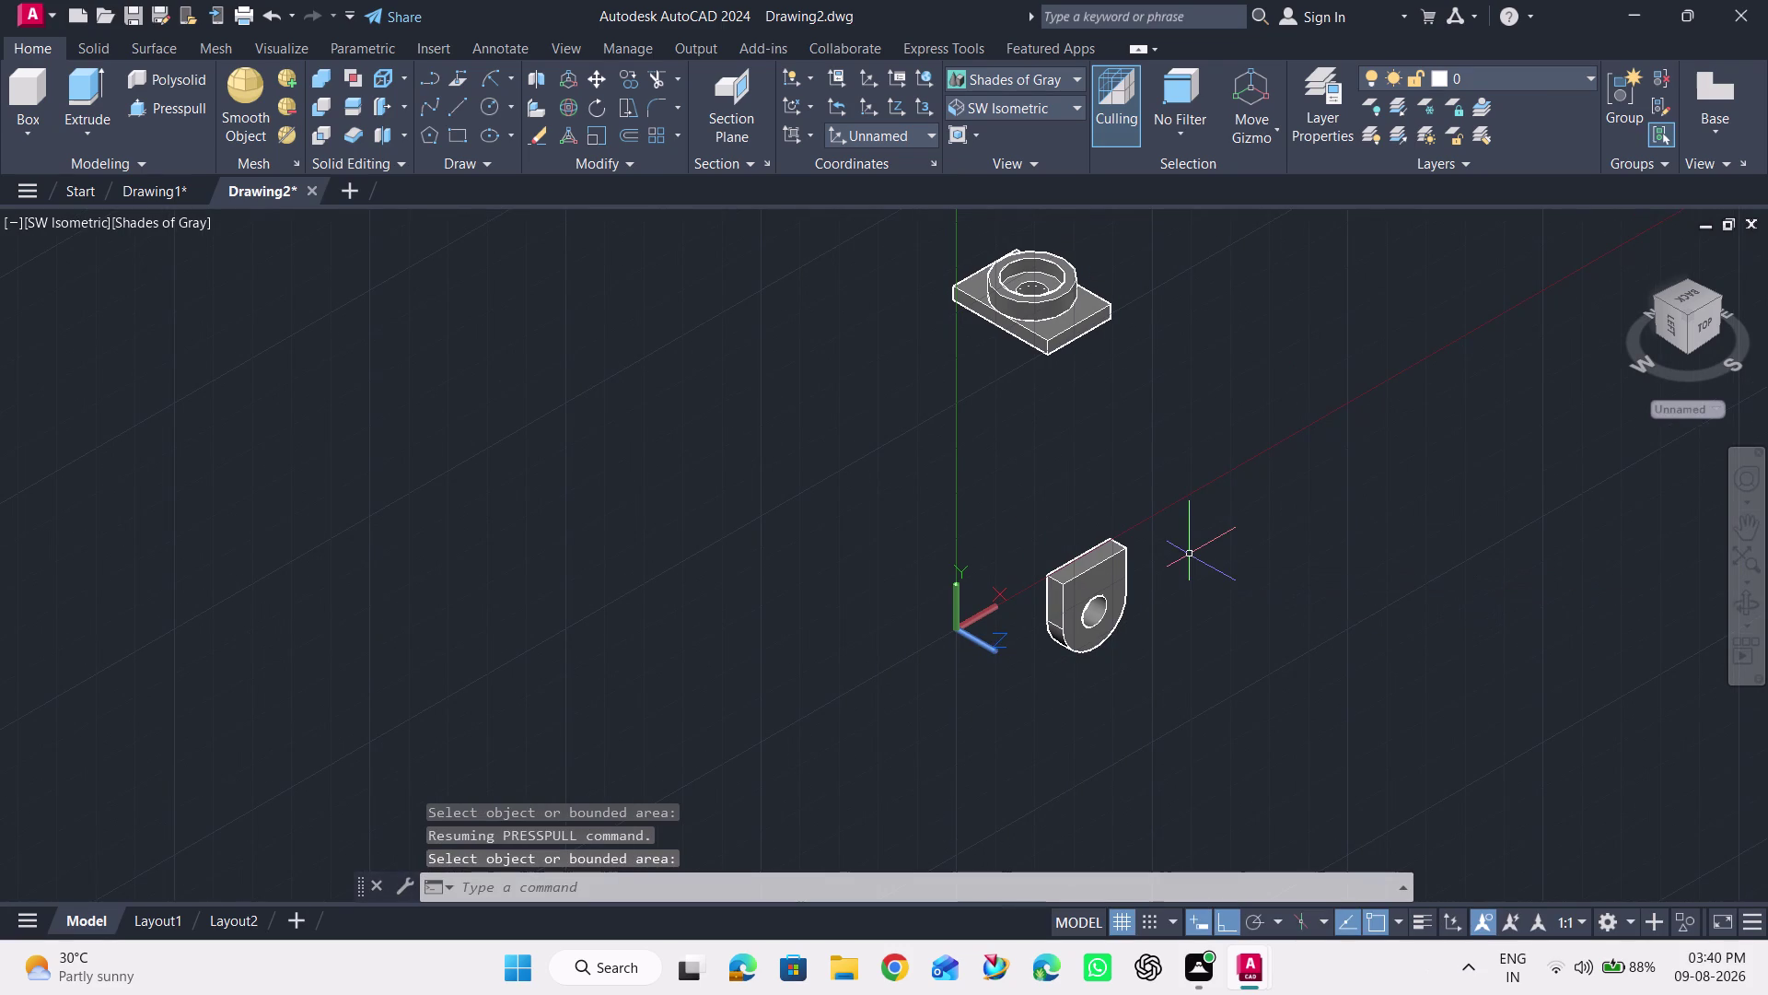
key(m)
key(Return)
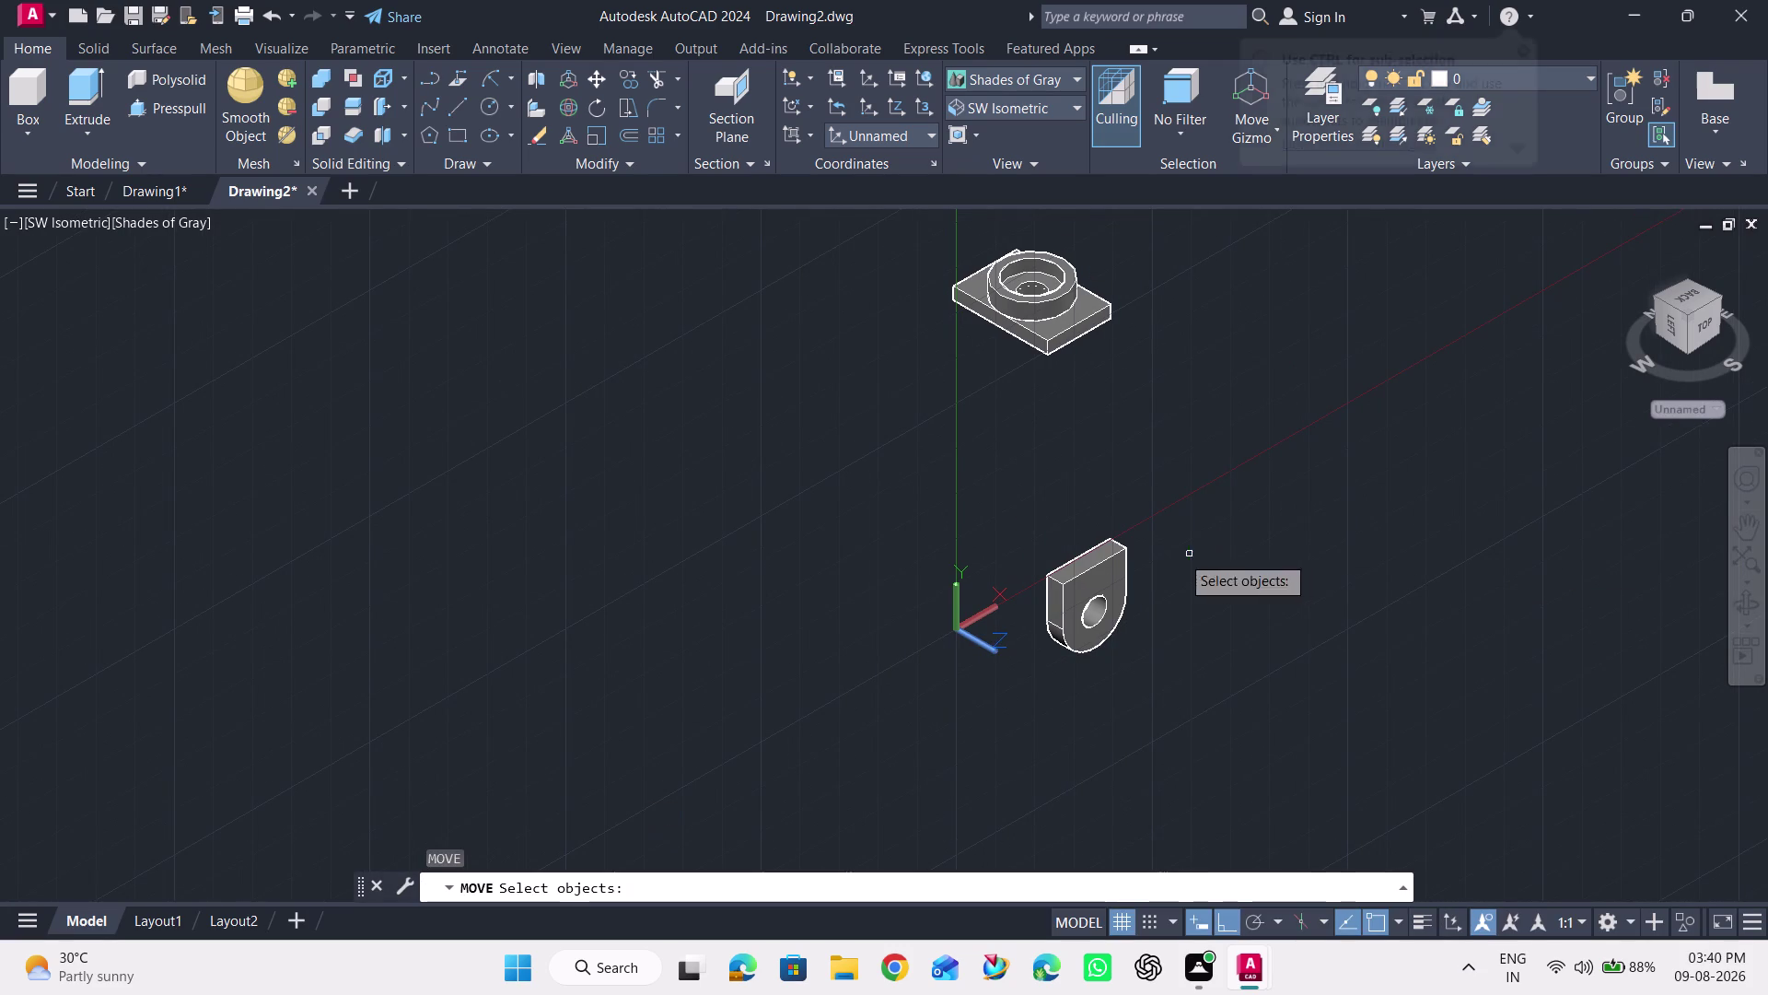
click(1104, 594)
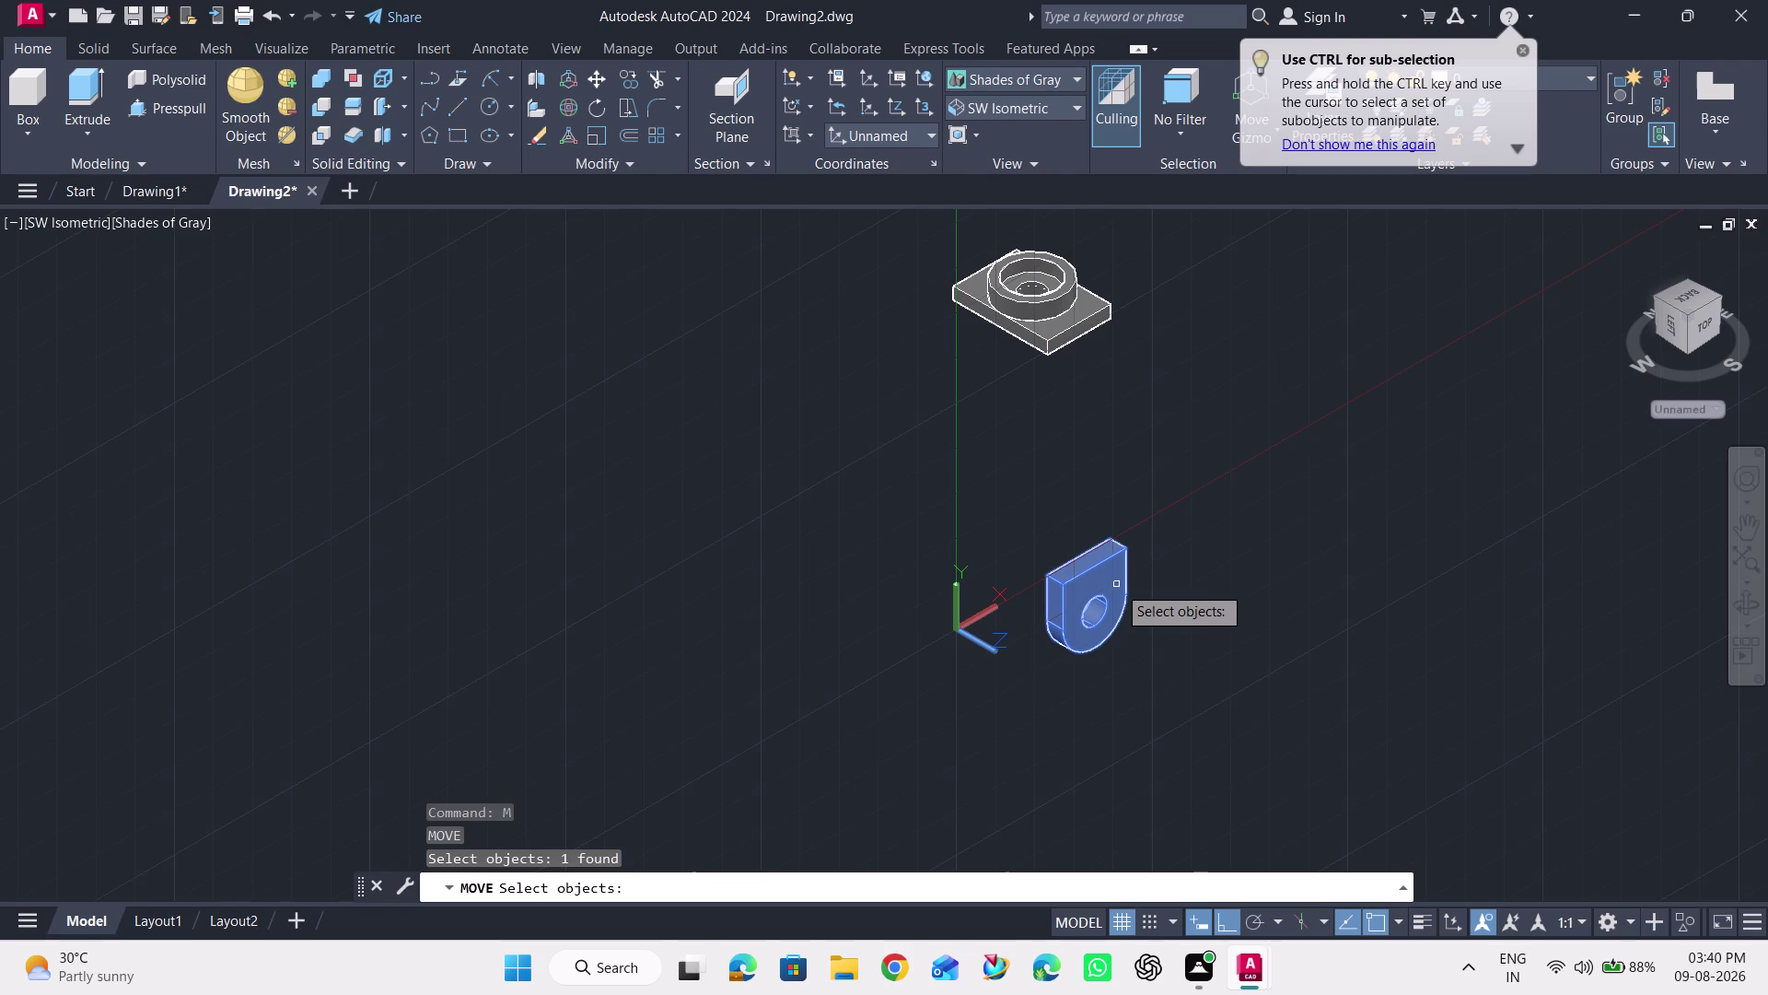
key(Return)
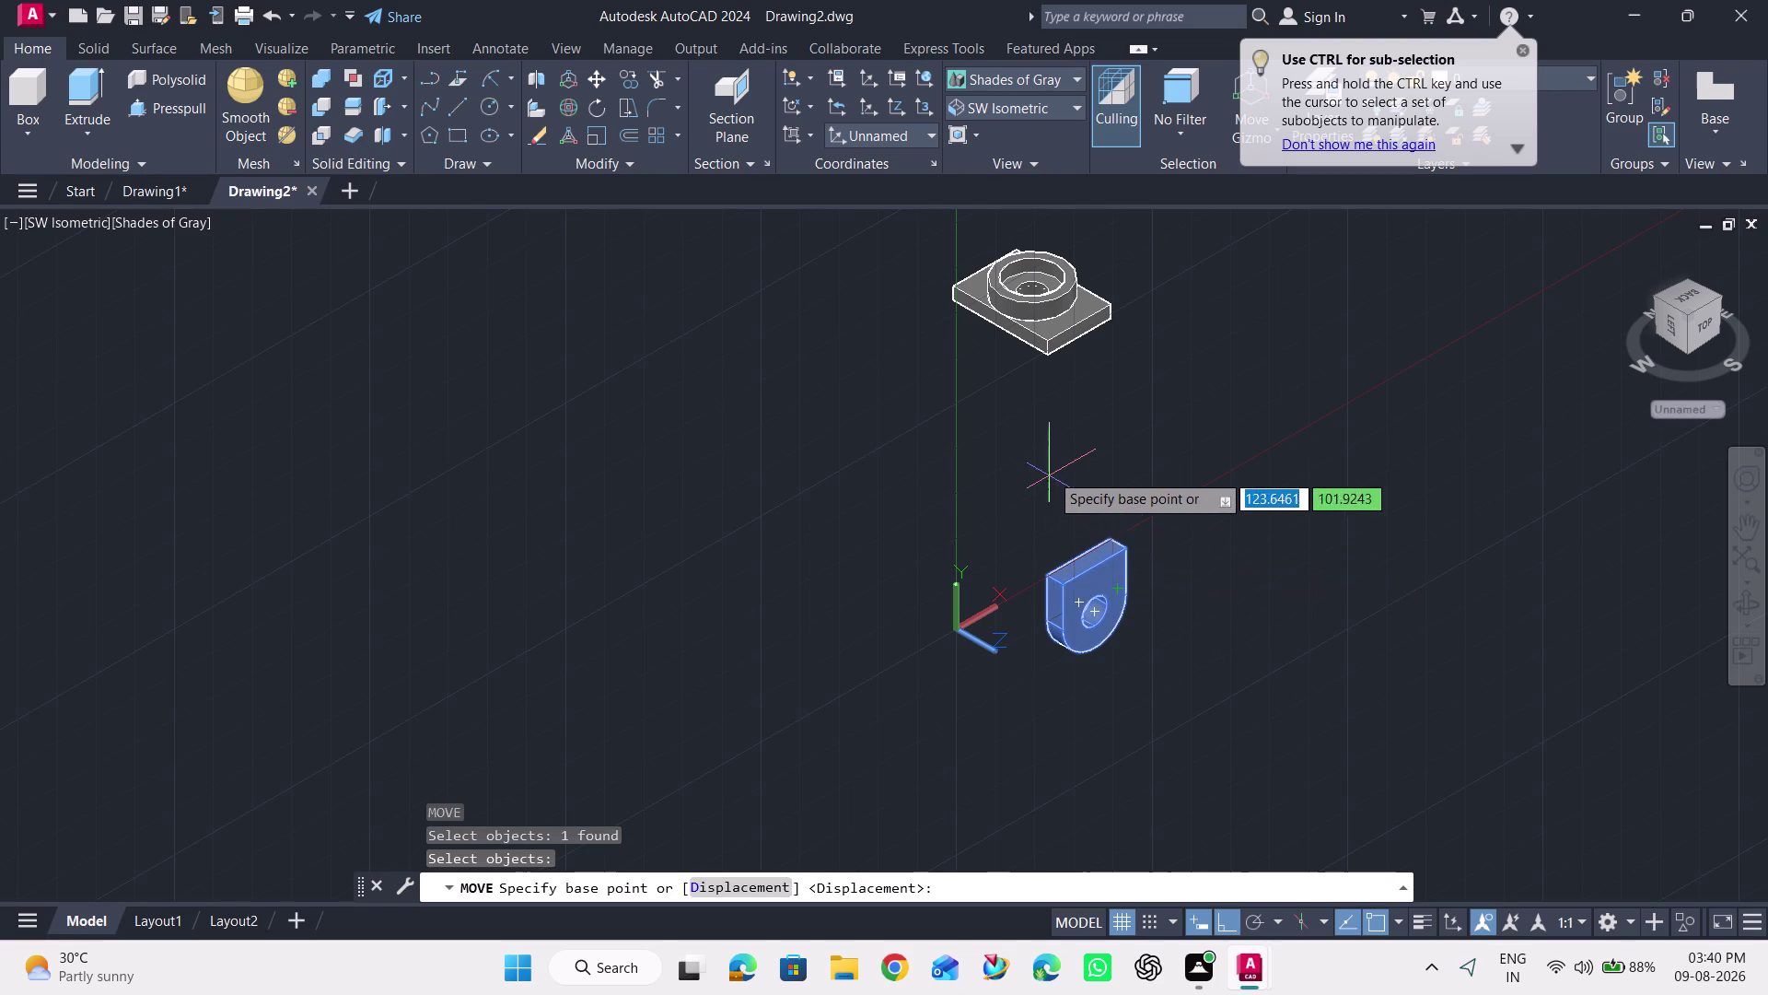
scroll(up, 3)
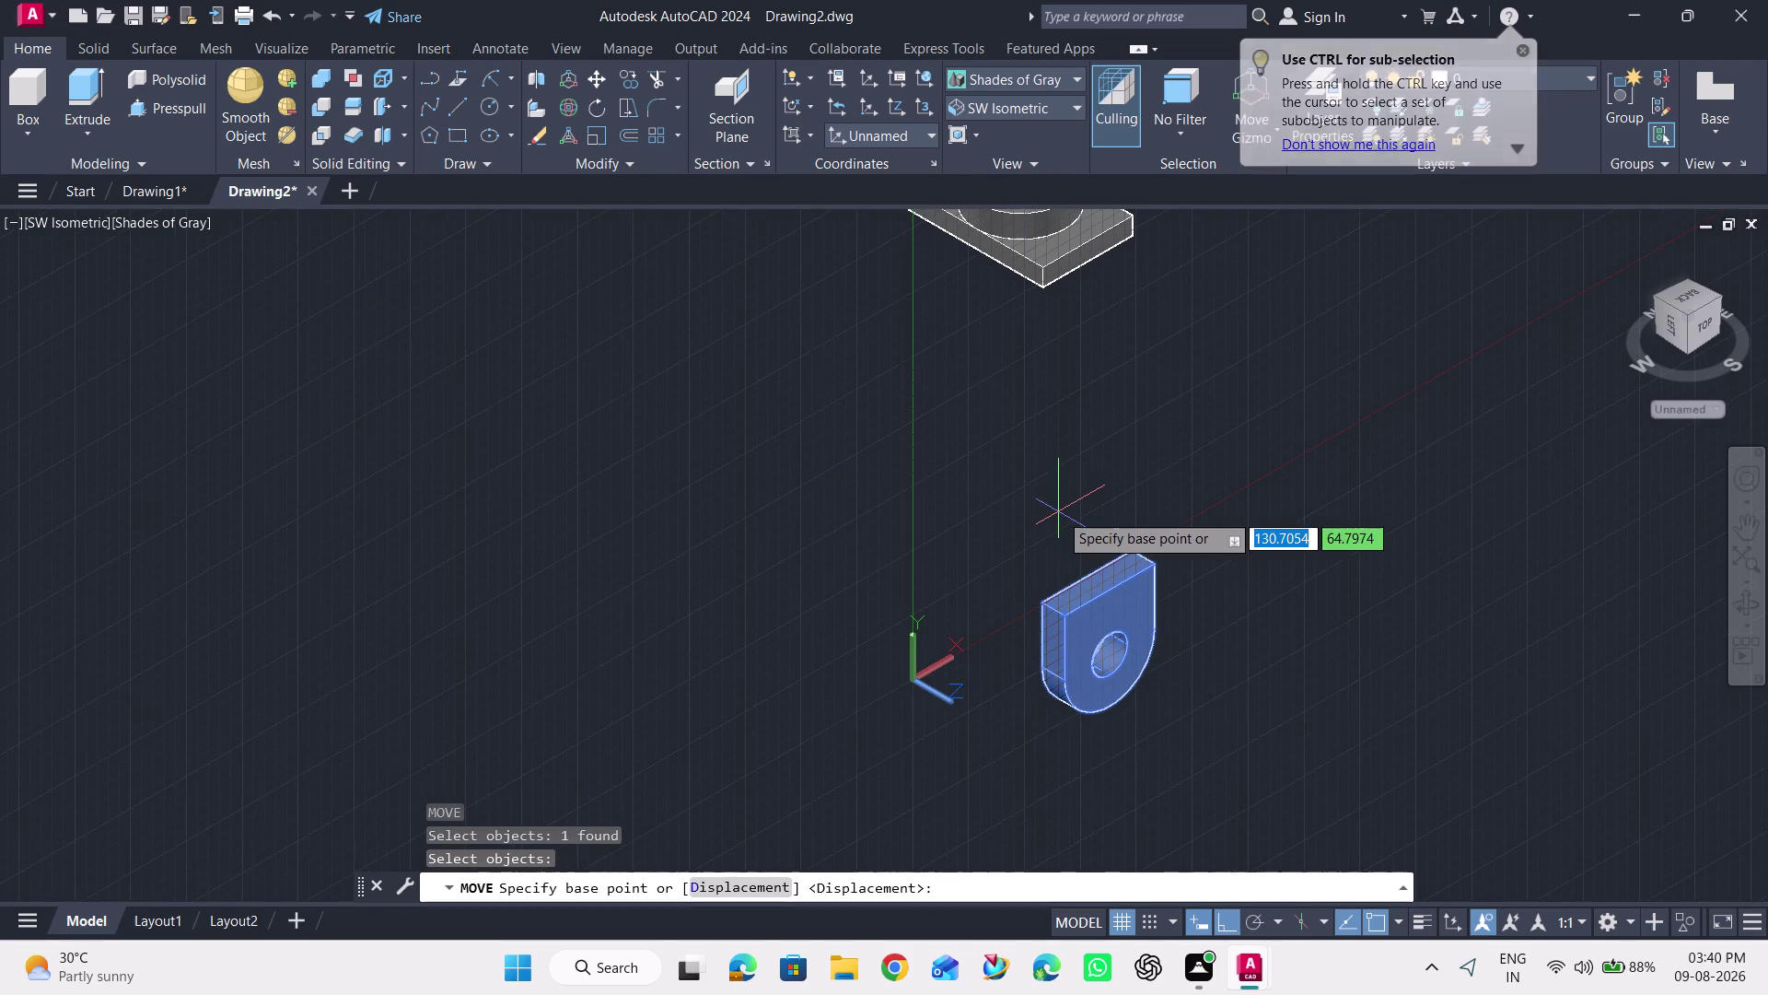
middle_drag(1059, 512, 1077, 586)
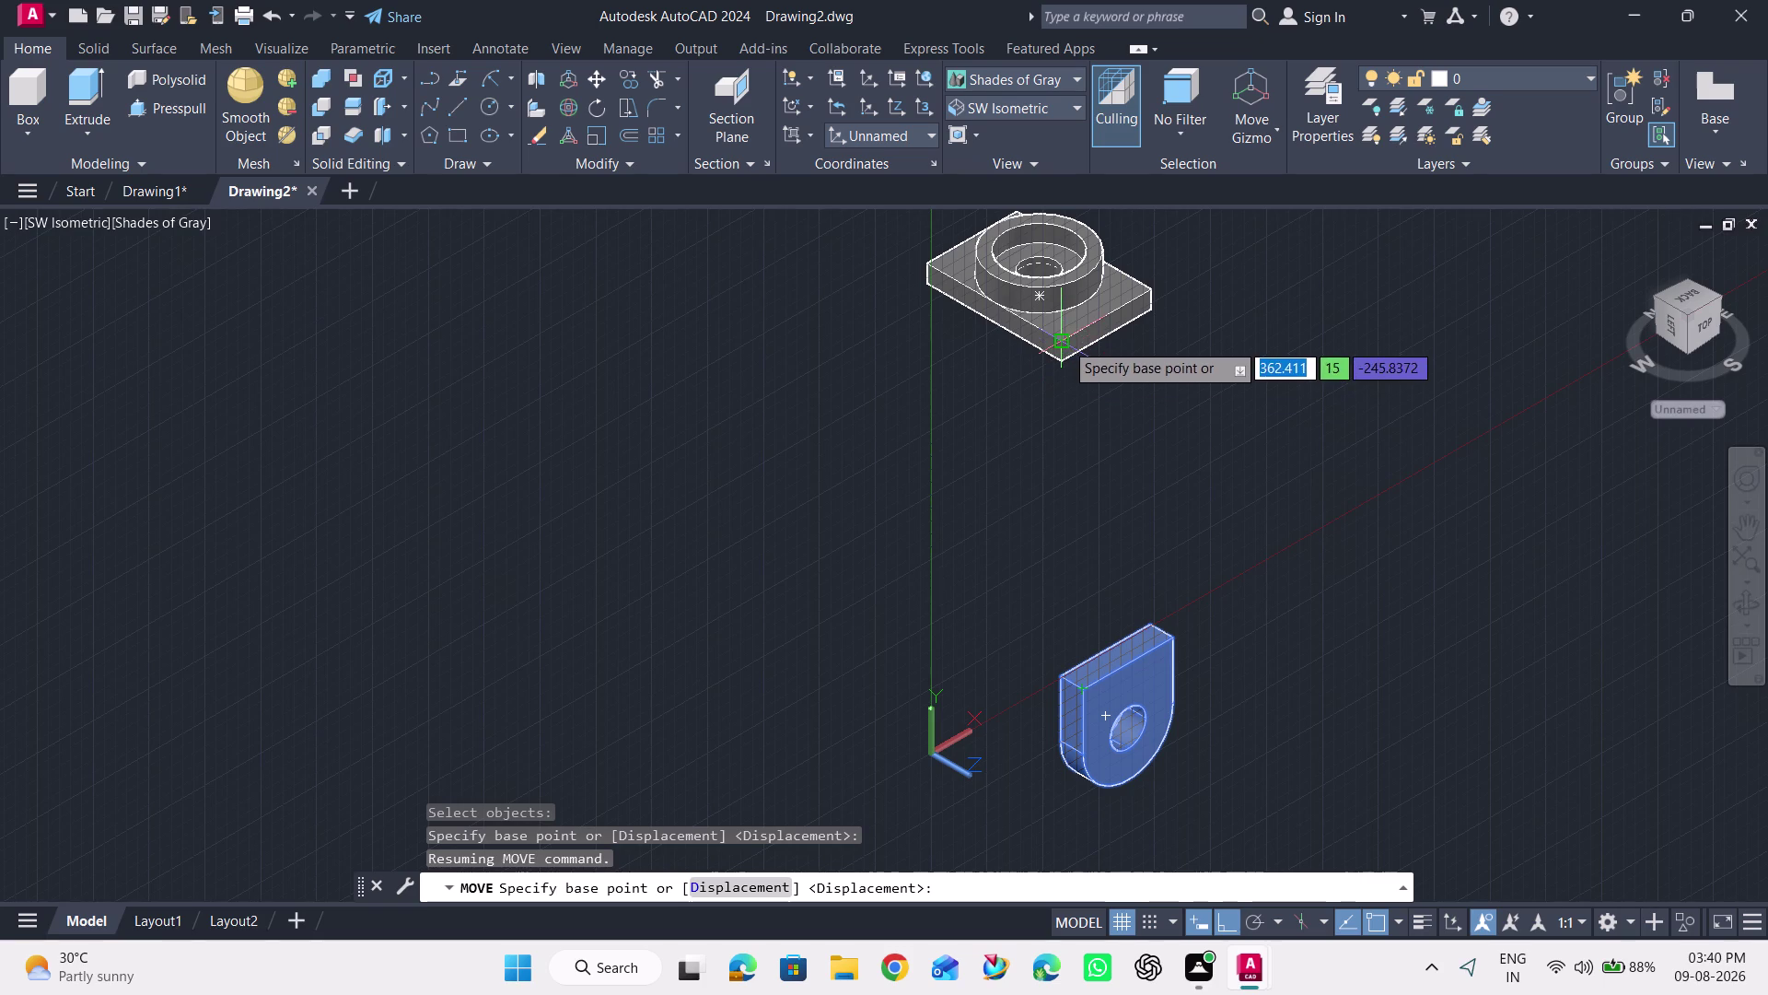
scroll(up, 3)
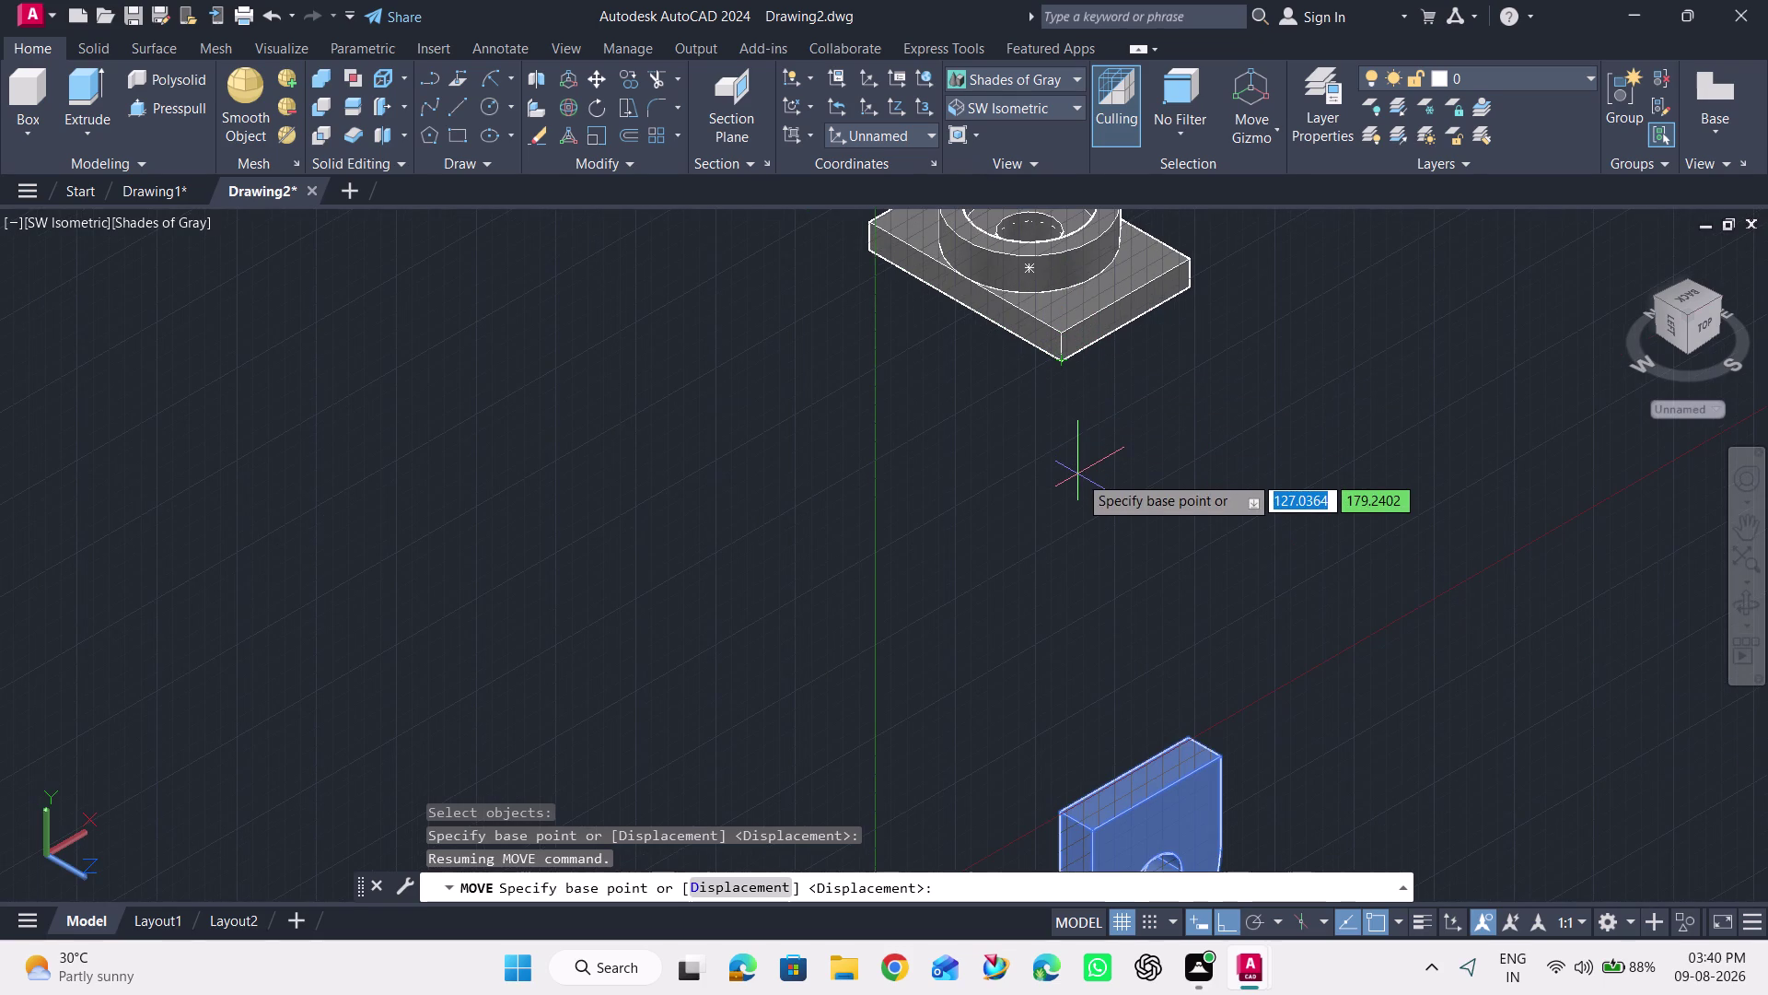
key(Escape)
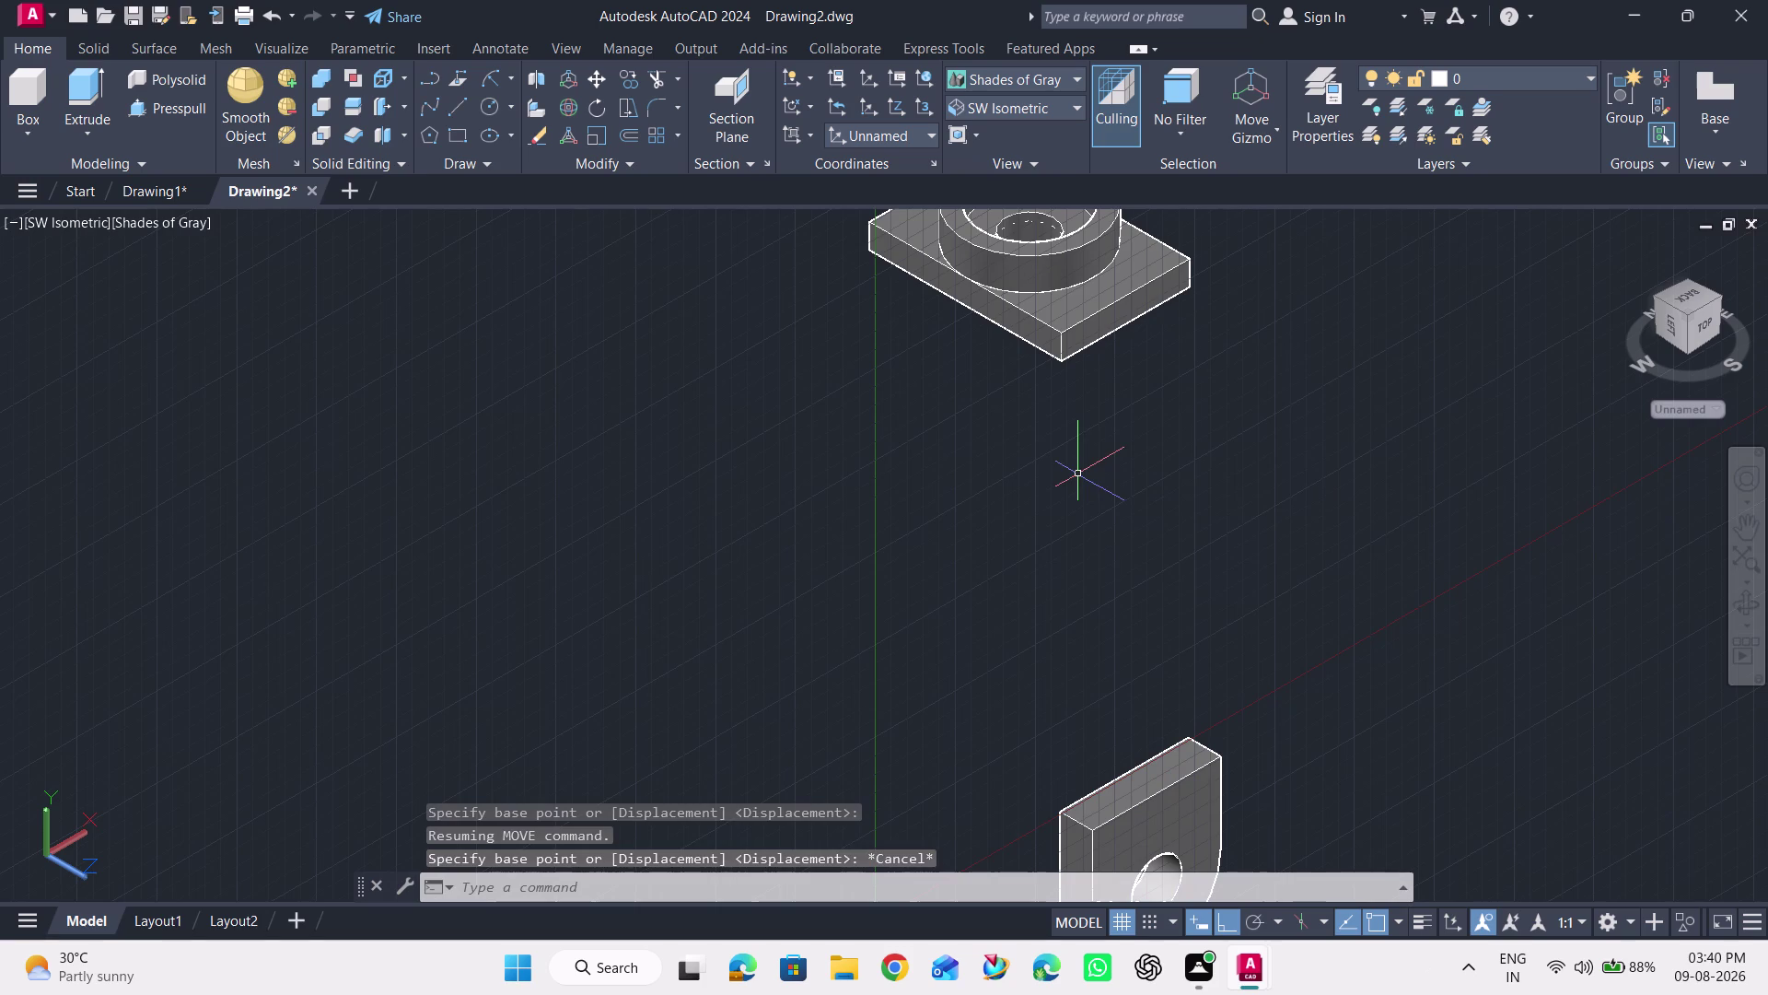
scroll(down, 3)
middle_drag(1296, 553, 1269, 498)
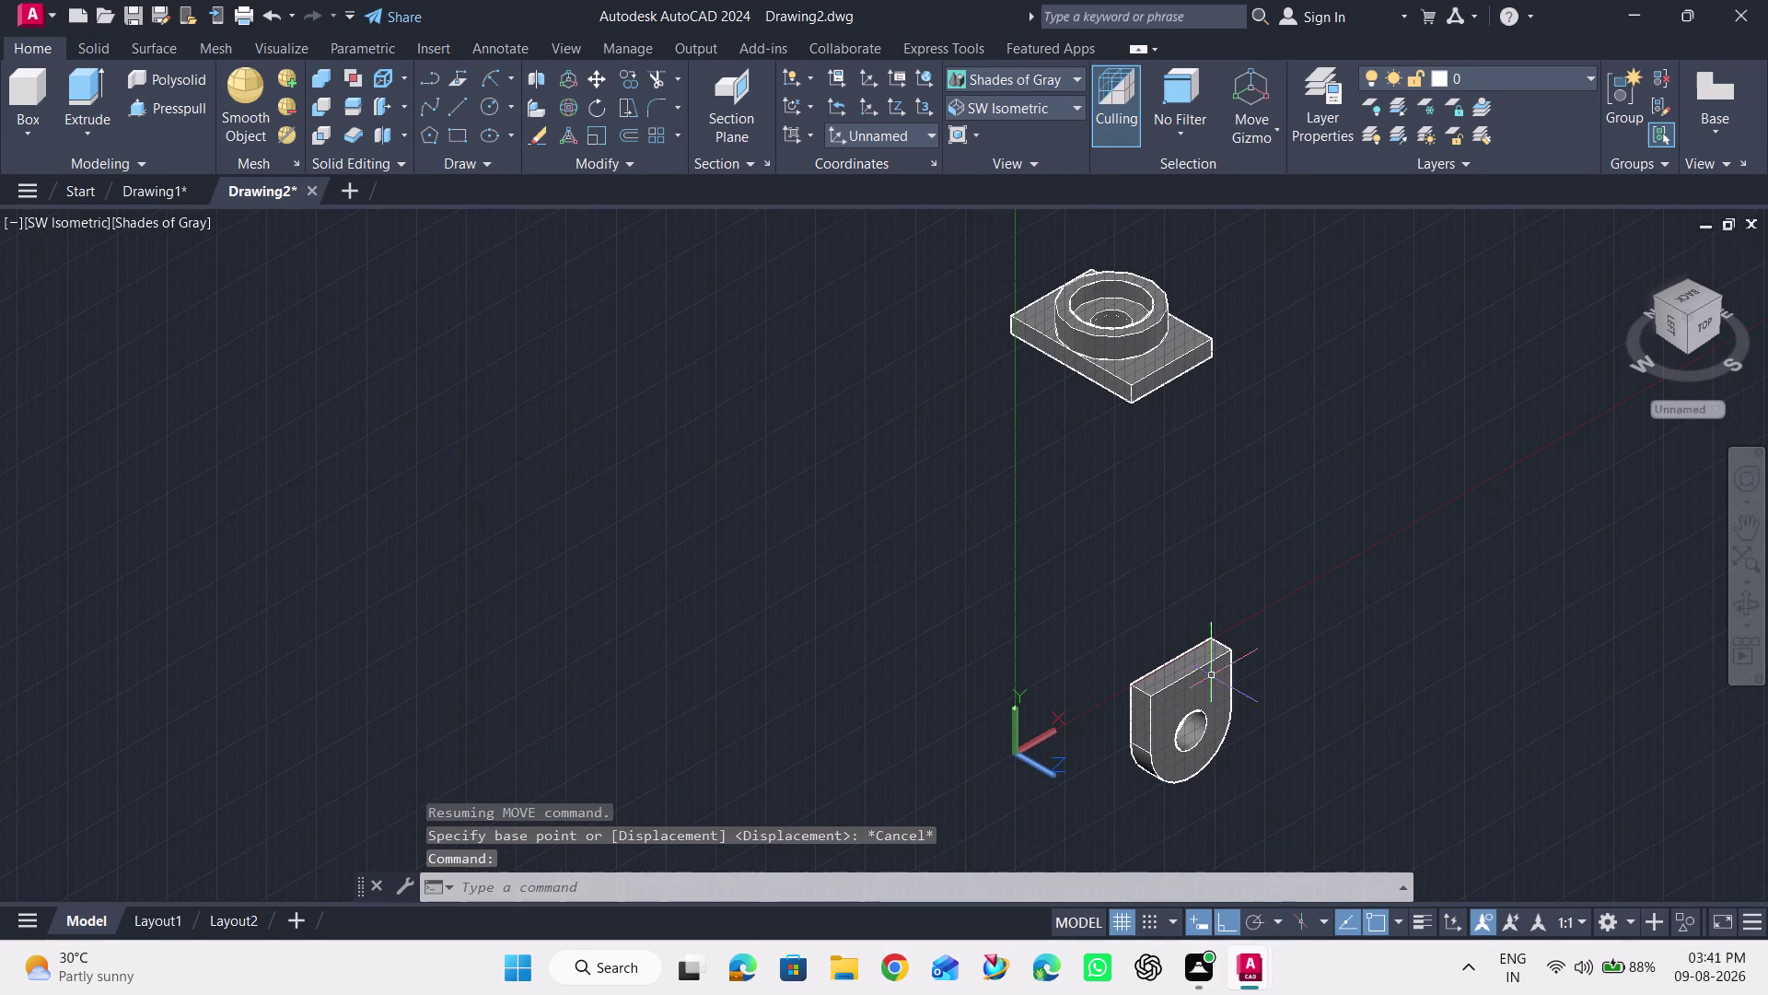
click(634, 85)
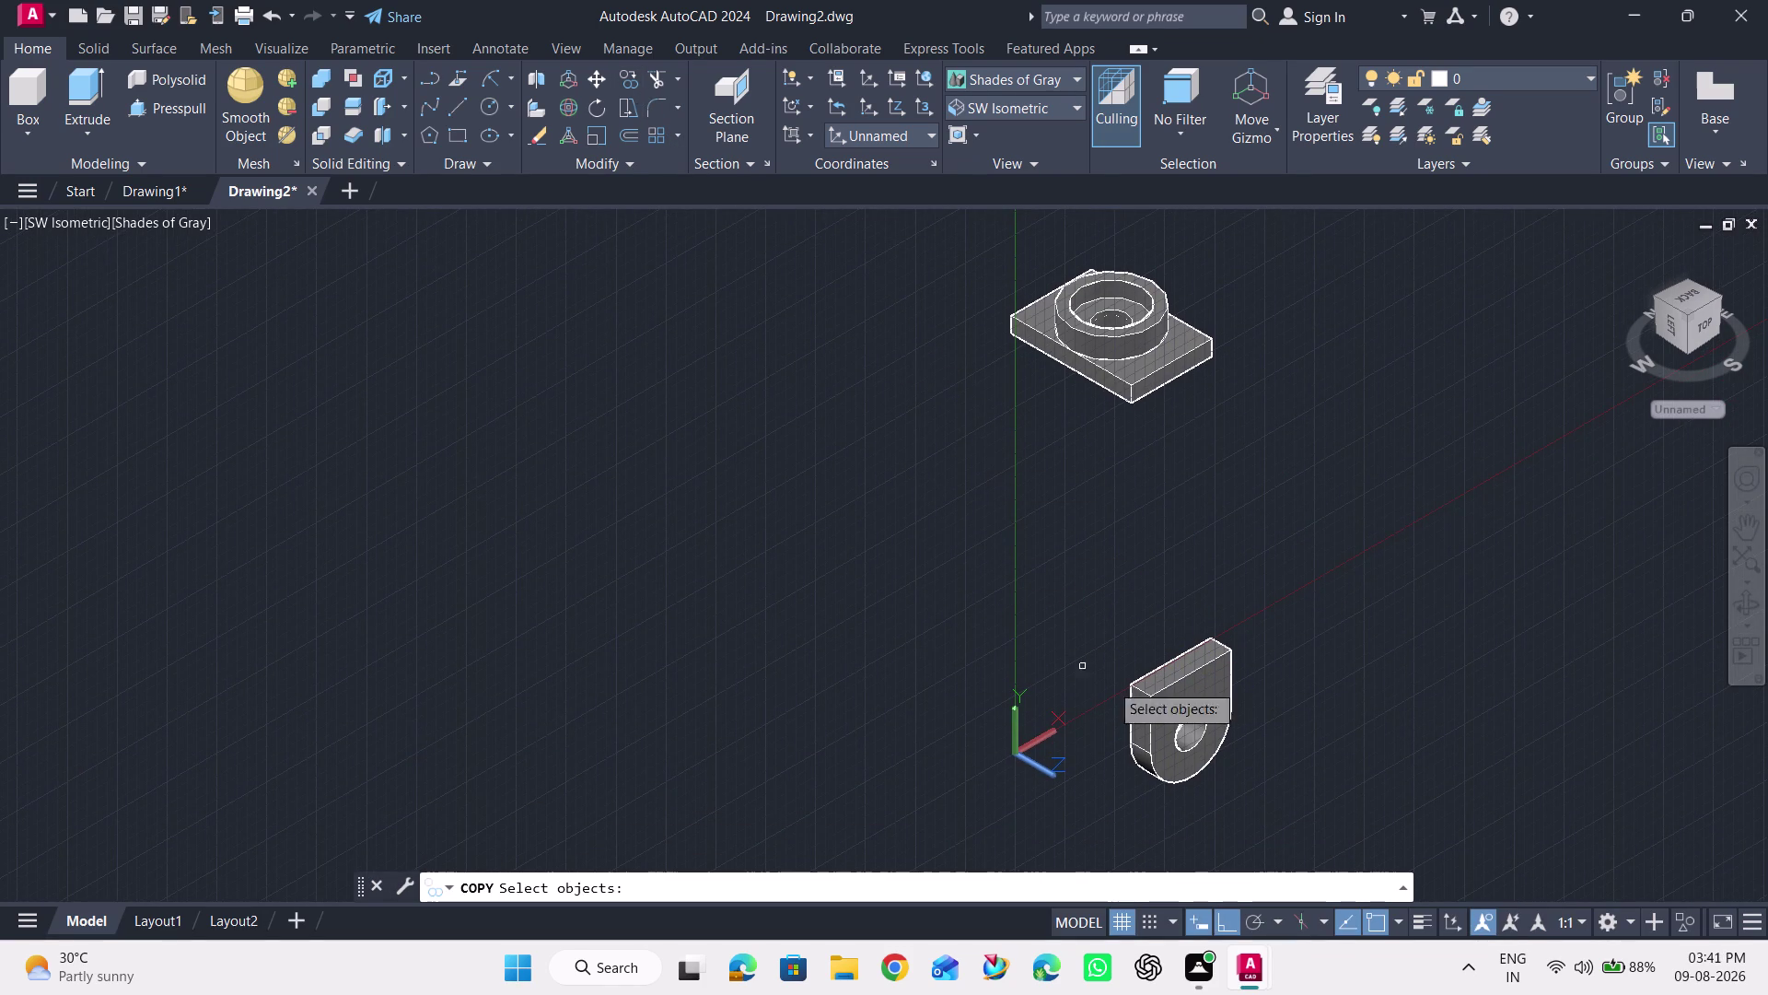
click(1178, 697)
click(805, 645)
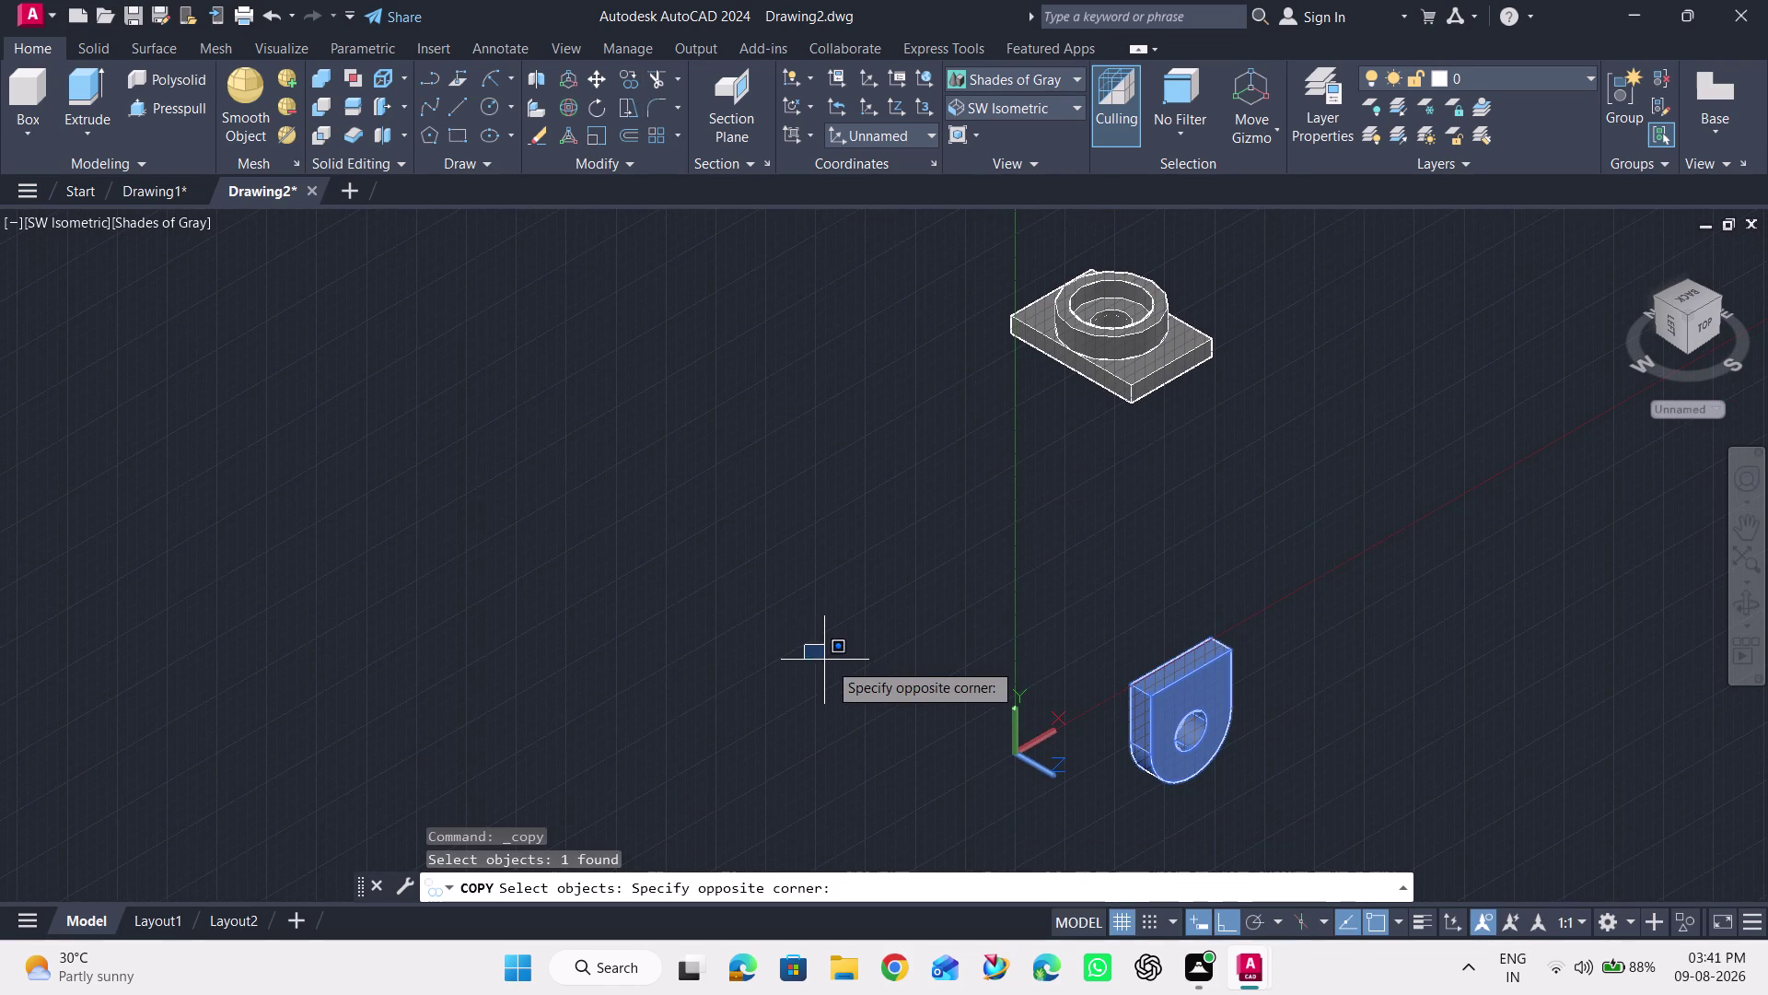
key(Escape)
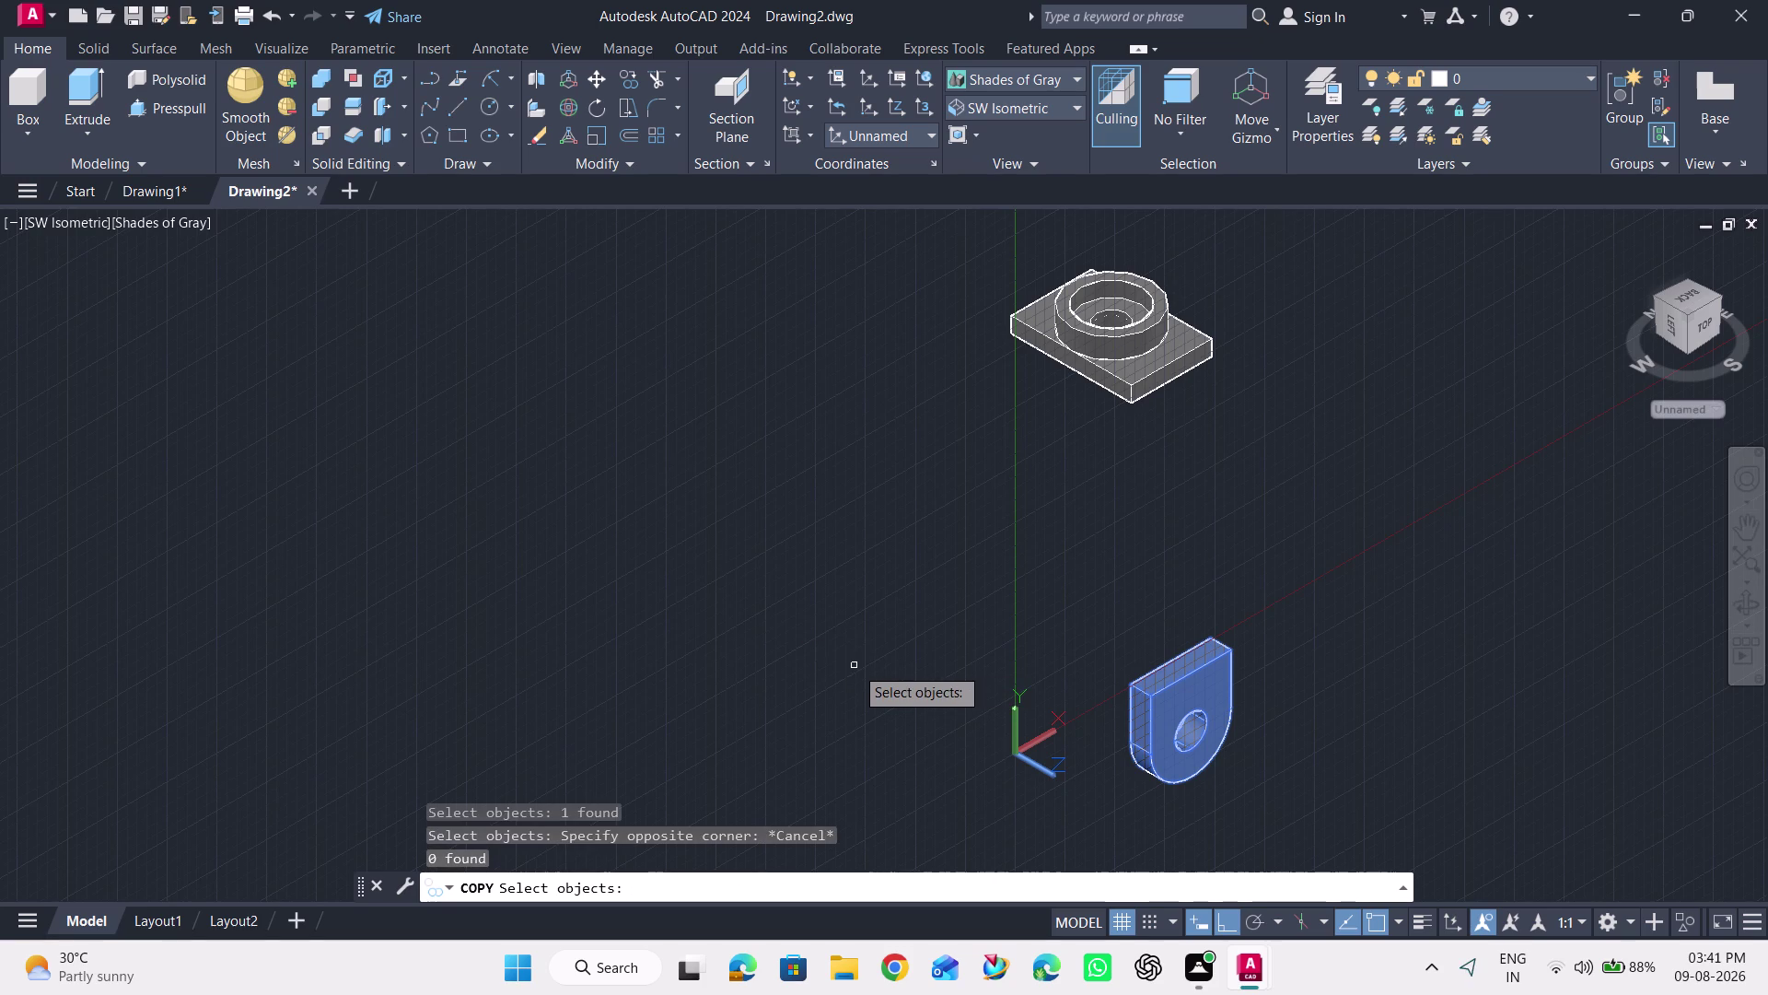
key(ctrl+v)
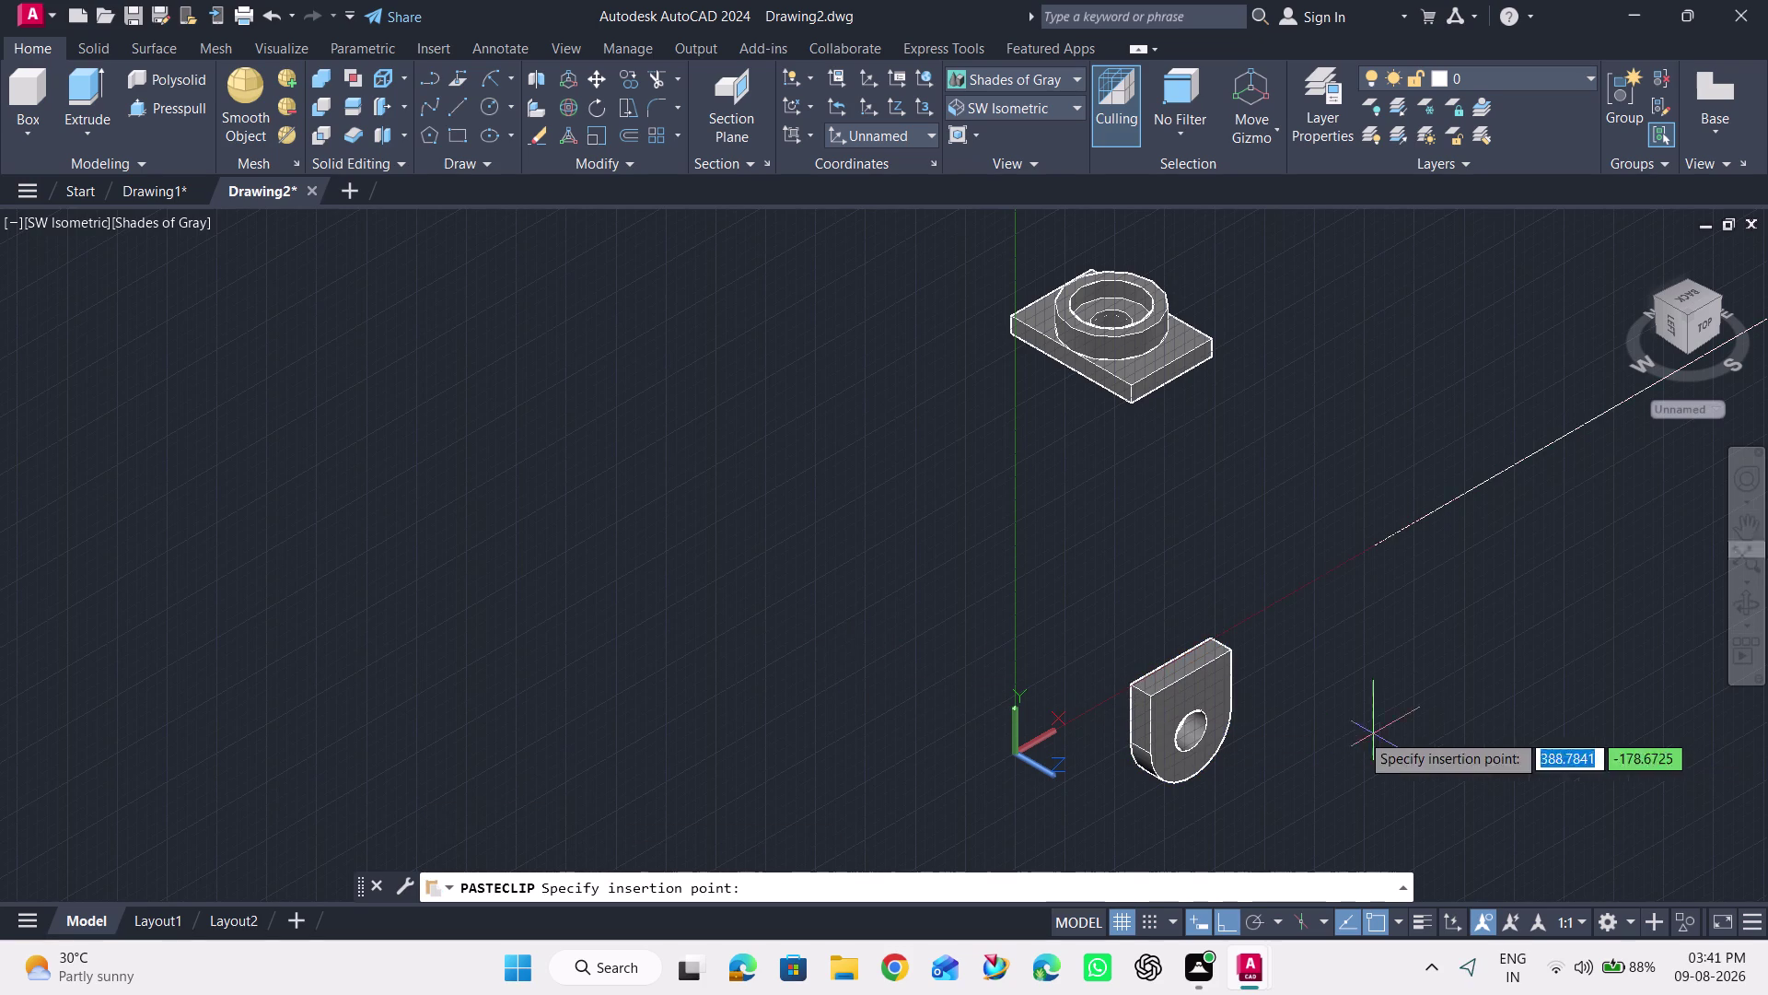
click(1163, 687)
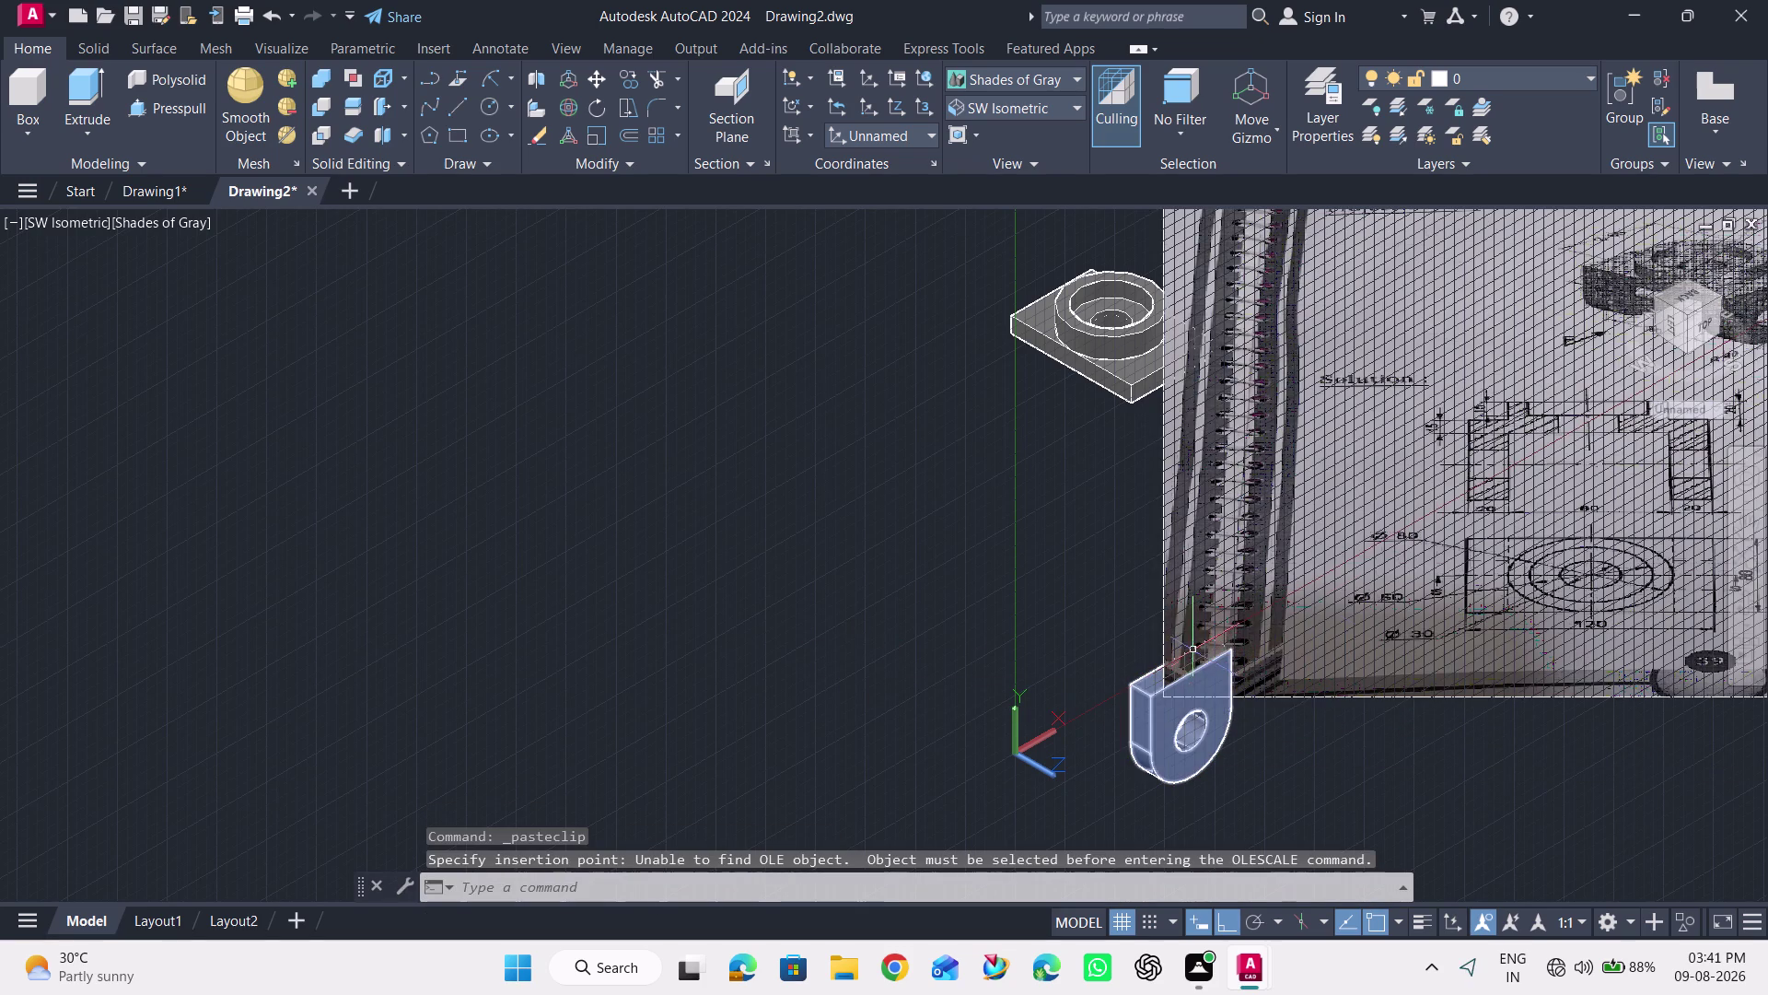
click(1748, 219)
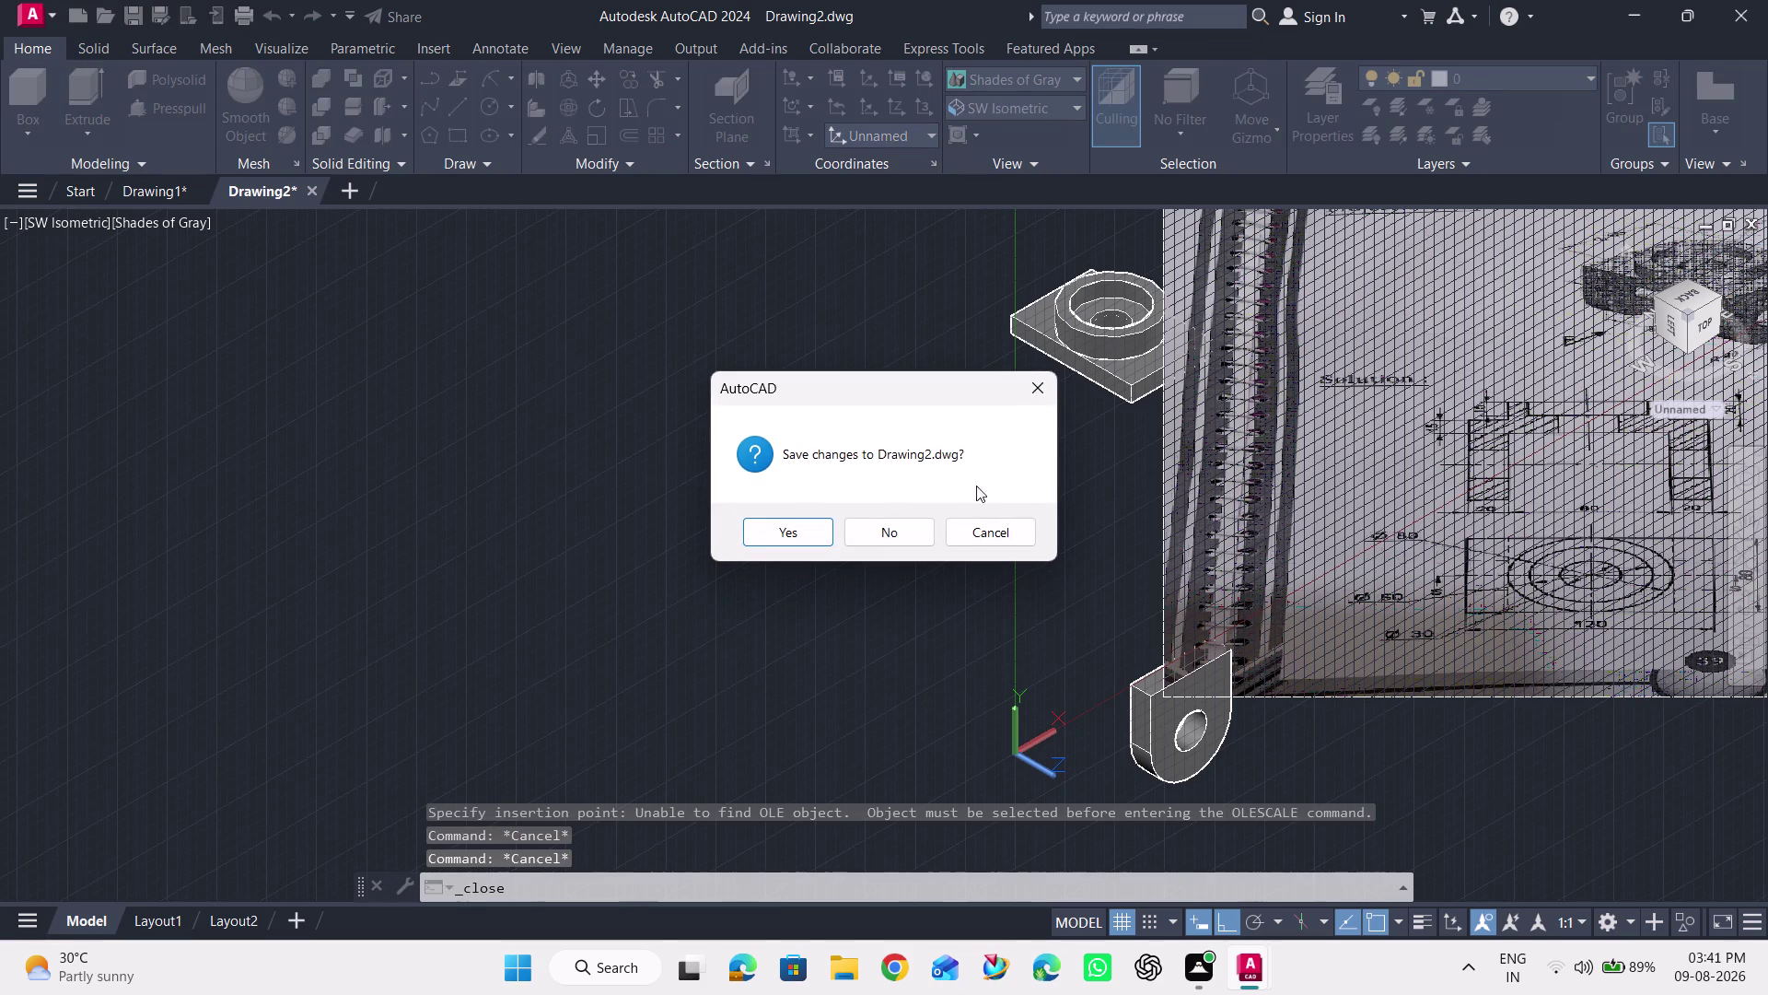
click(1032, 390)
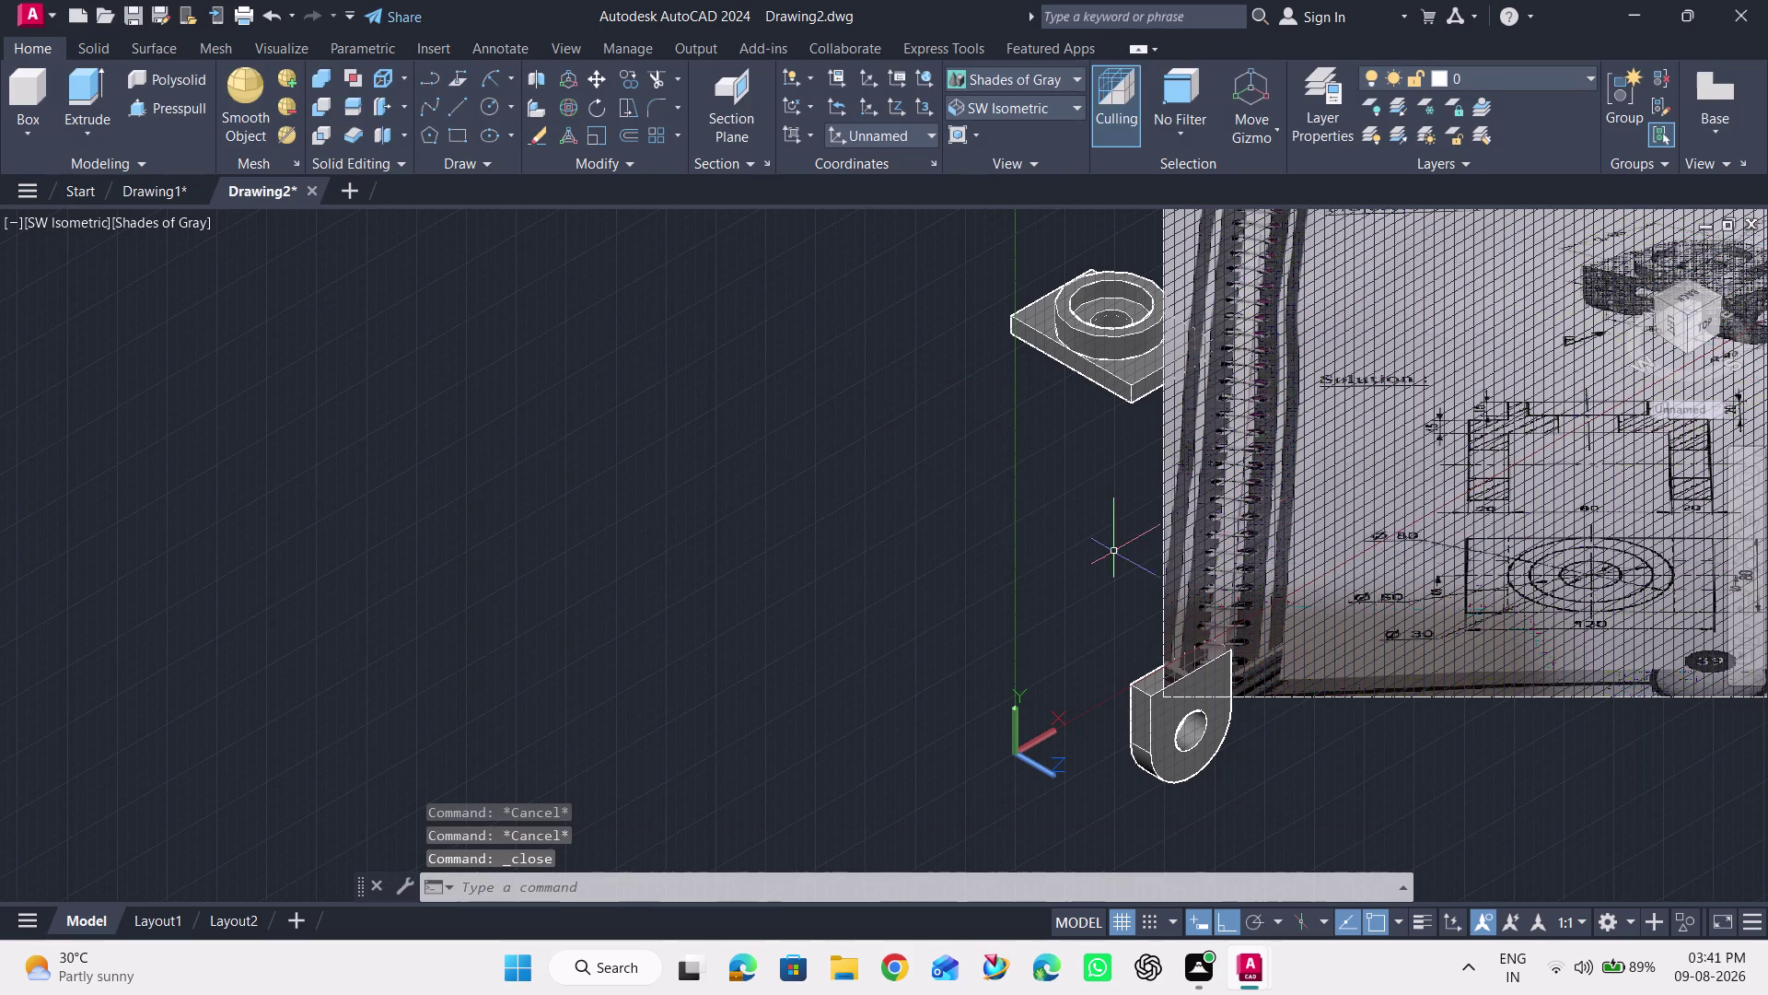
click(1258, 580)
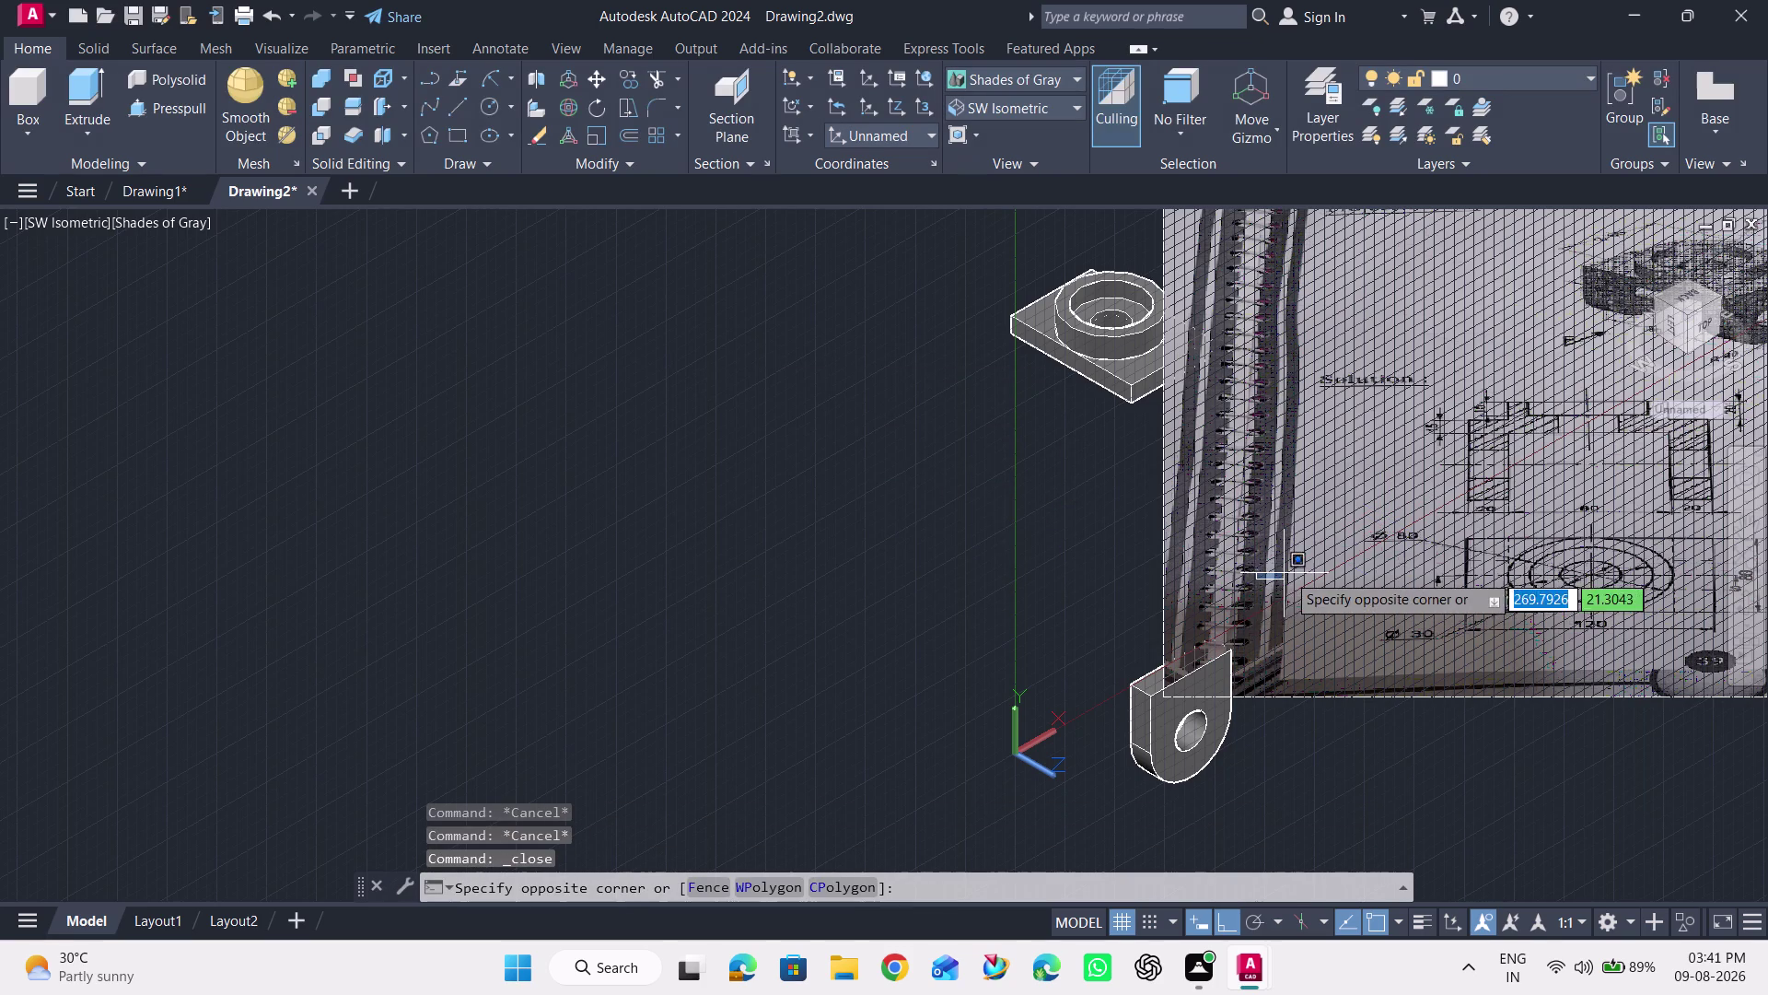
key(Escape)
click(1357, 535)
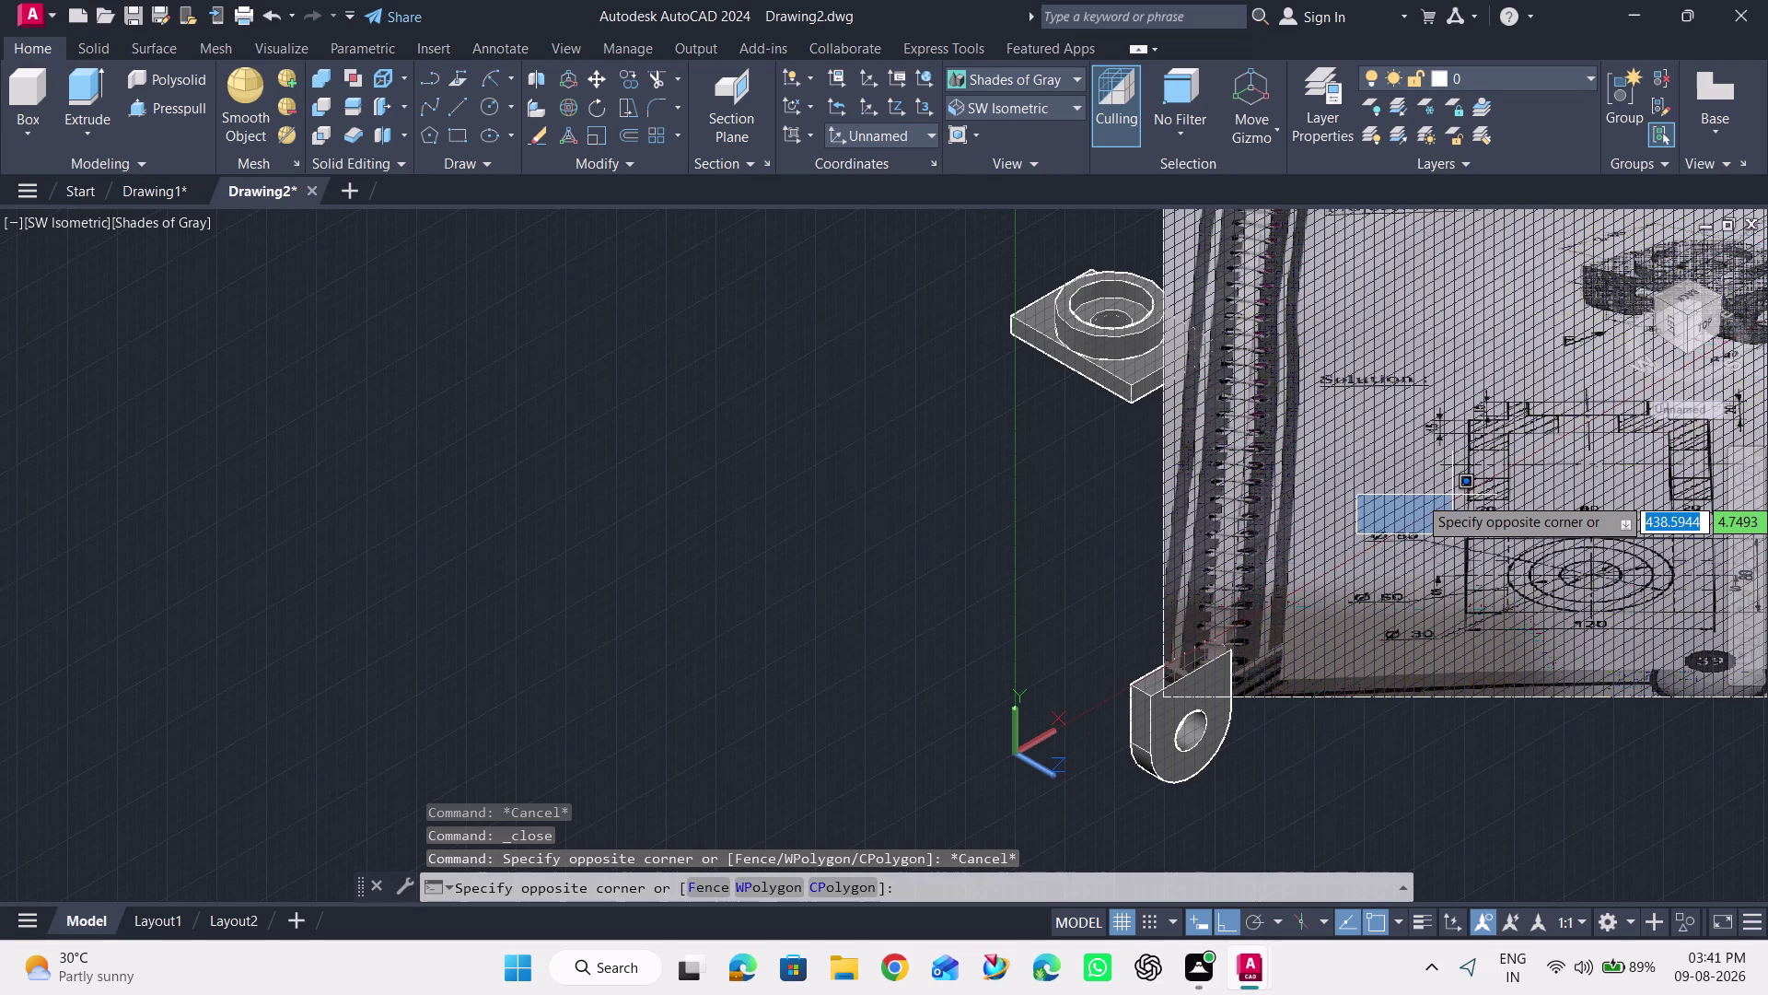
key(ctrl+z)
key(ctrl+z)
key(ctrl+z)
key(ctrl+z)
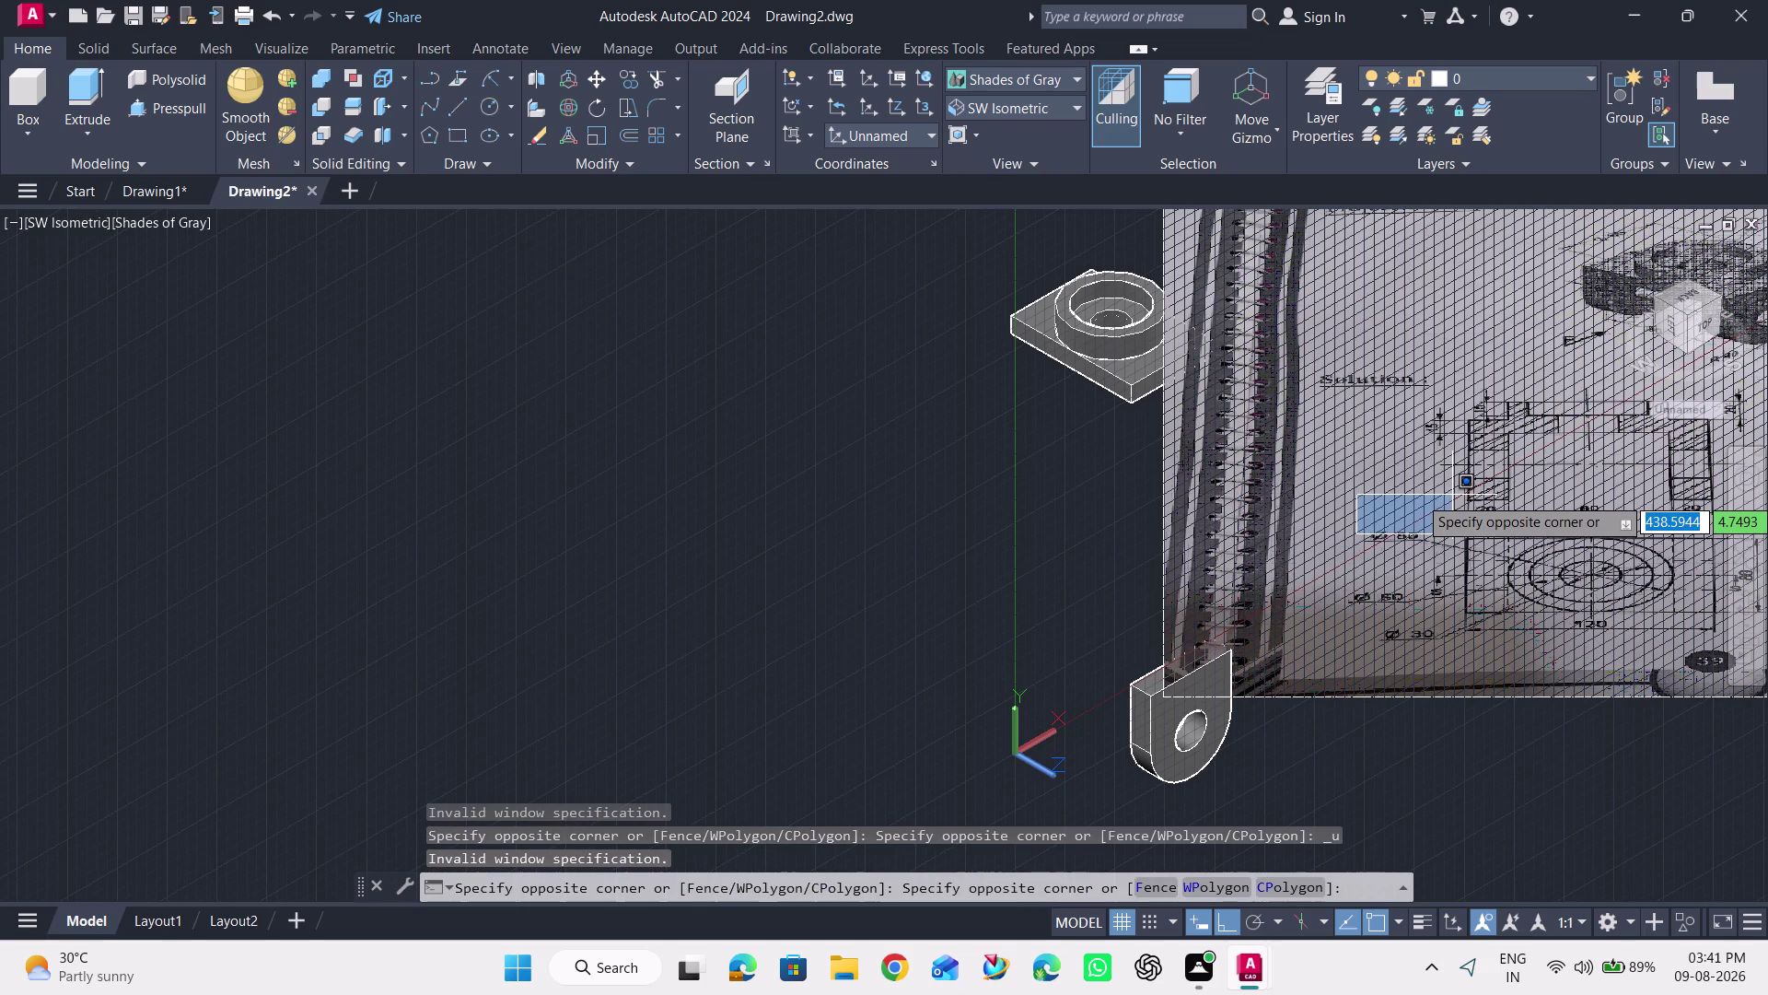
key(ctrl+z)
key(Escape)
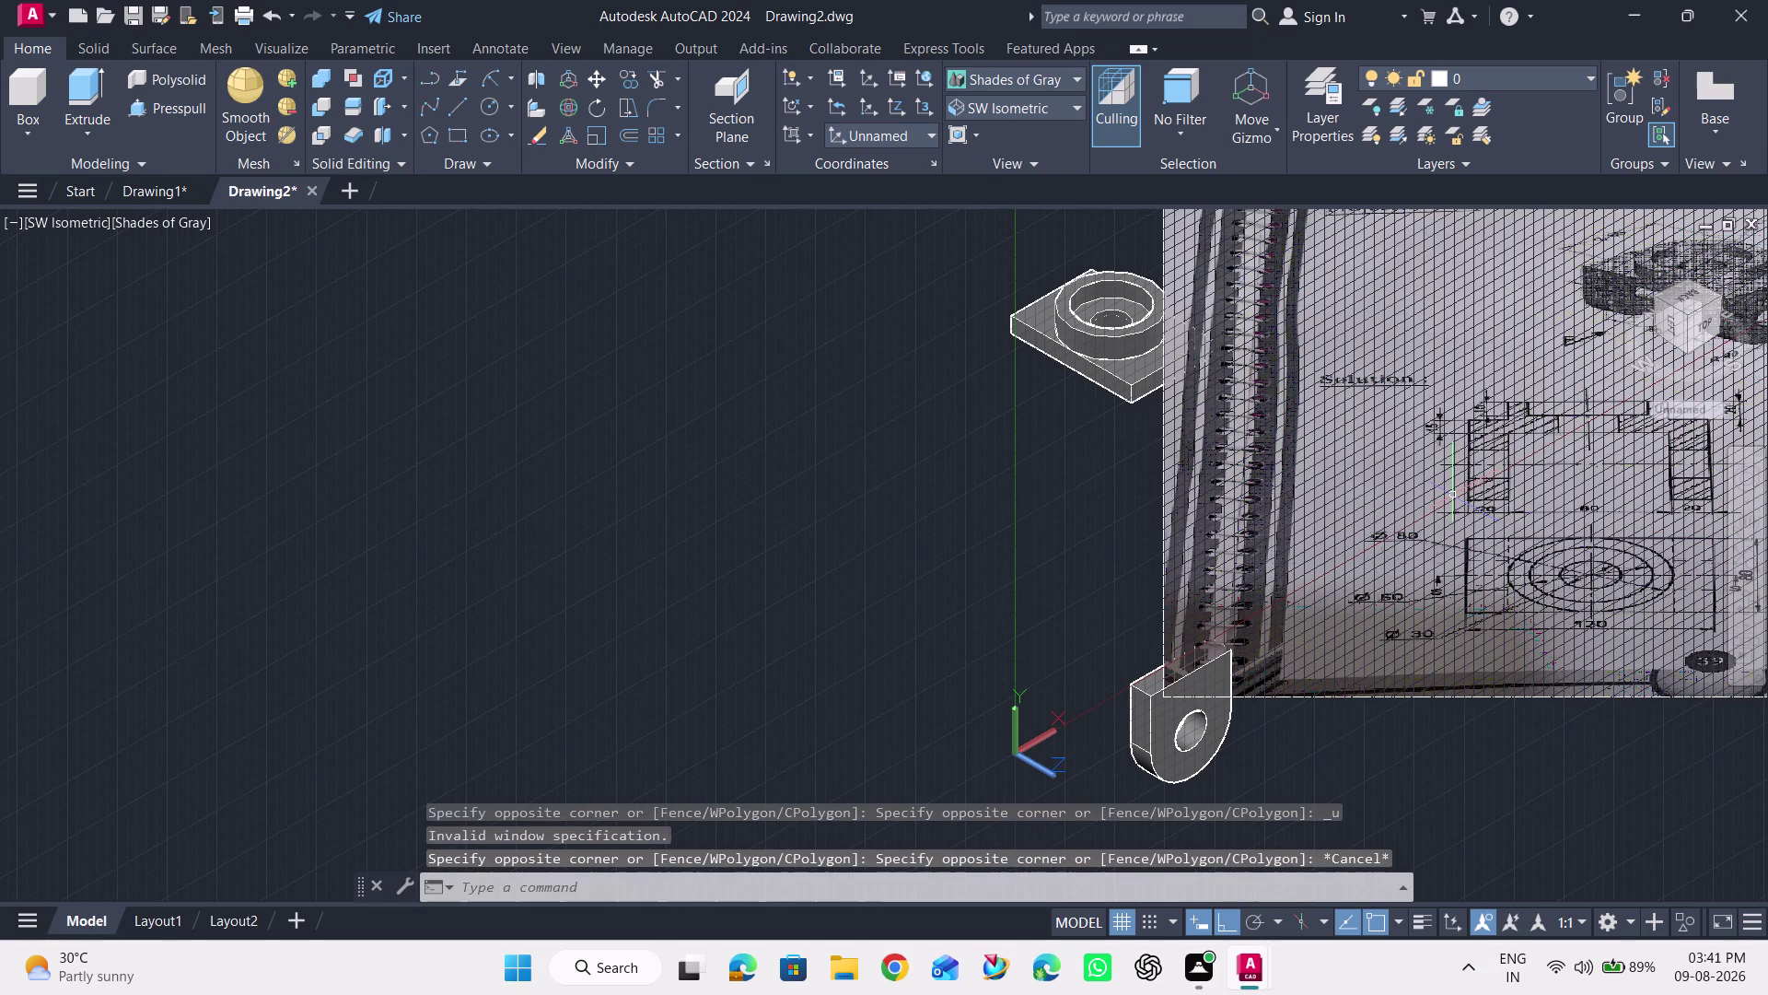
key(ctrl+z)
key(ctrl+z)
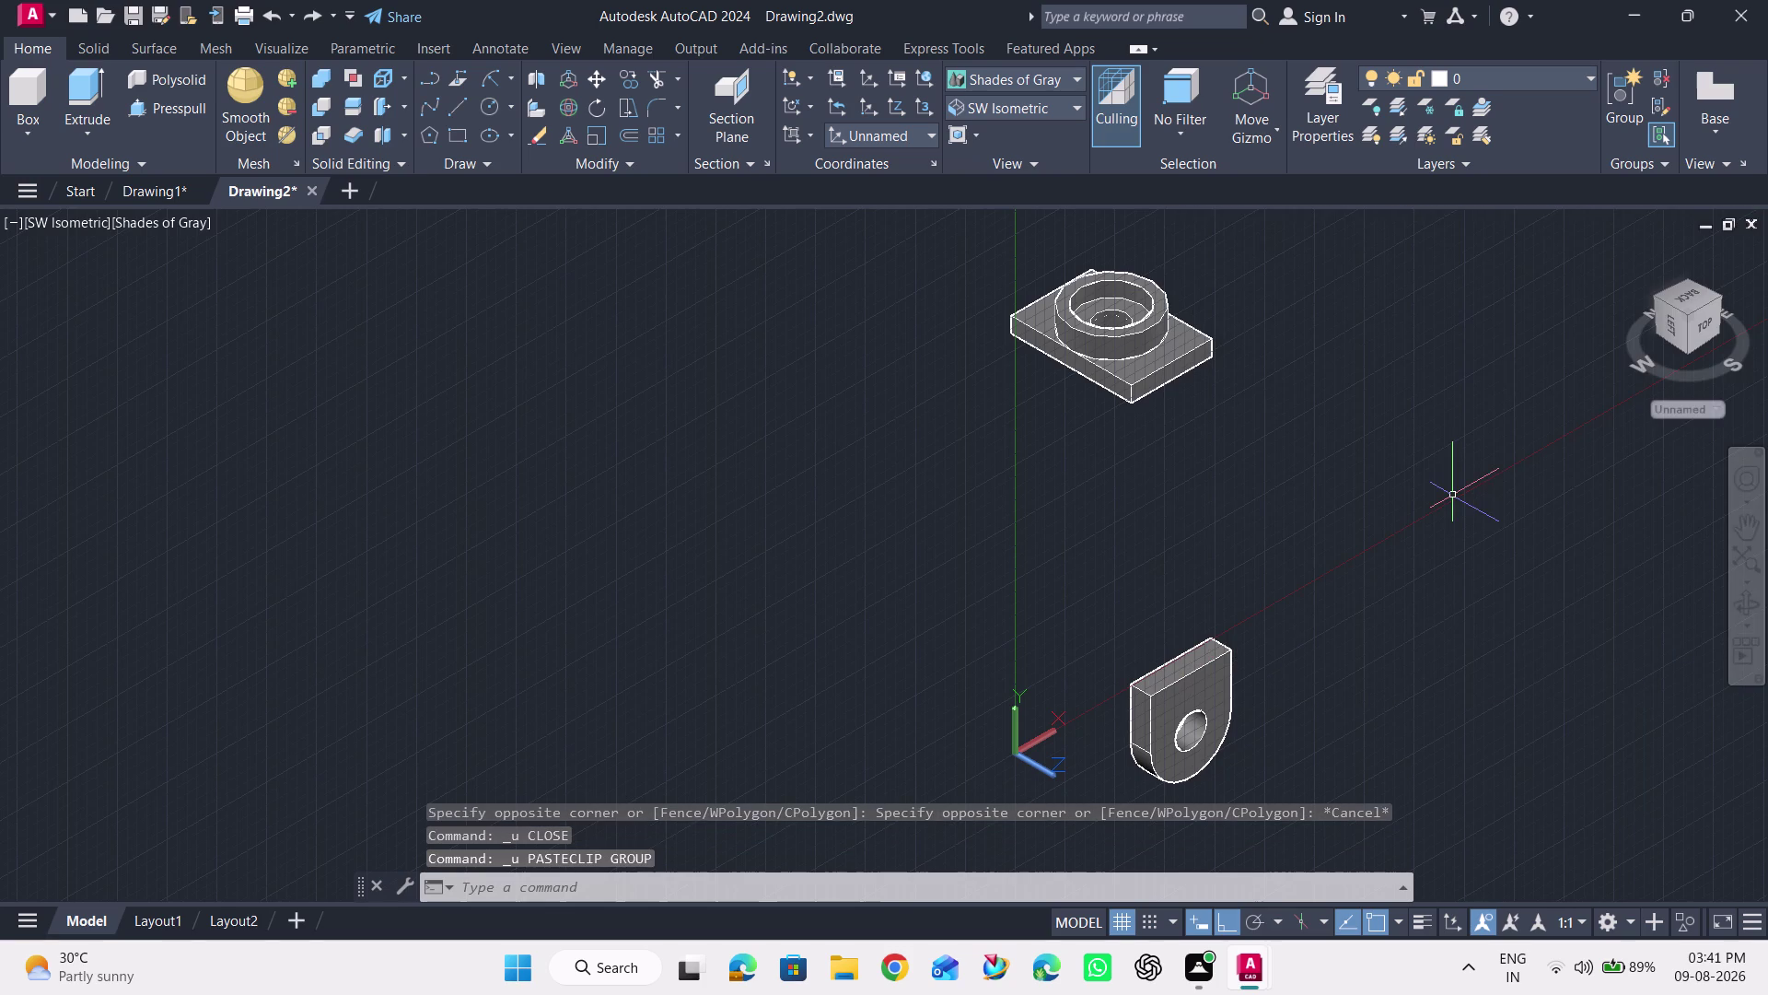
middle_drag(1236, 736, 1044, 653)
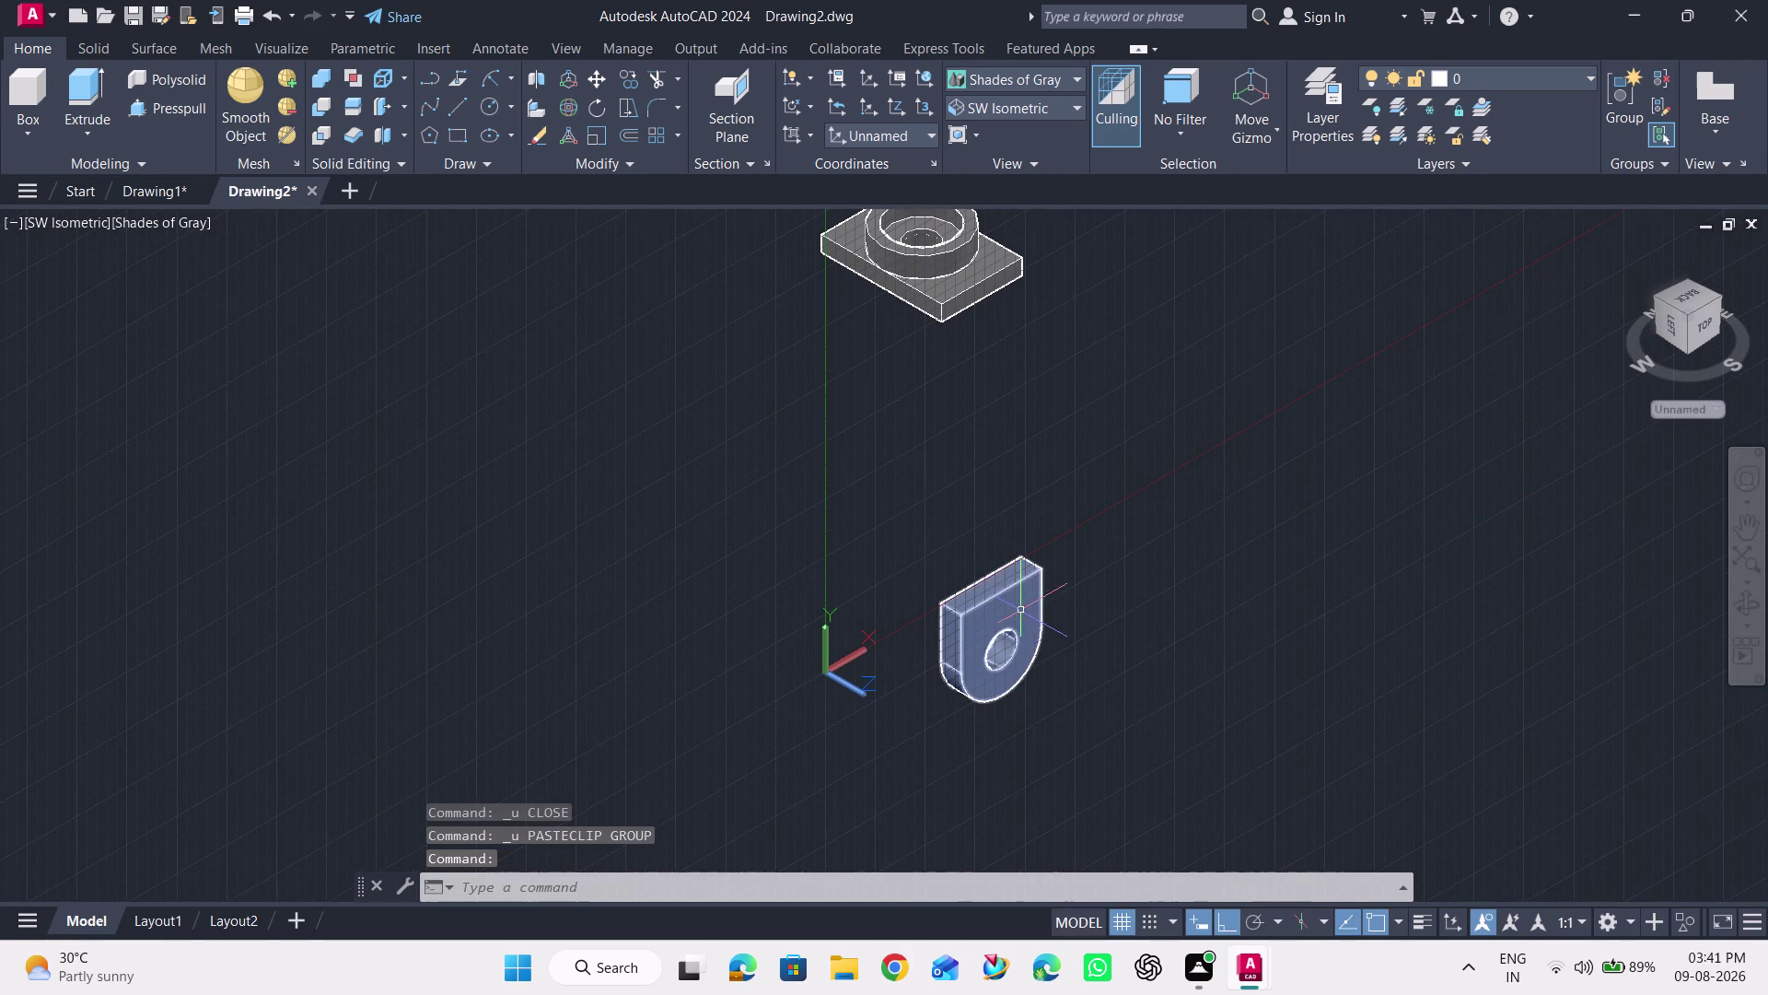
Copy the lug plate with Ctrl+C and paste a duplicate to its right.
click(984, 602)
key(Escape)
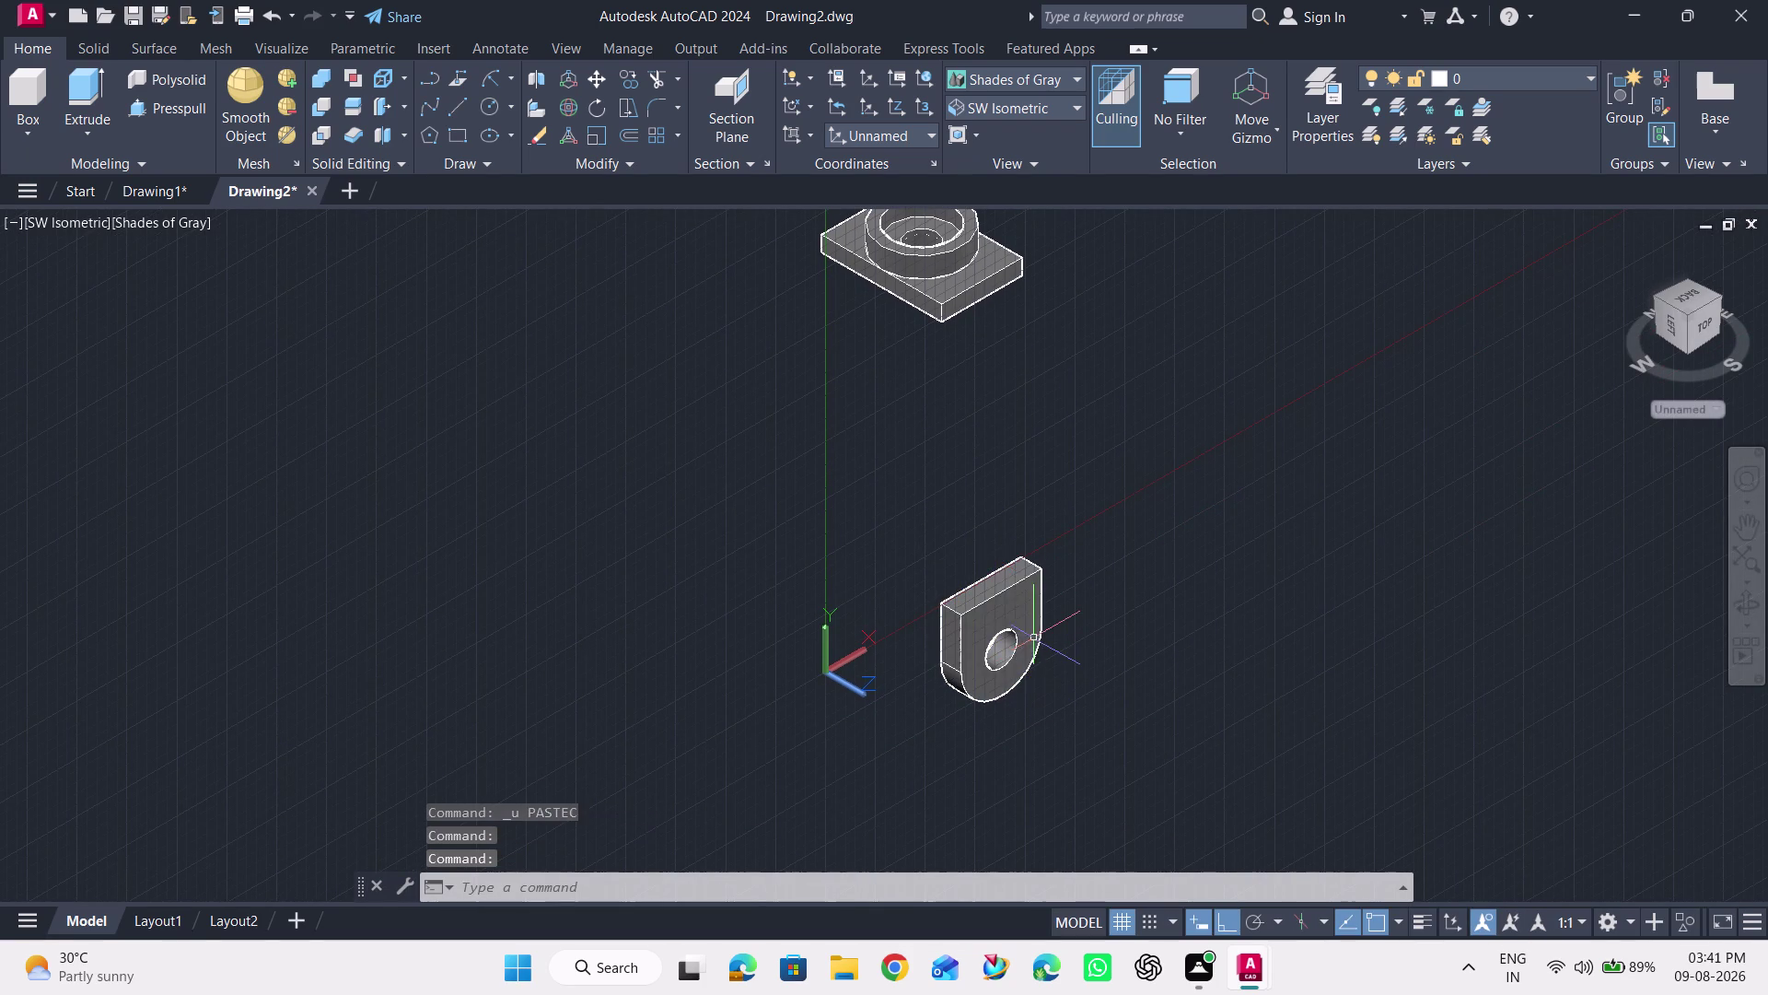
drag(909, 533, 1082, 679)
click(910, 539)
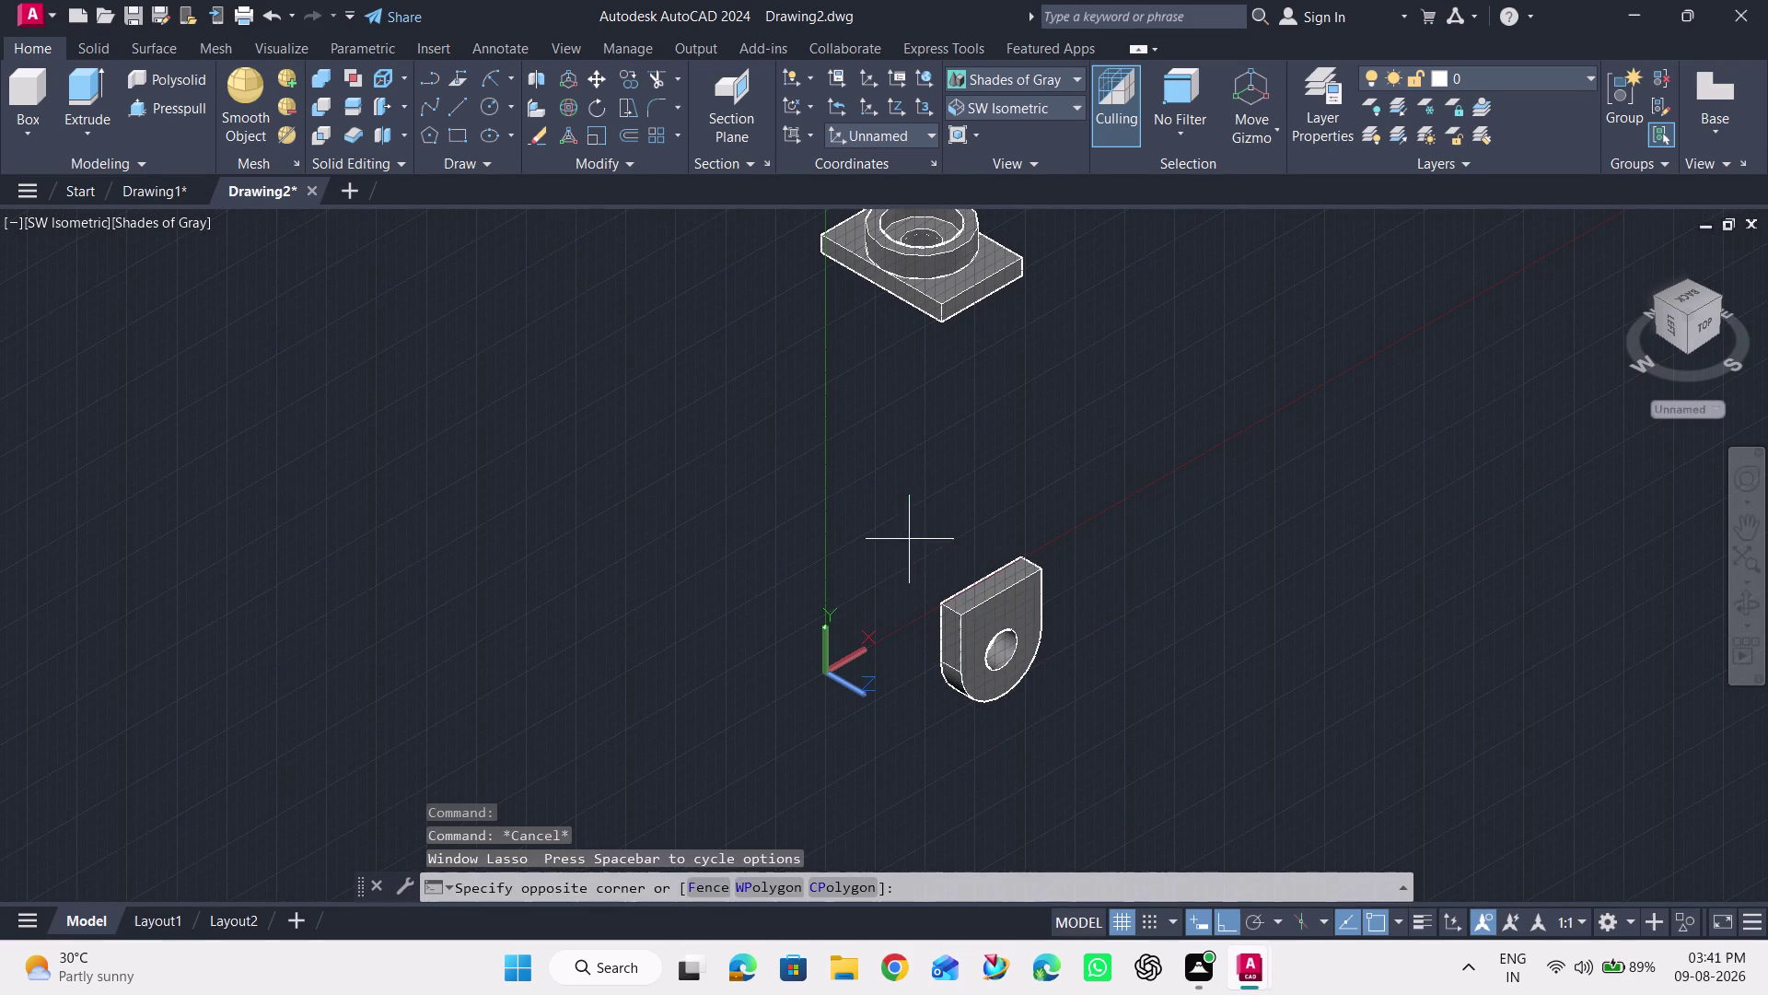
click(1065, 706)
key(ctrl+c)
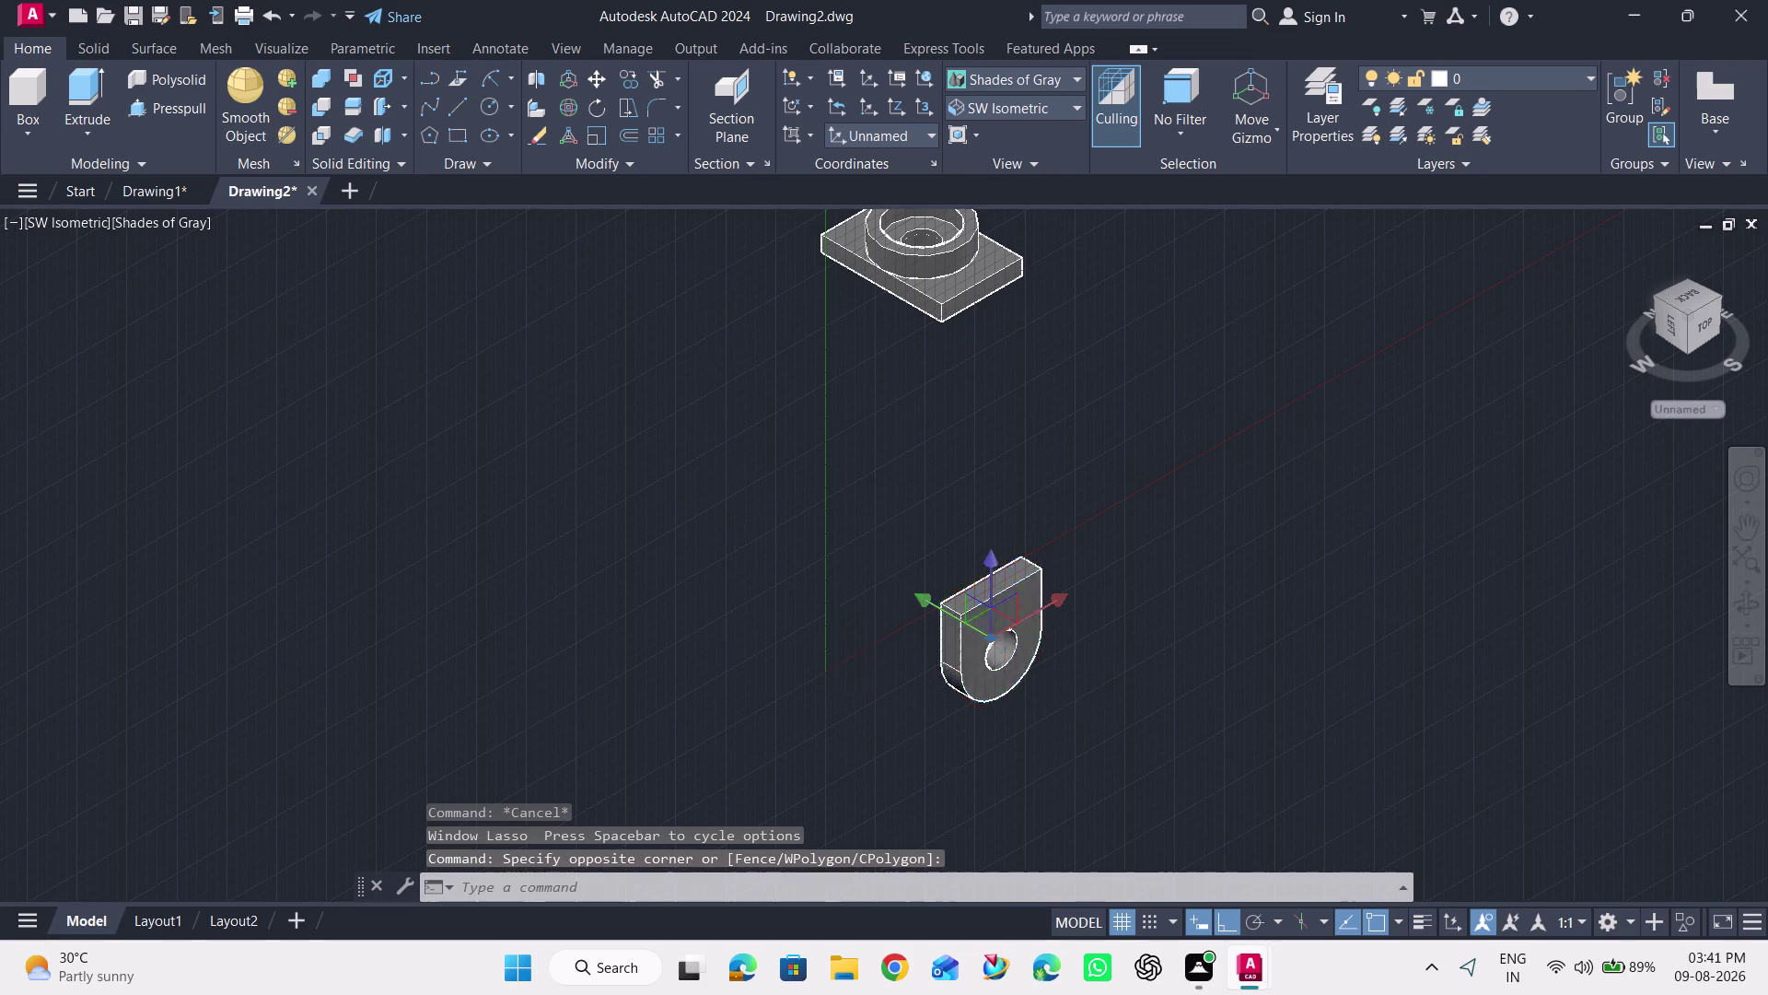
drag(1151, 679, 1137, 687)
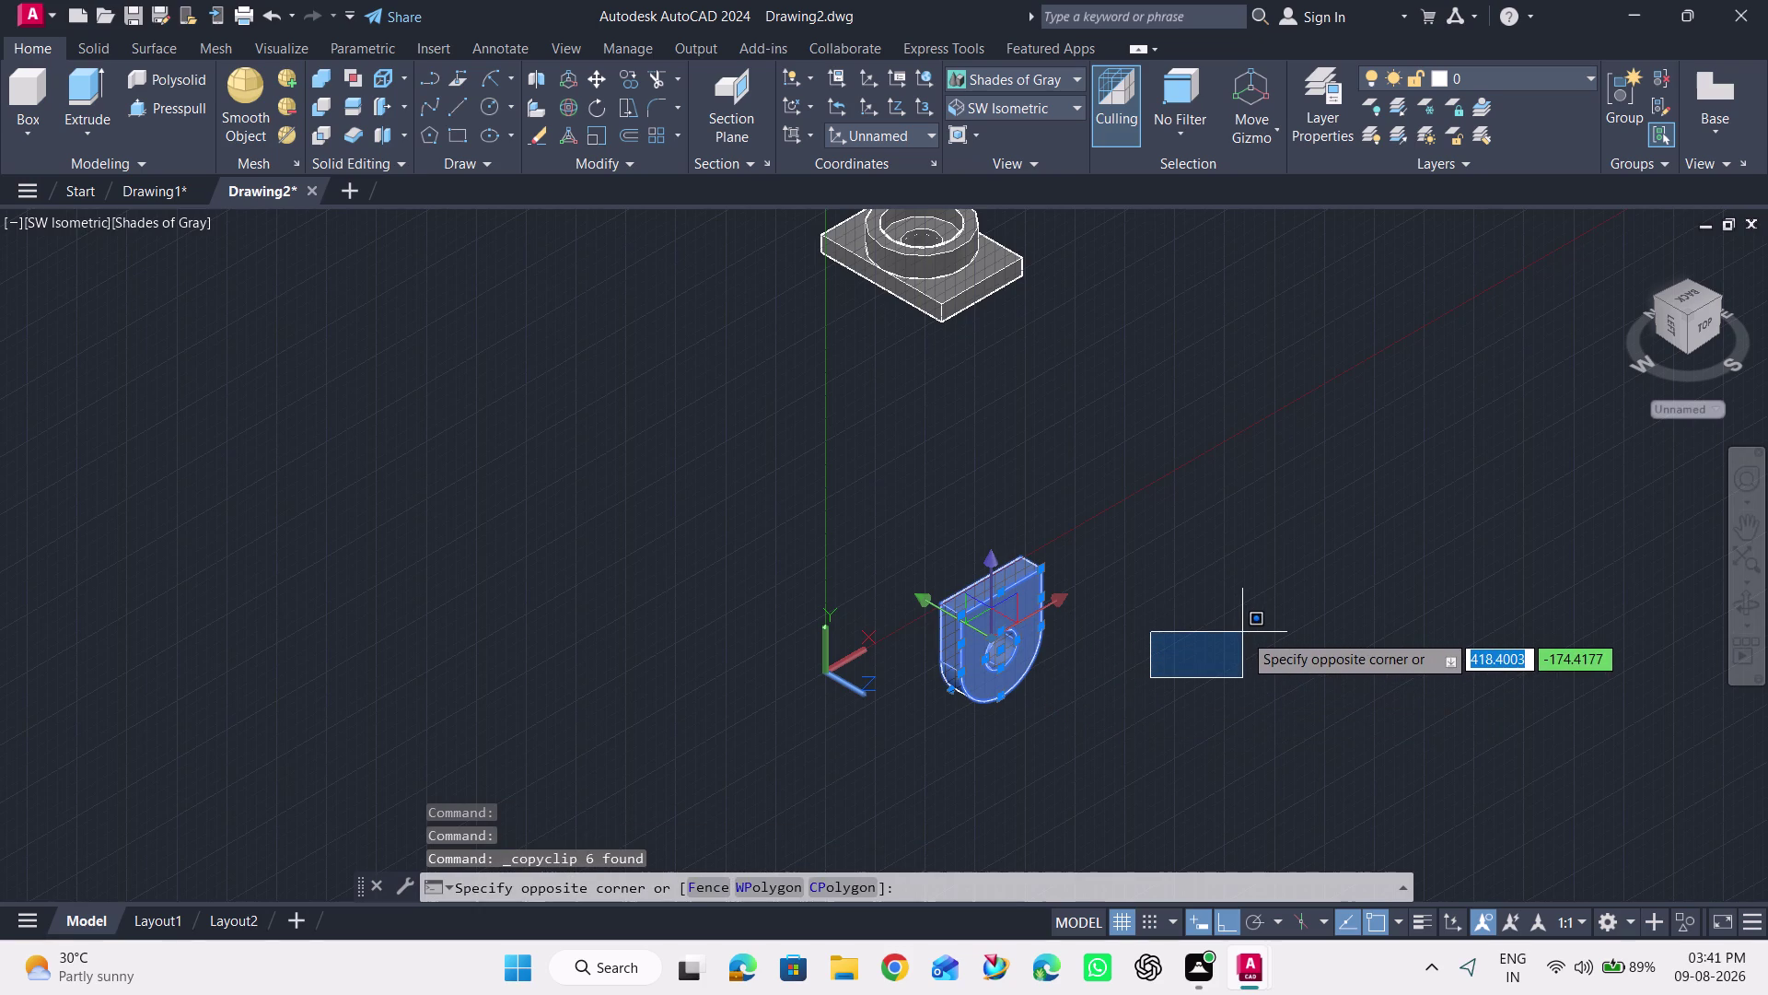
key(Escape)
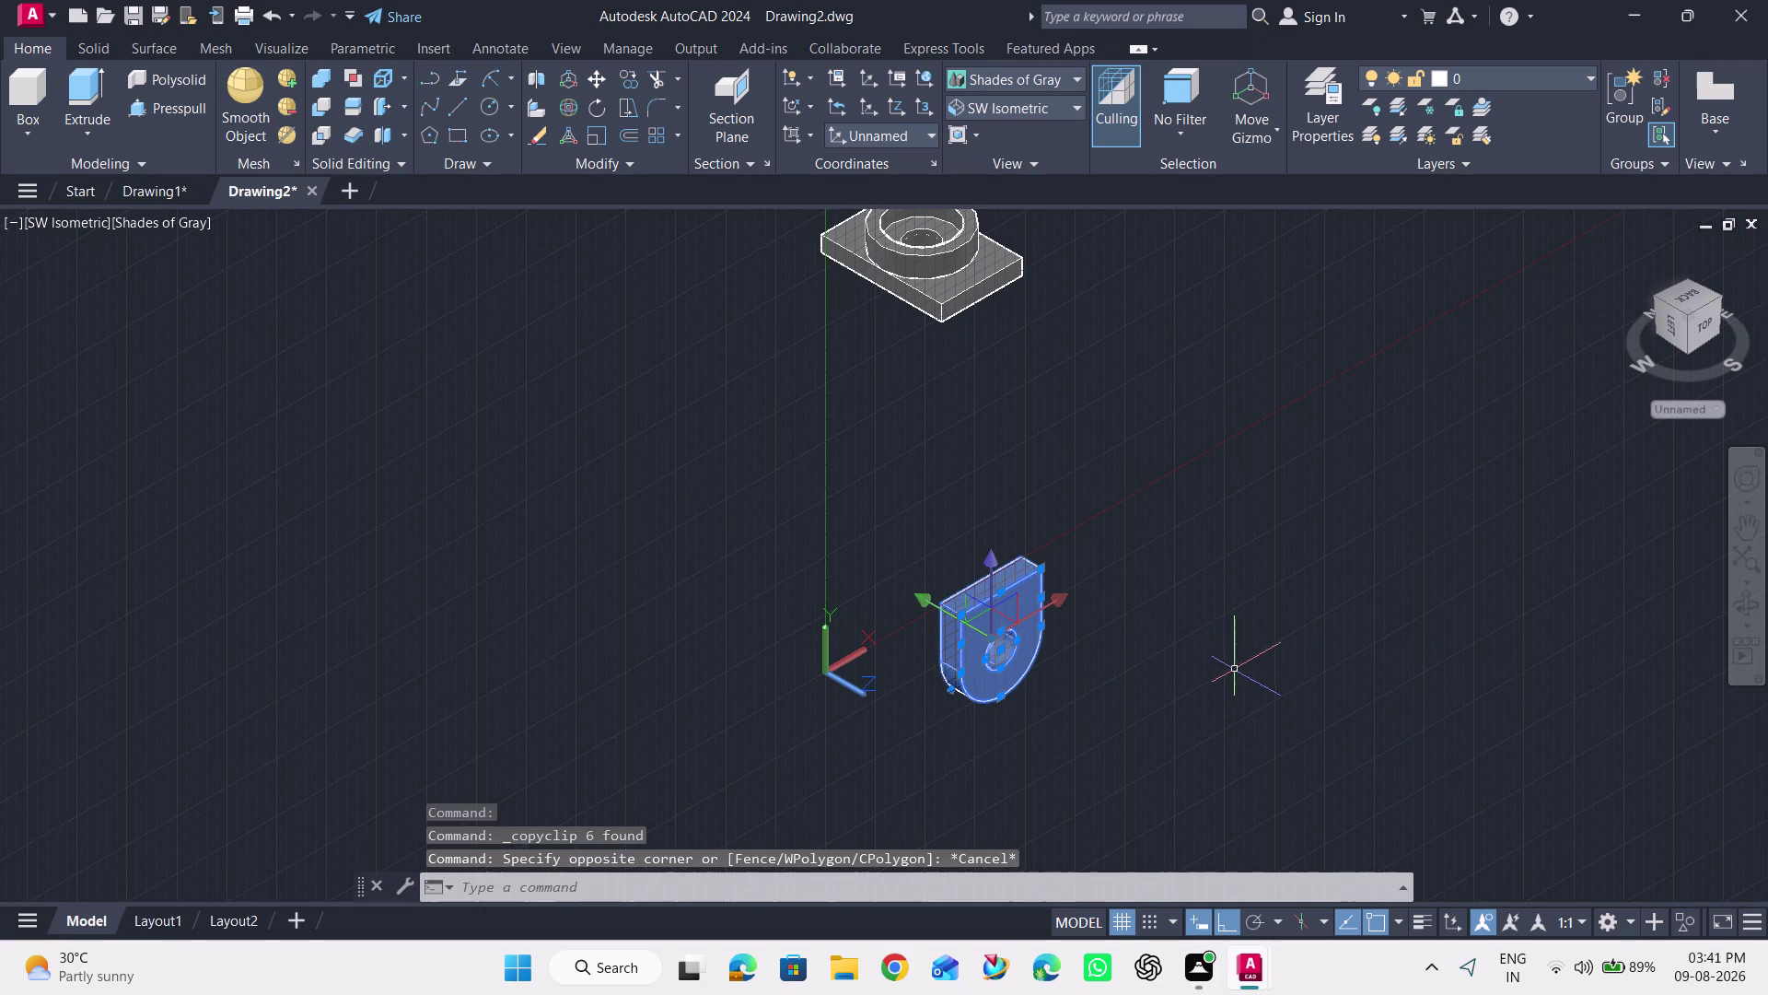
key(ctrl+v)
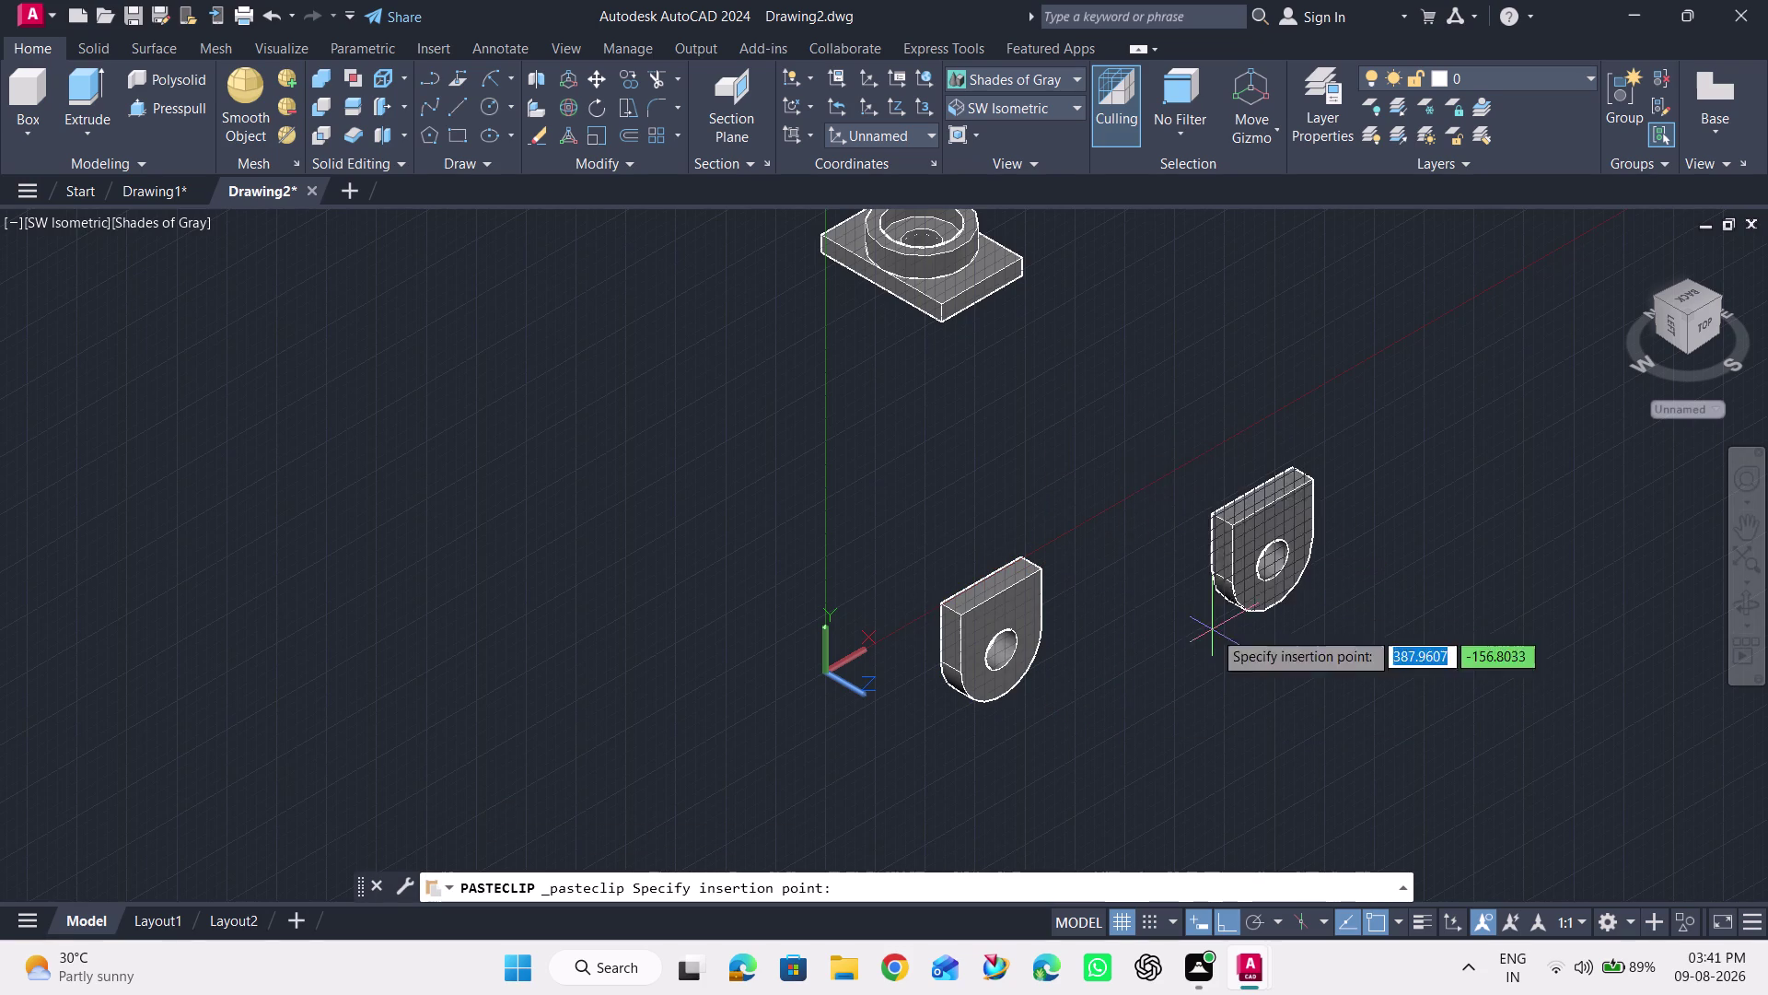
click(1214, 644)
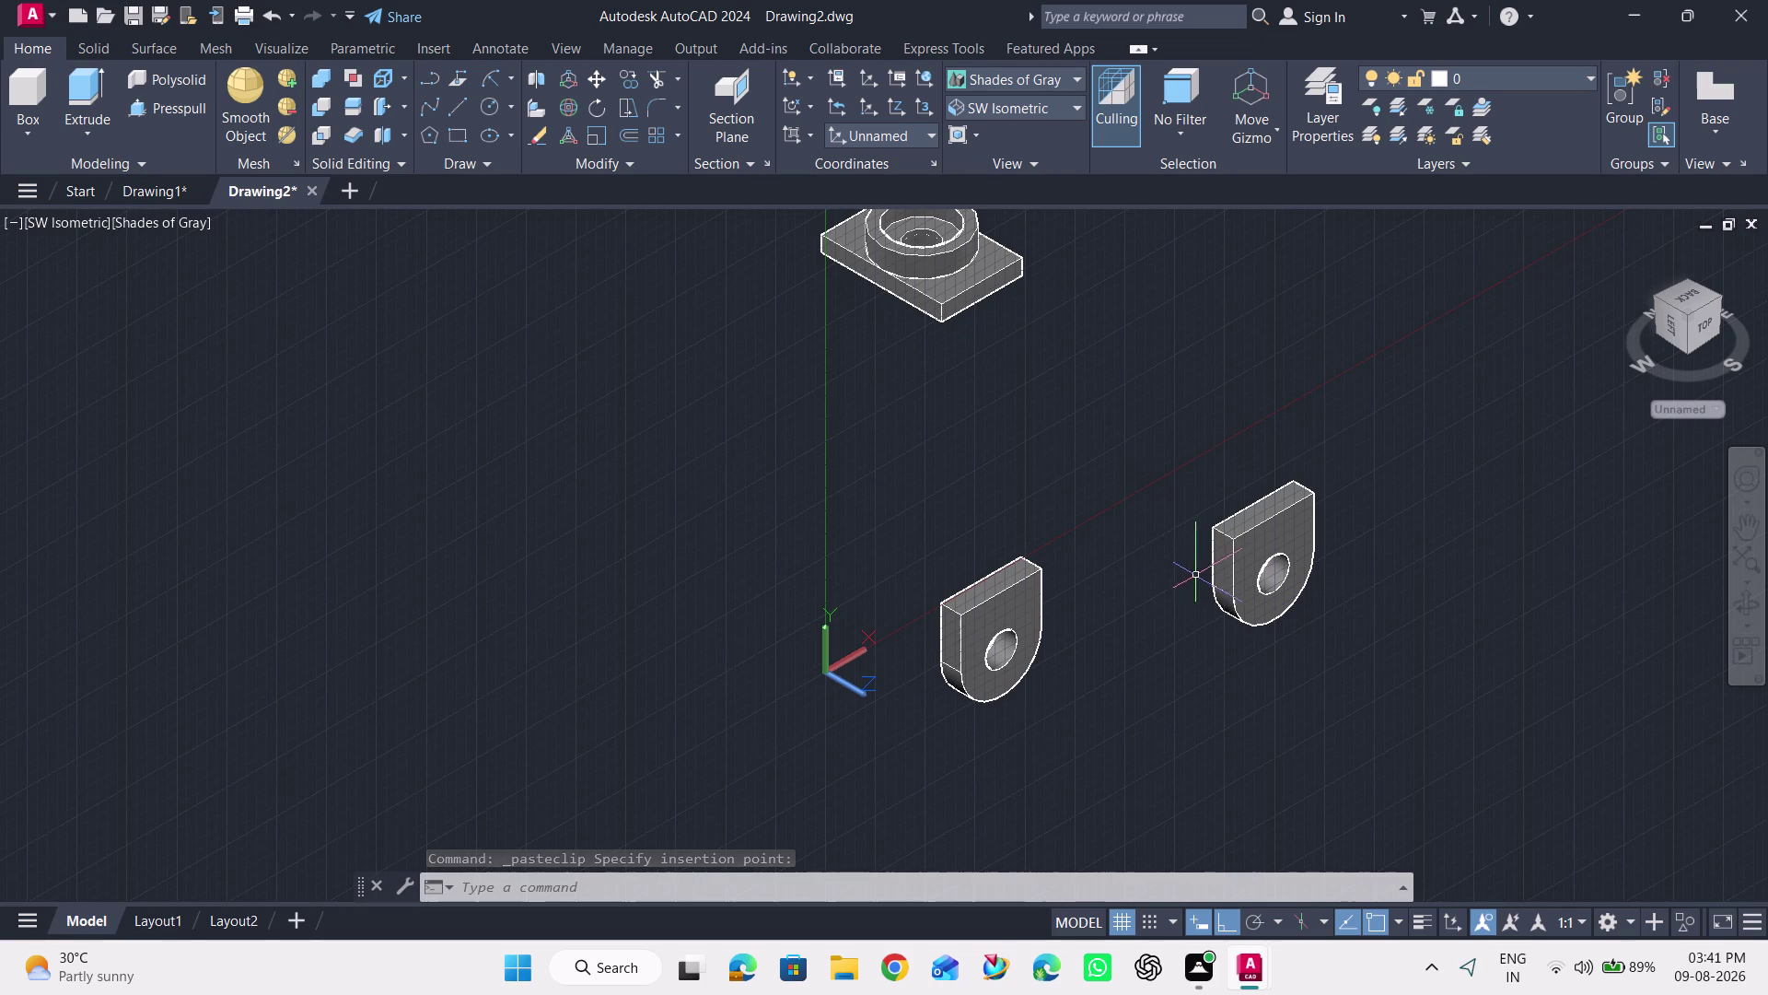
click(1255, 557)
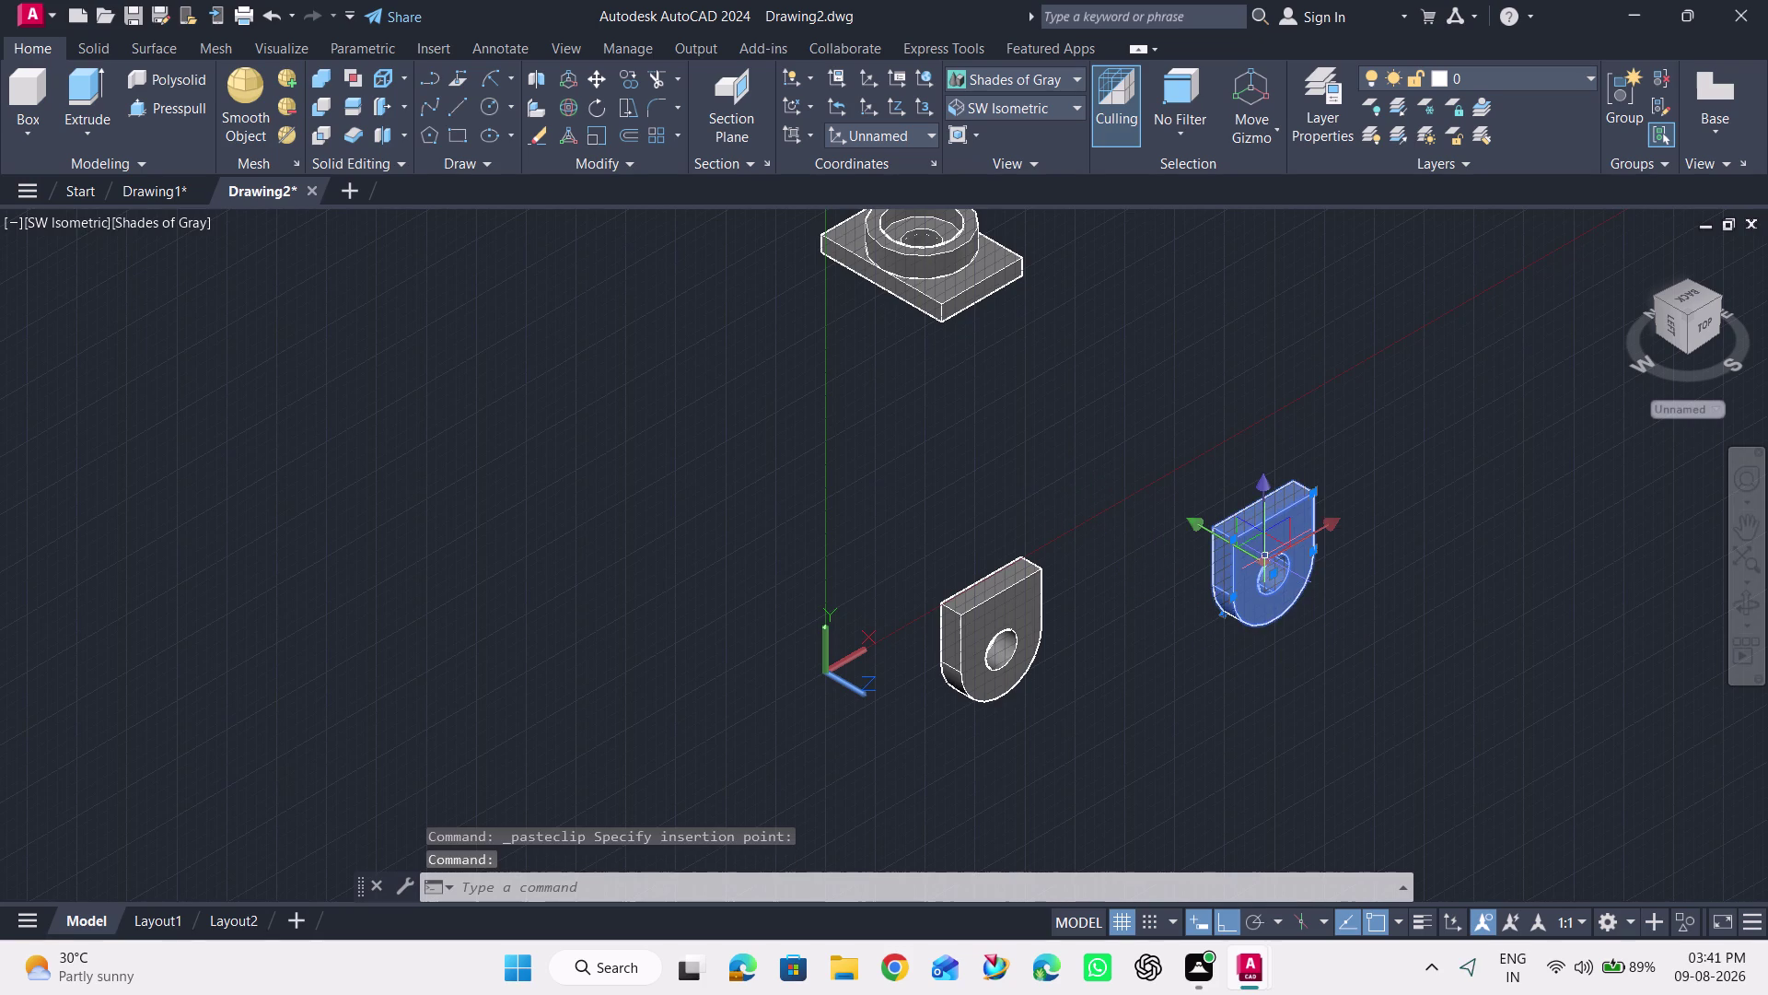
Move the copied lug plate, snapping its top corner beneath the ring block's corner.
key(m)
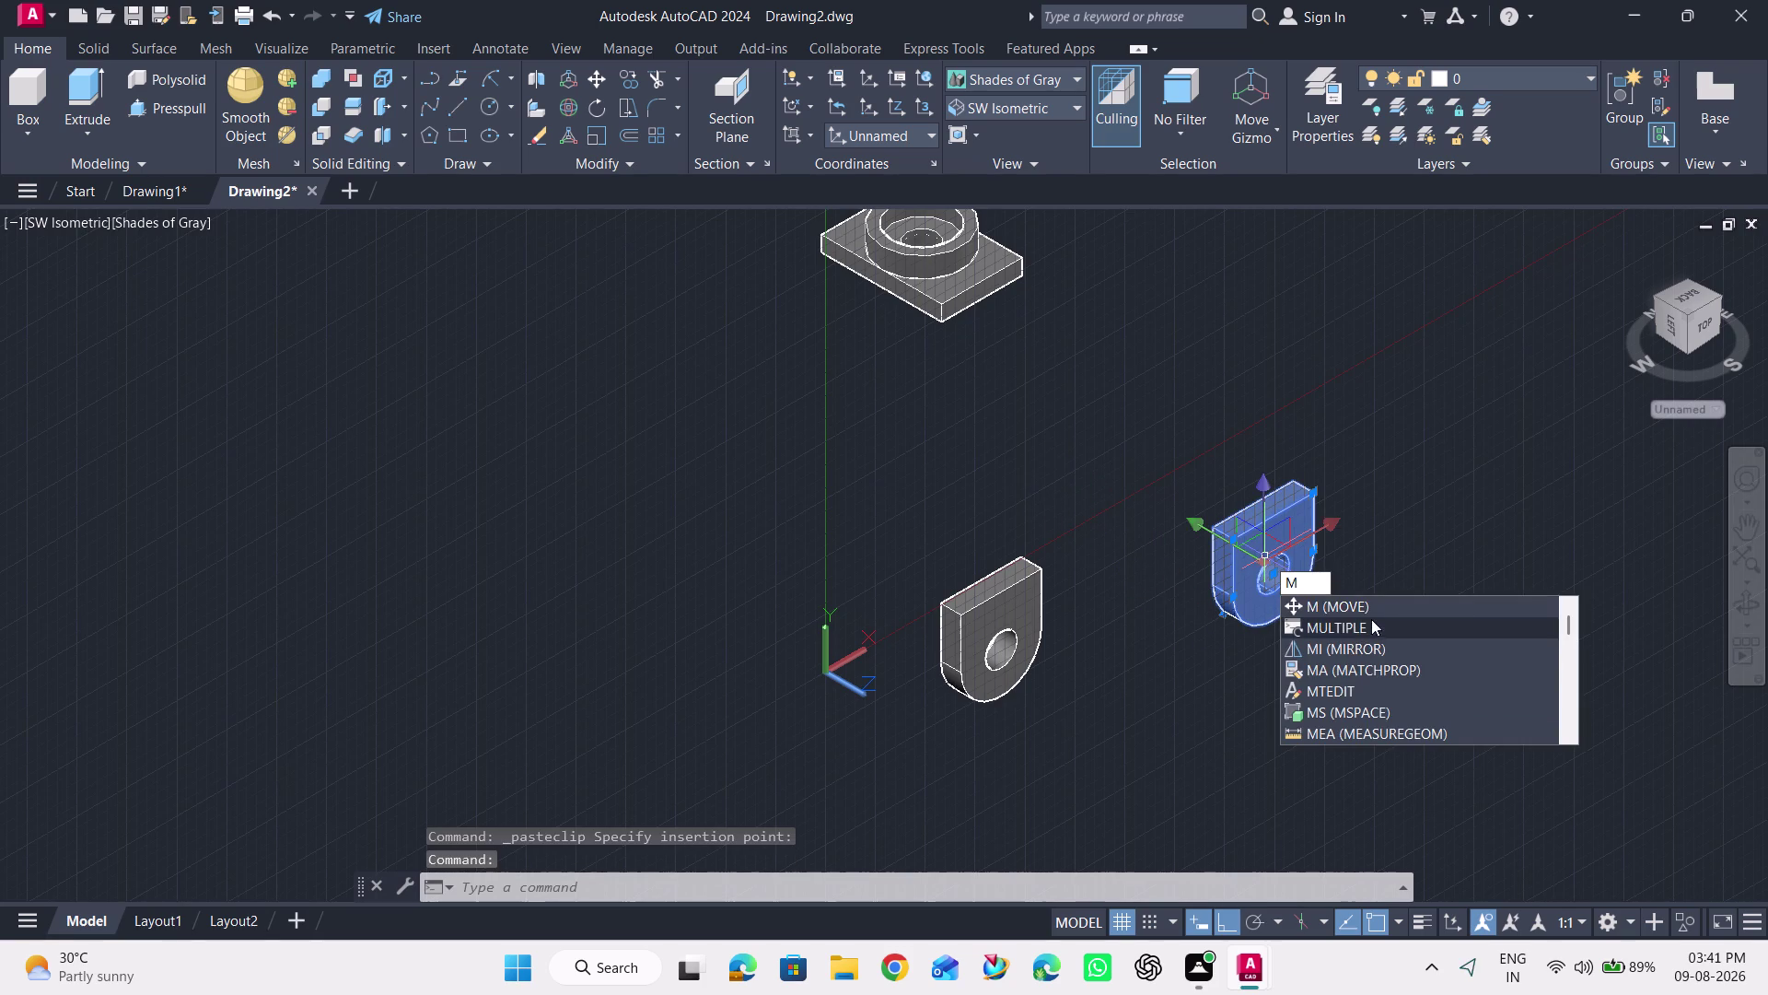
click(1378, 607)
scroll(up, 3)
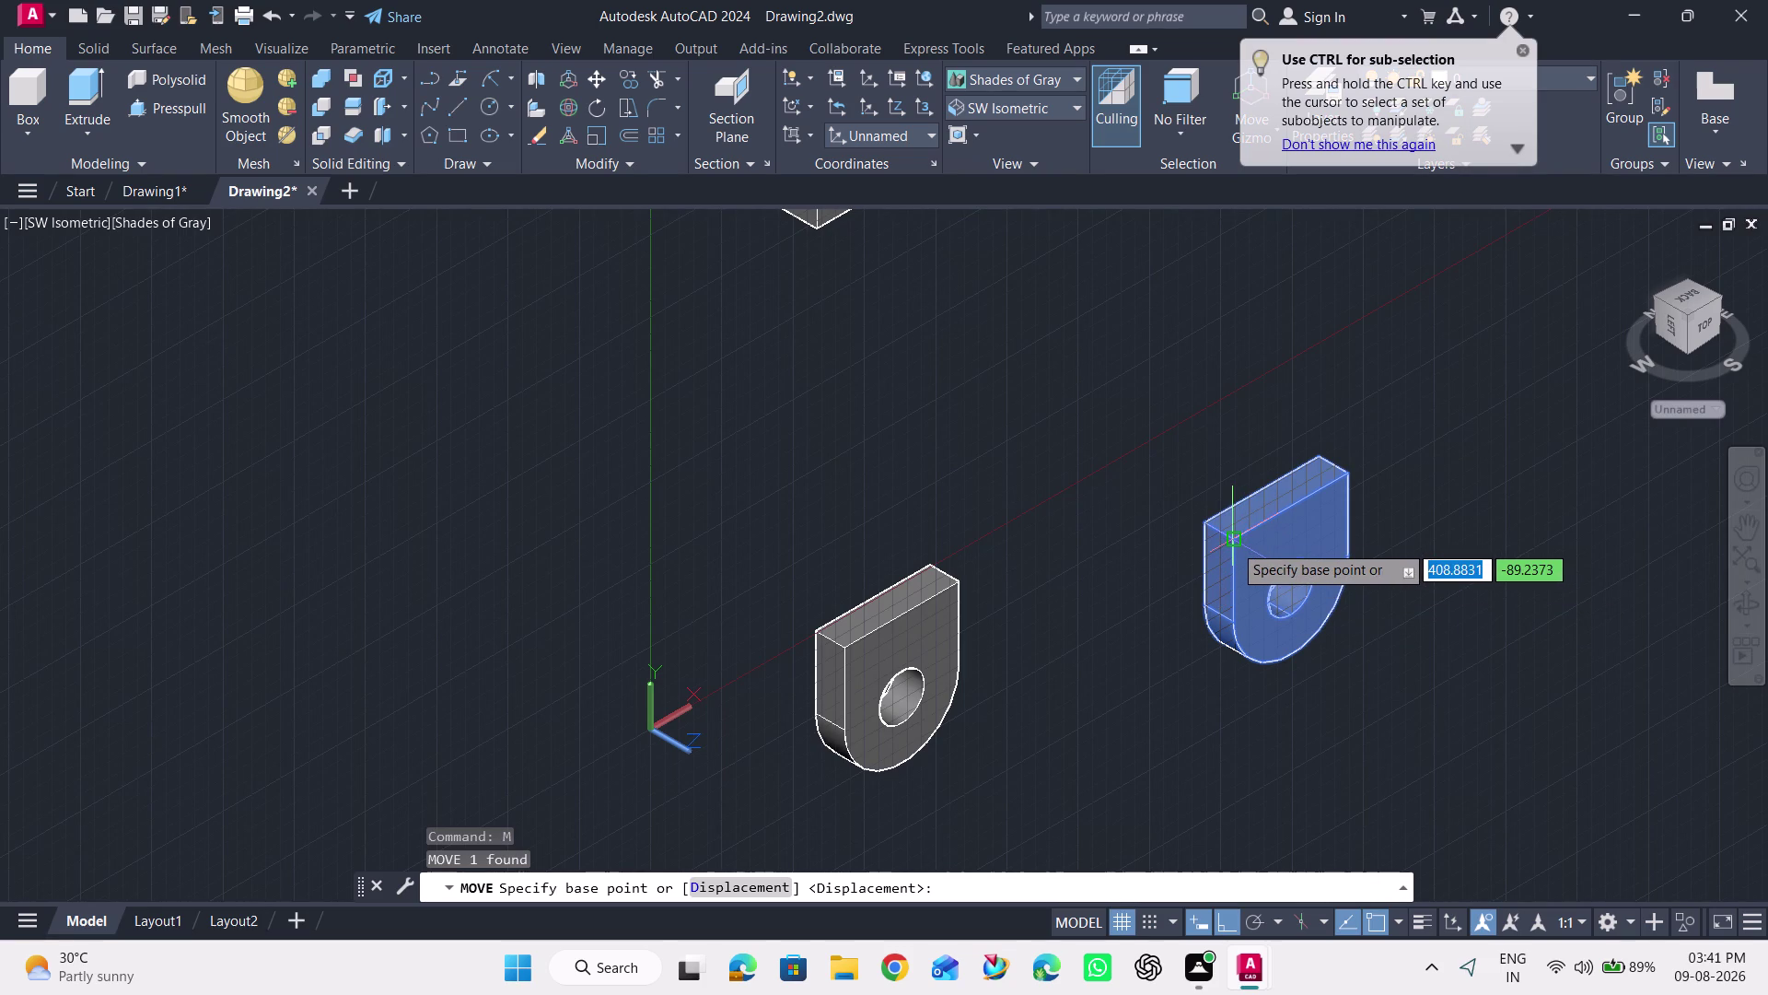
click(1234, 543)
middle_drag(1064, 454, 1141, 661)
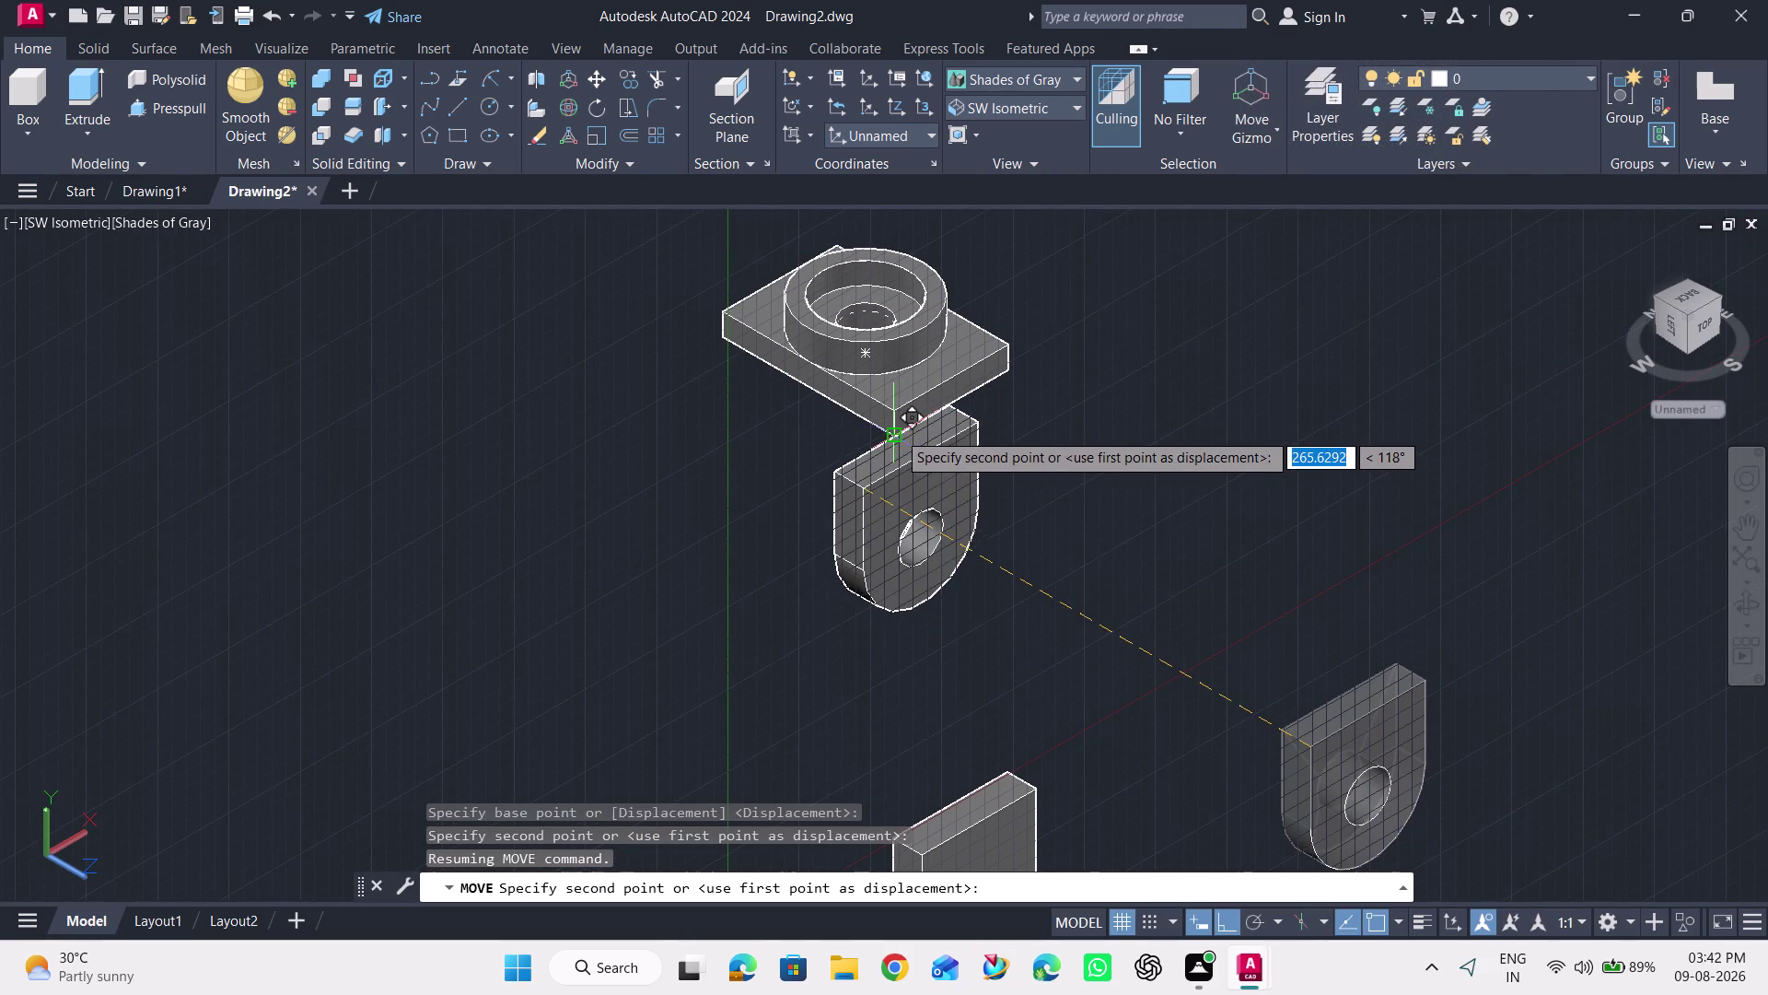
scroll(up, 3)
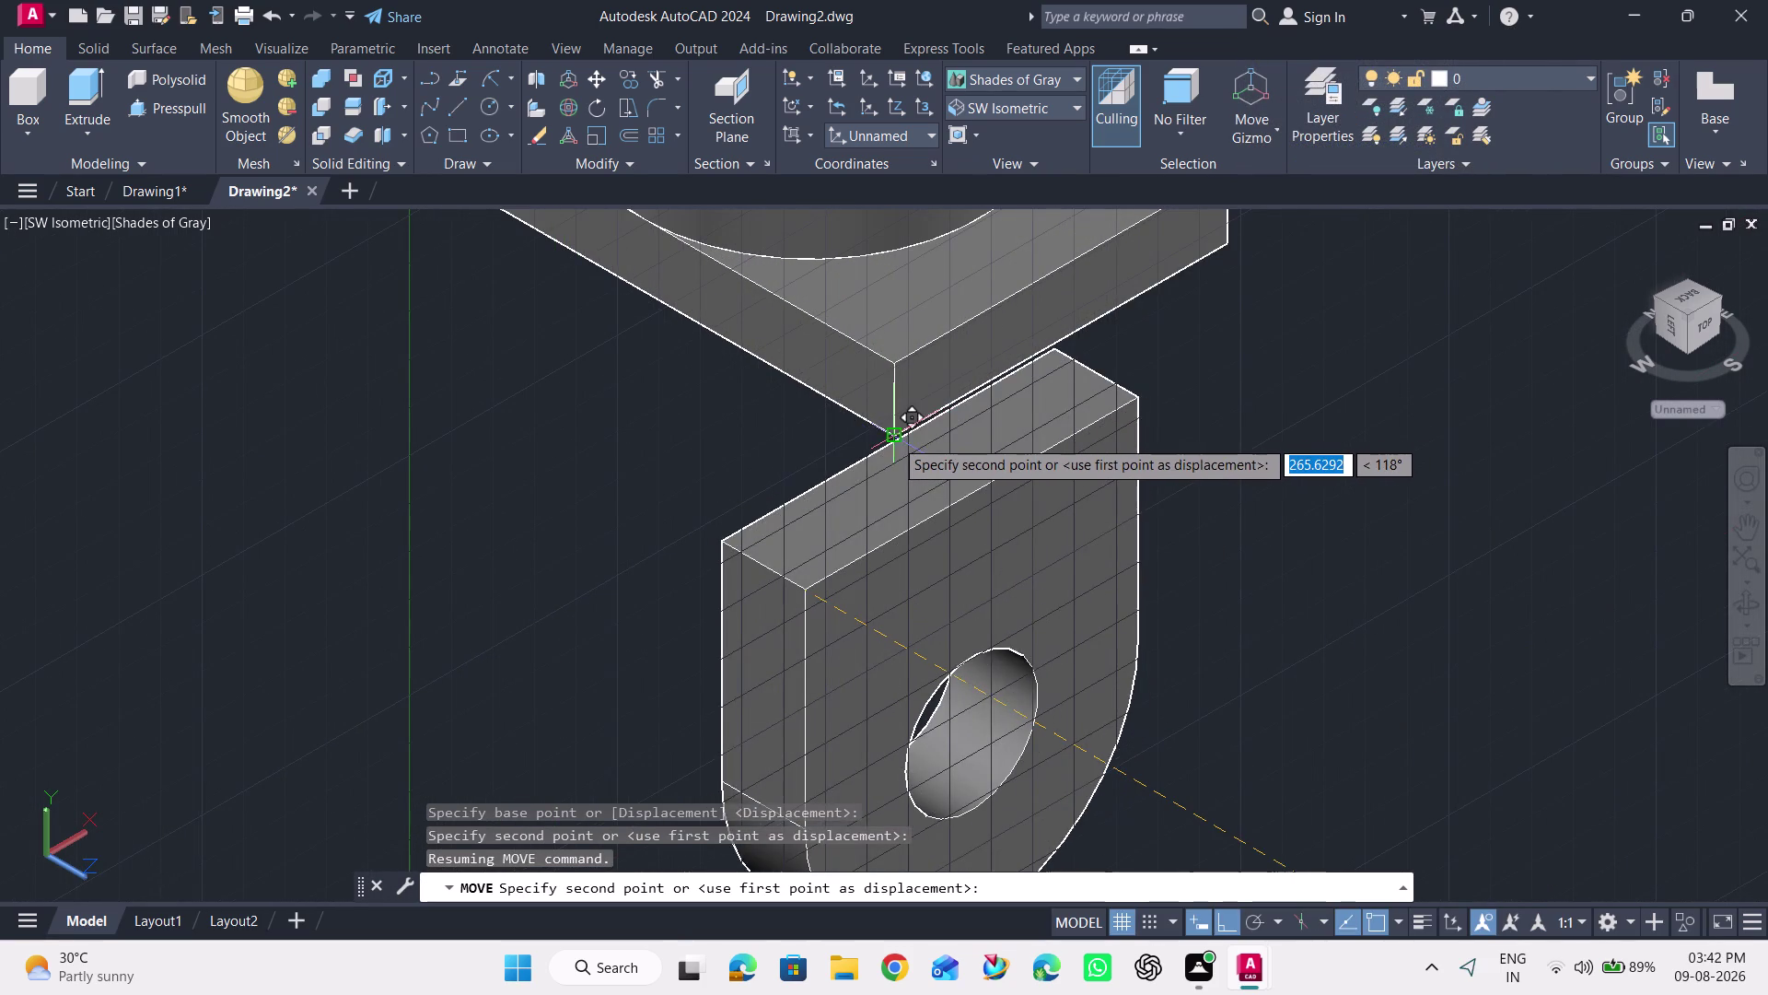
click(895, 438)
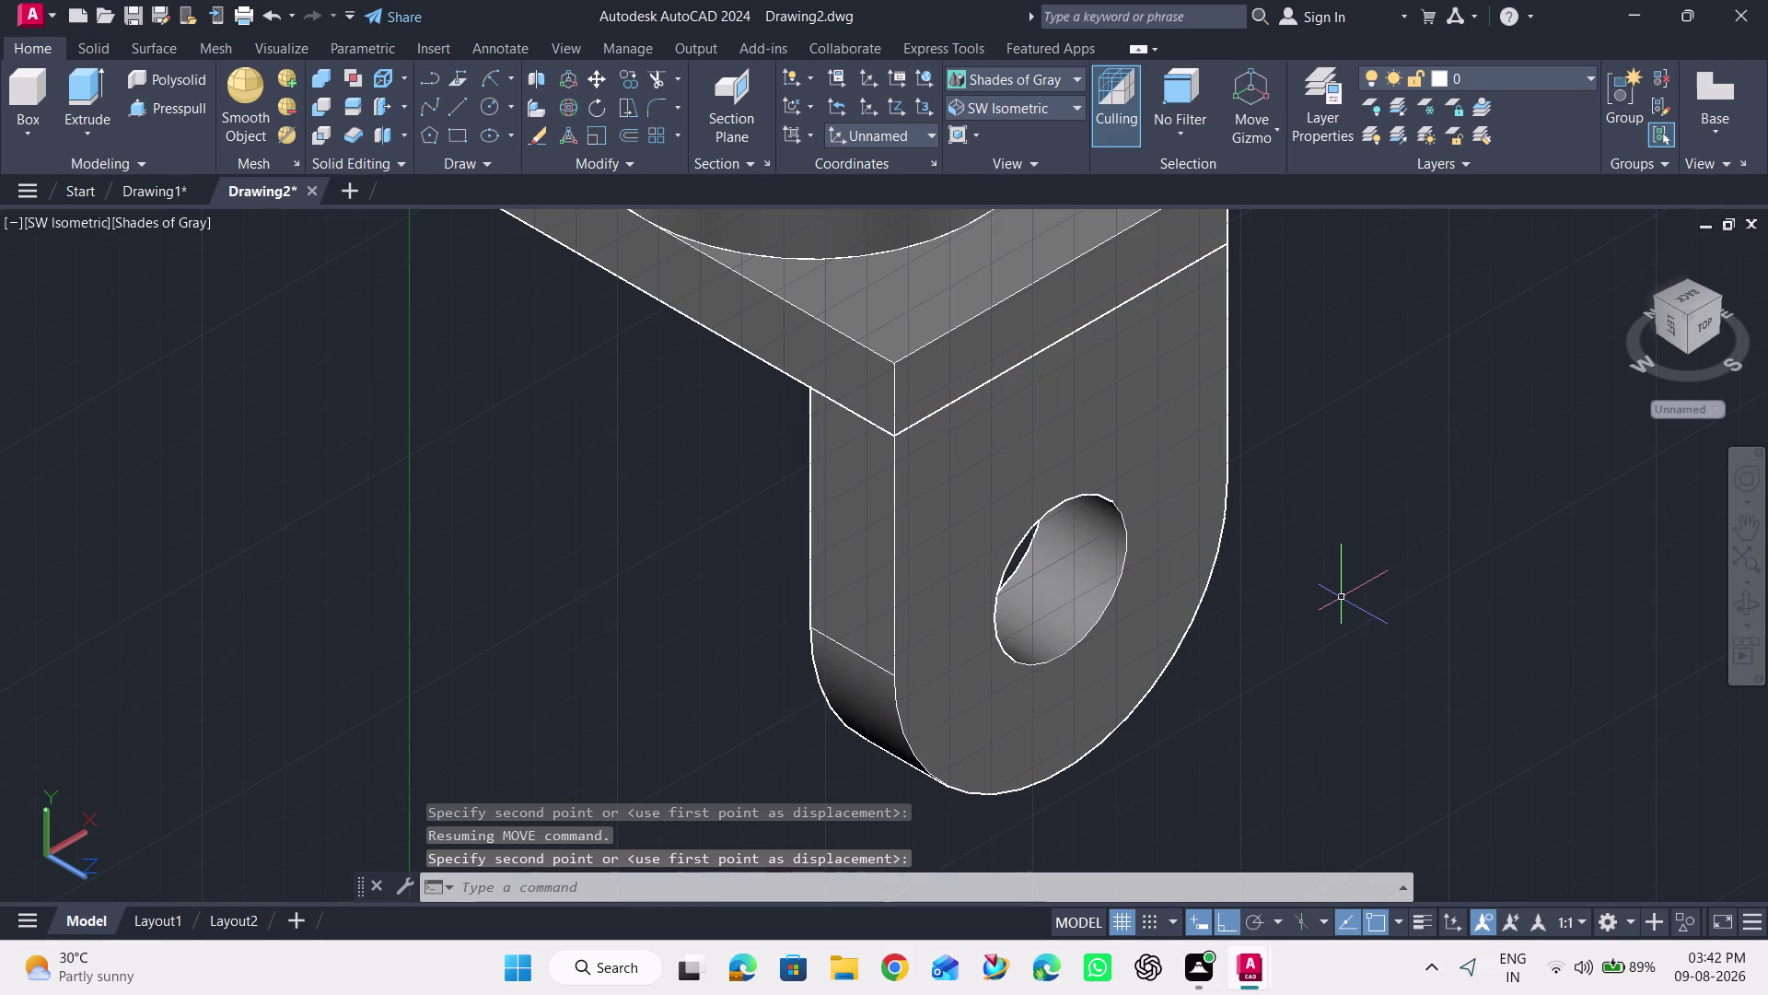
scroll(down, 3)
scroll(down, 3)
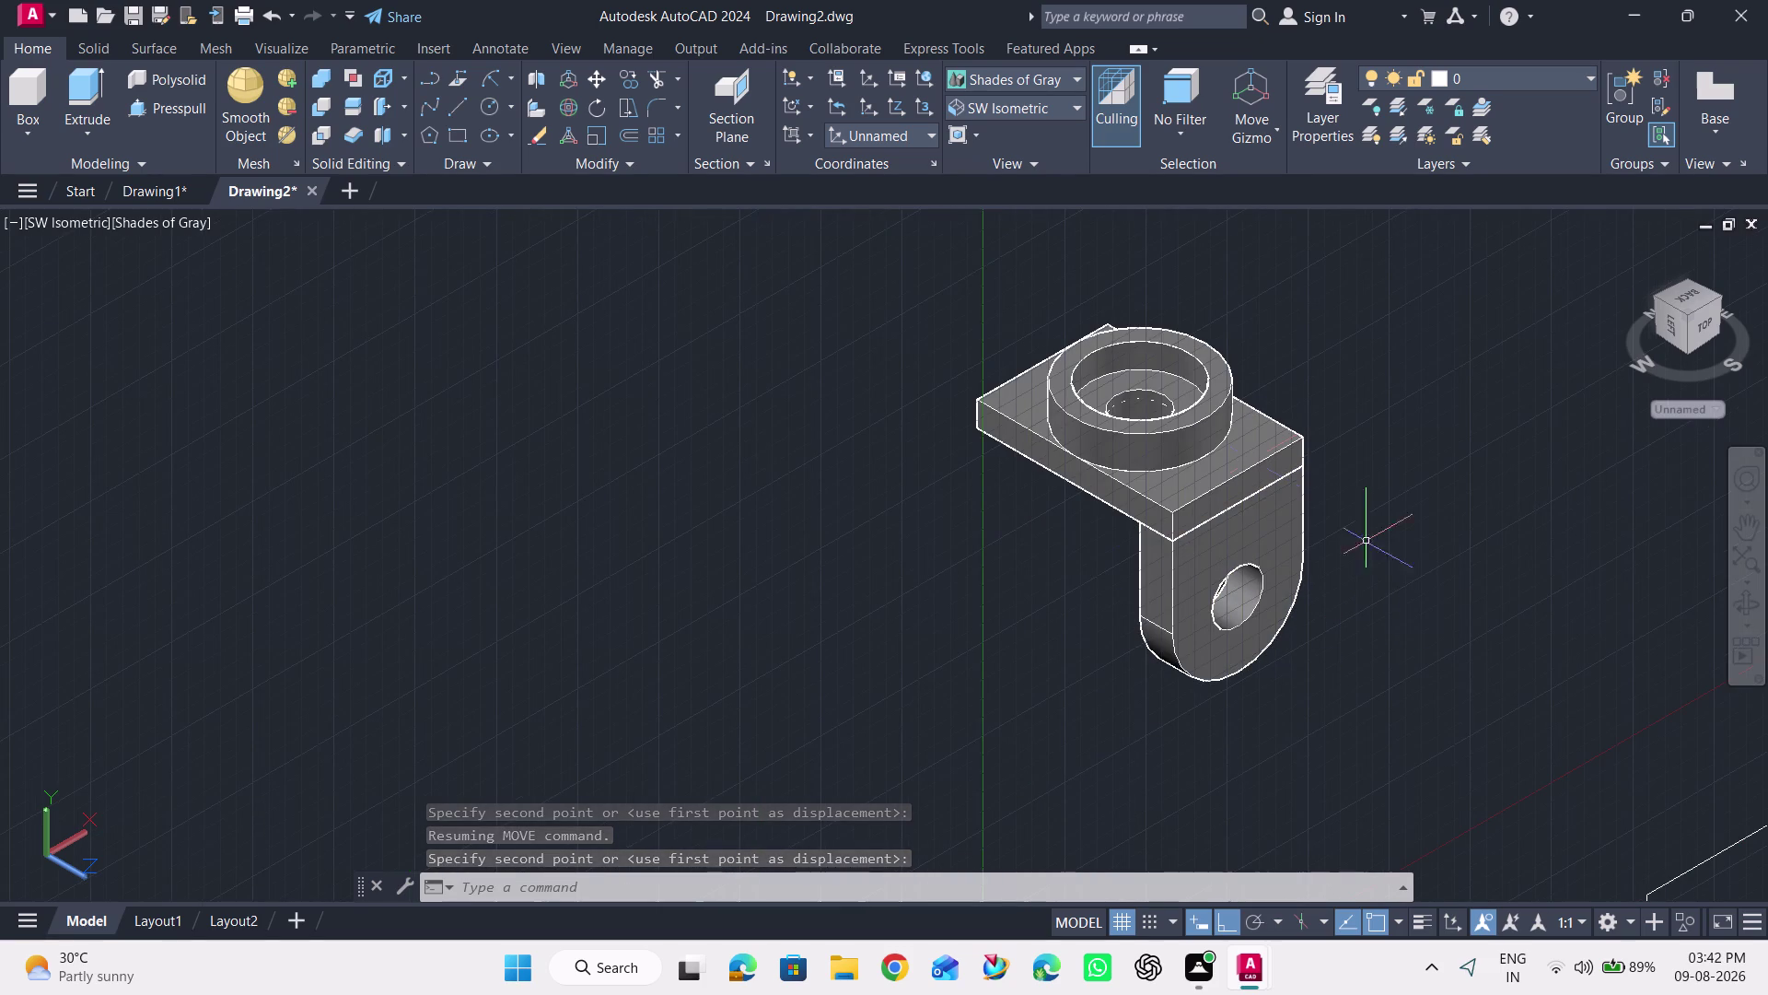
click(1737, 608)
drag(1401, 569, 1563, 493)
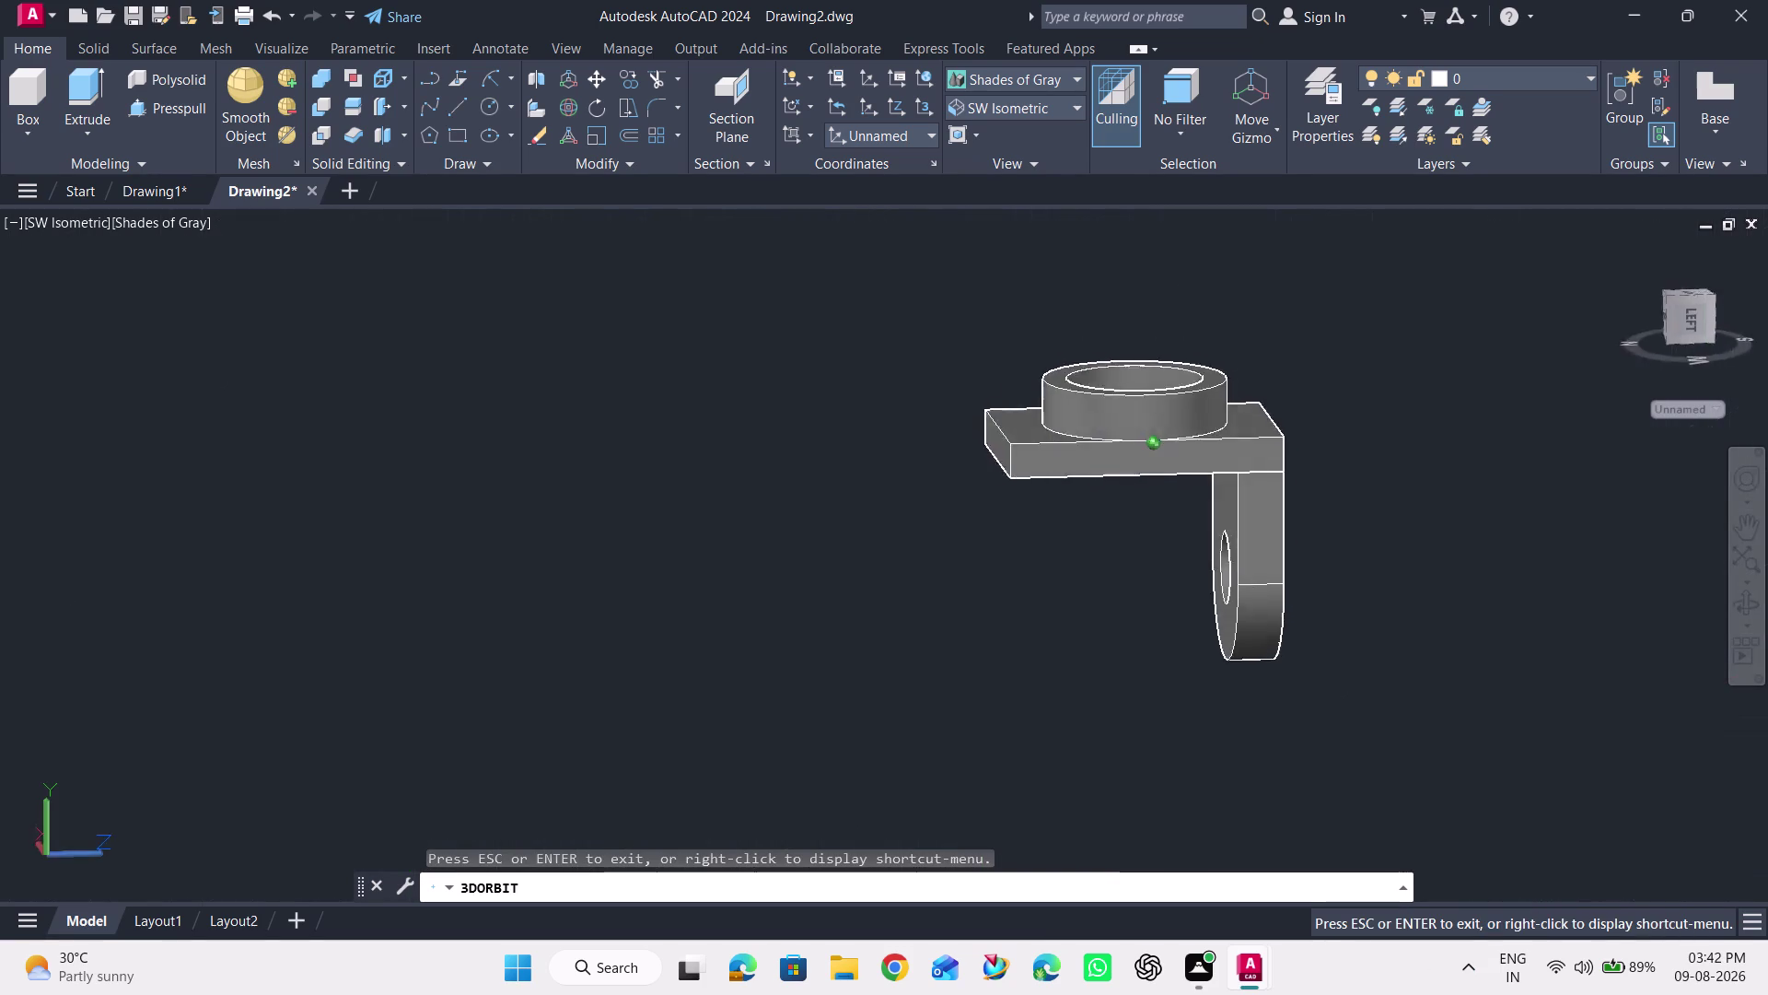
drag(1563, 493, 1554, 476)
drag(1373, 521, 1539, 522)
drag(1380, 558, 1314, 570)
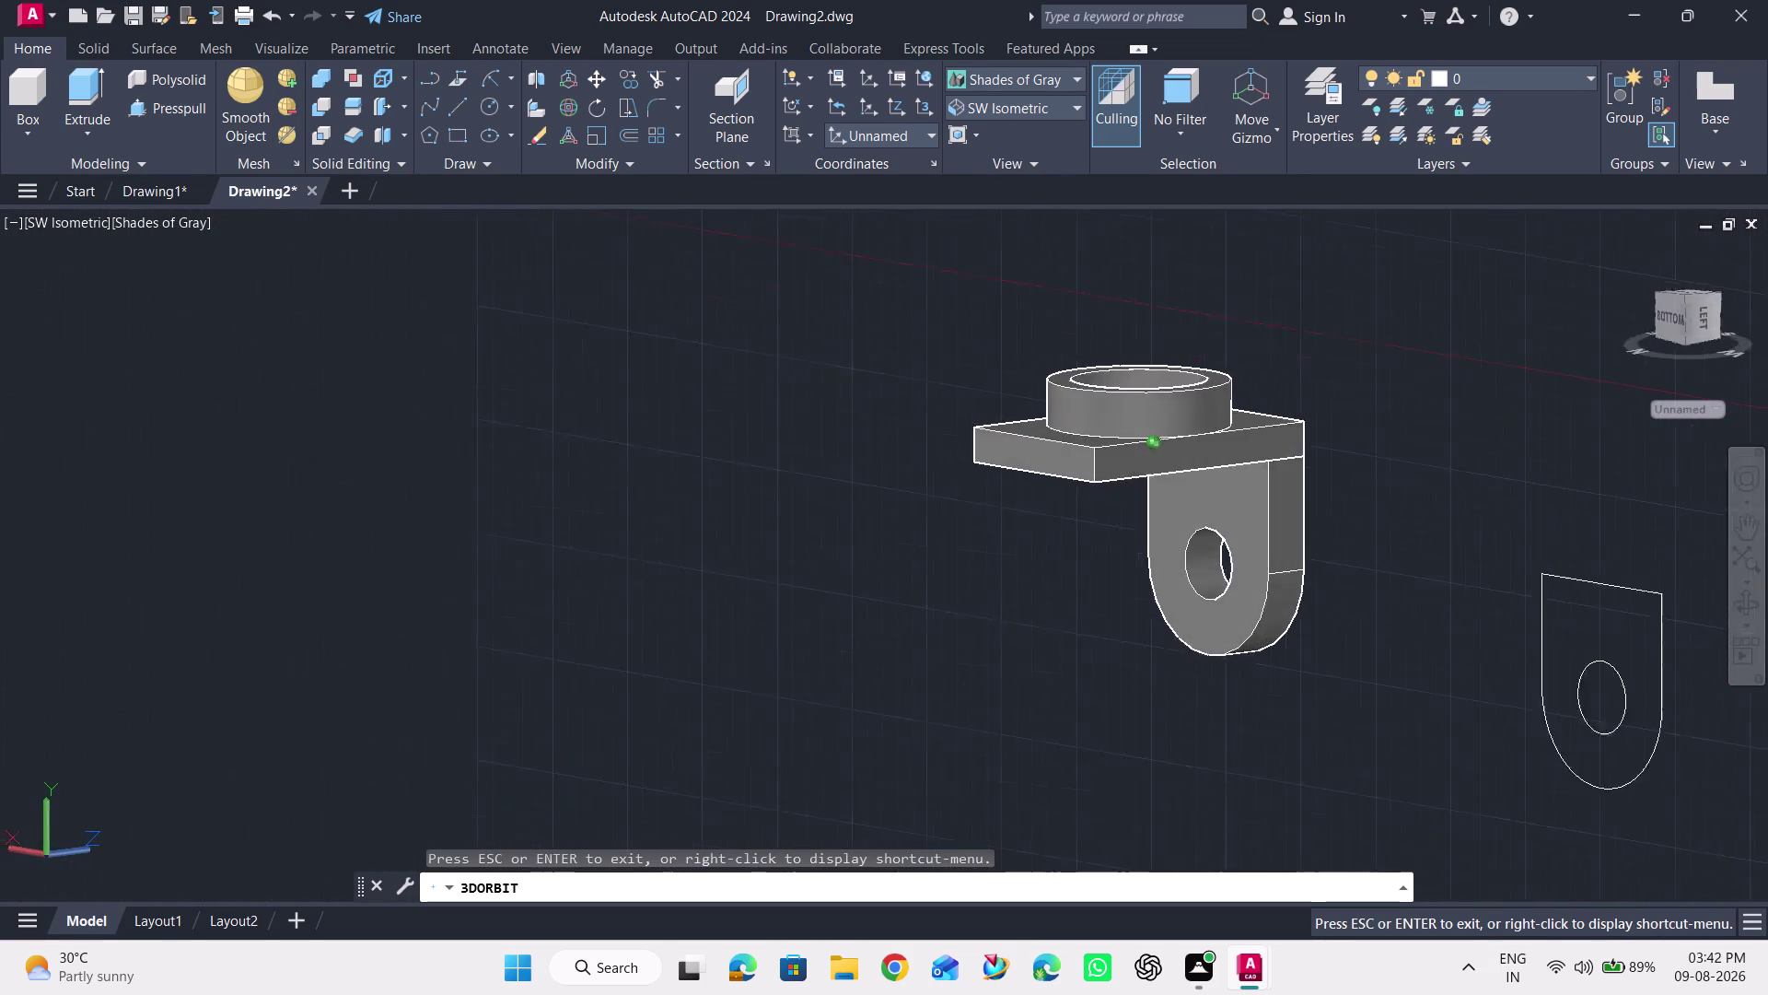
drag(1314, 570, 1489, 548)
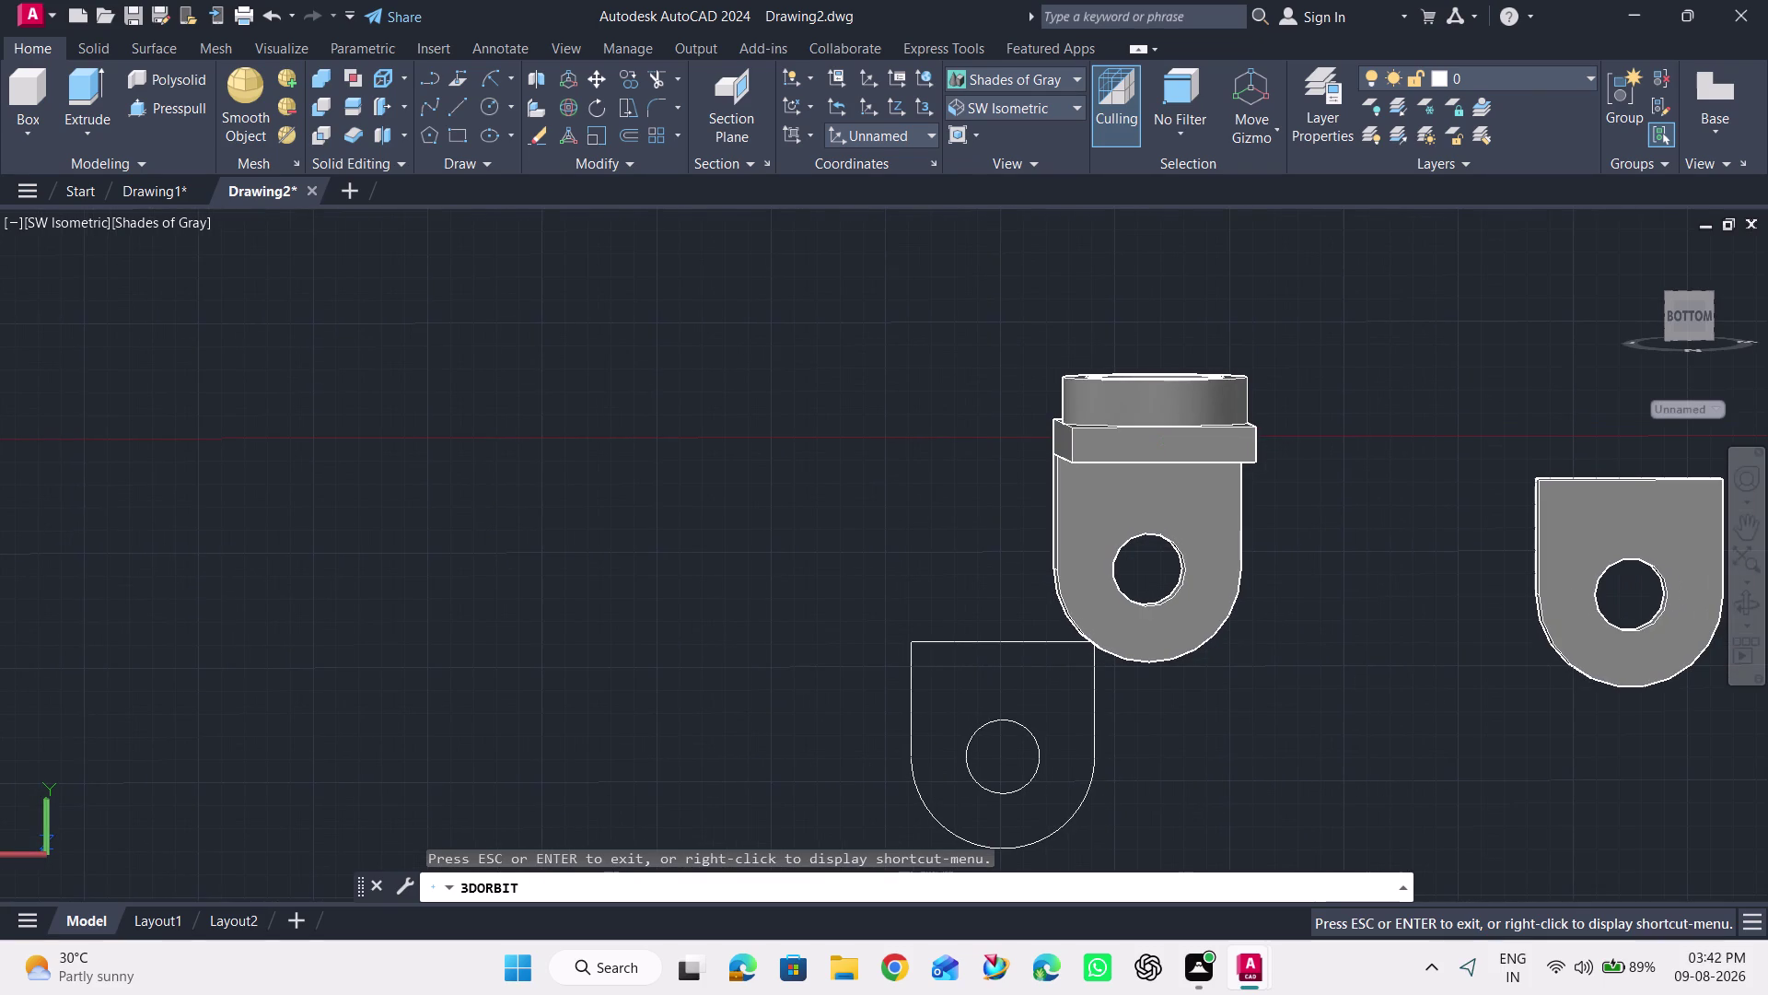
drag(1480, 516, 1442, 564)
middle_drag(1569, 530, 1251, 532)
drag(1250, 532, 1238, 550)
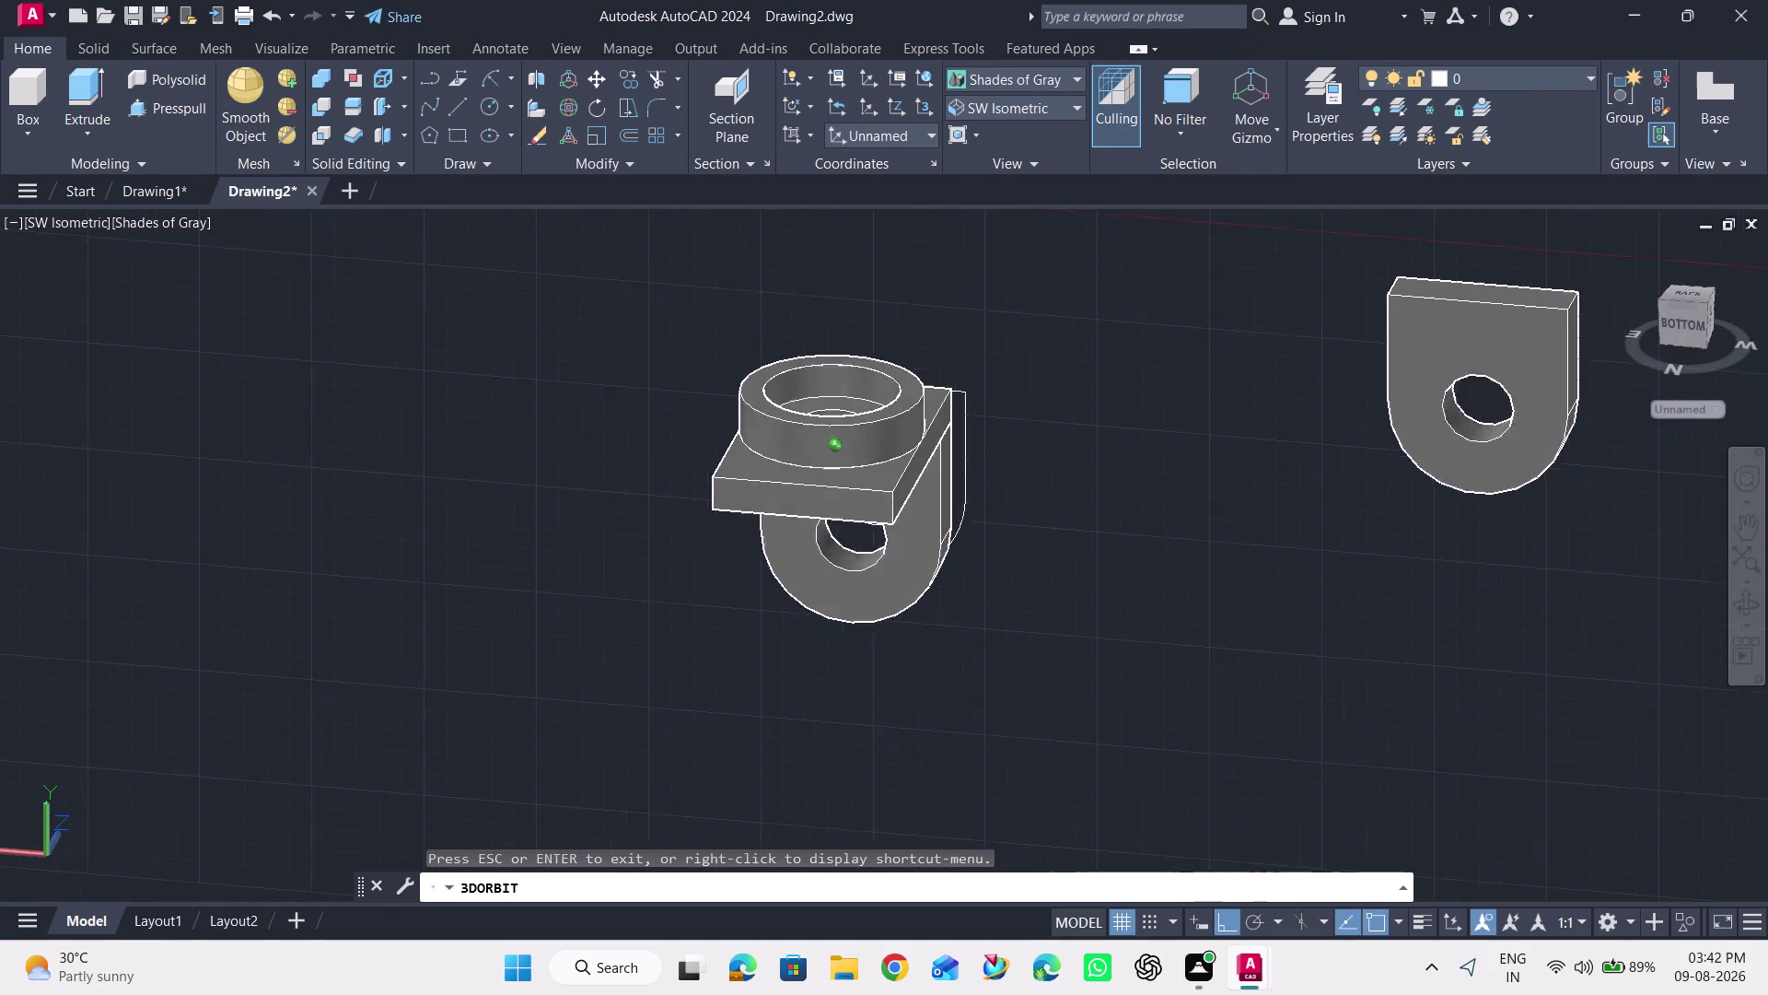
drag(1238, 550, 1225, 576)
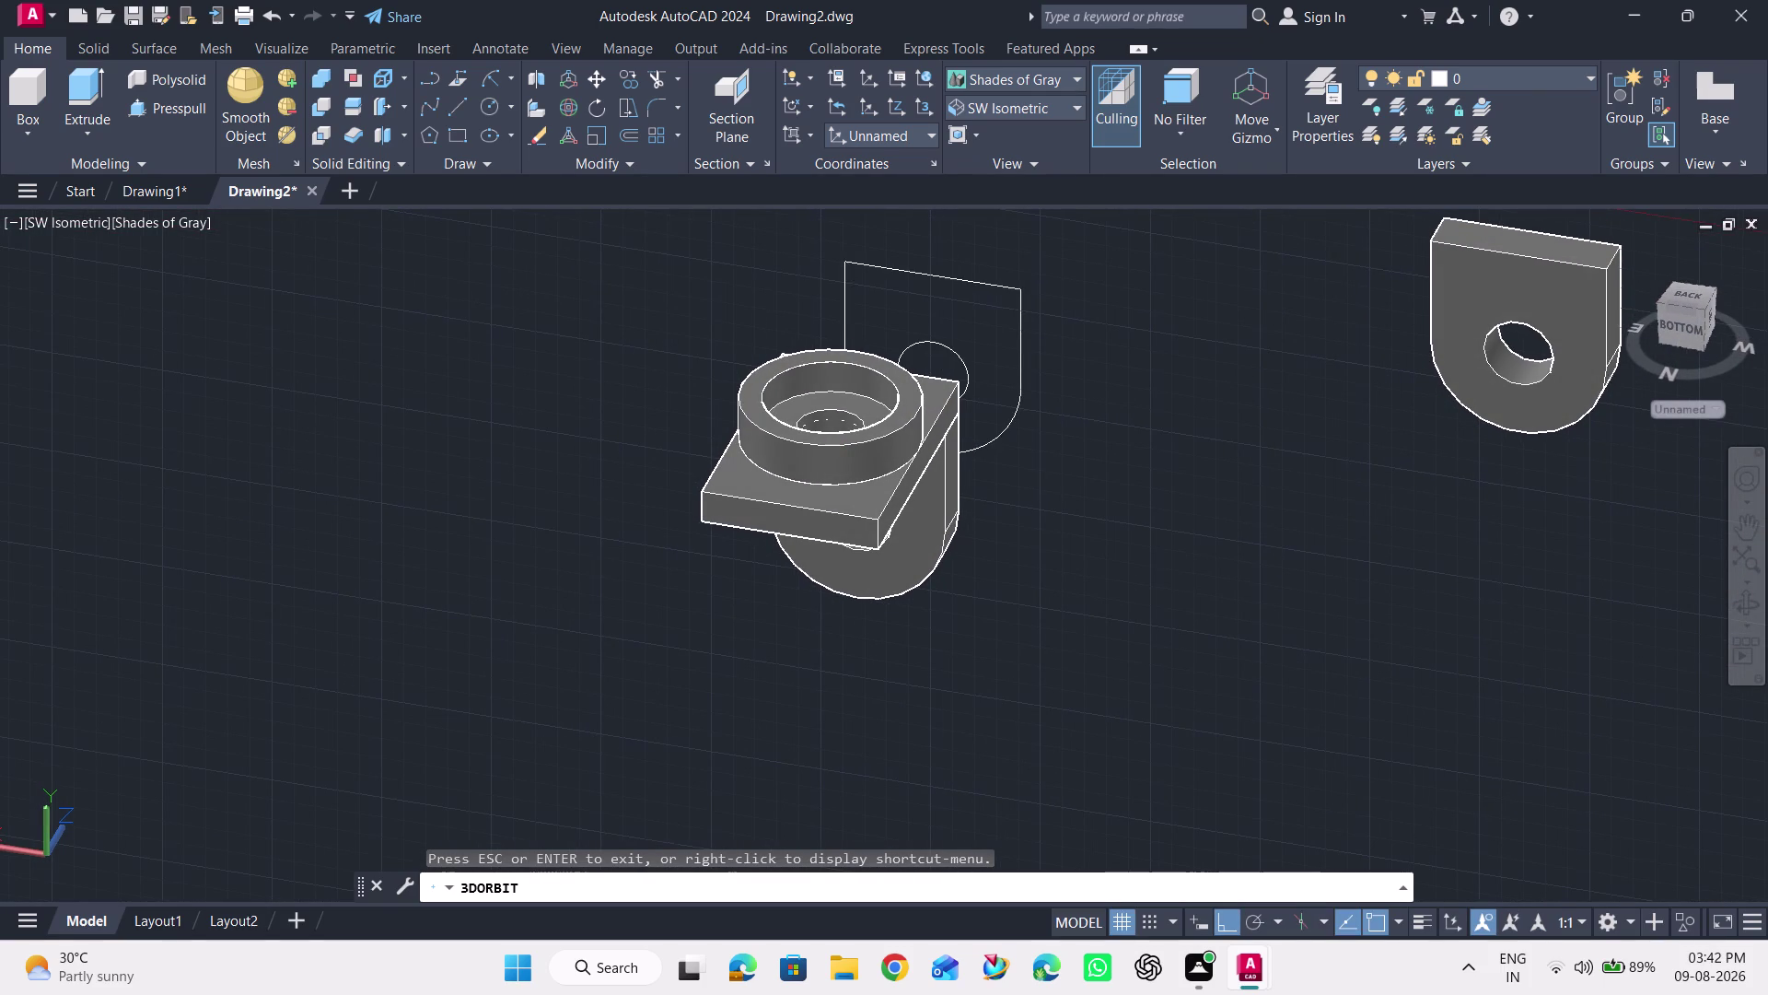
key(Escape)
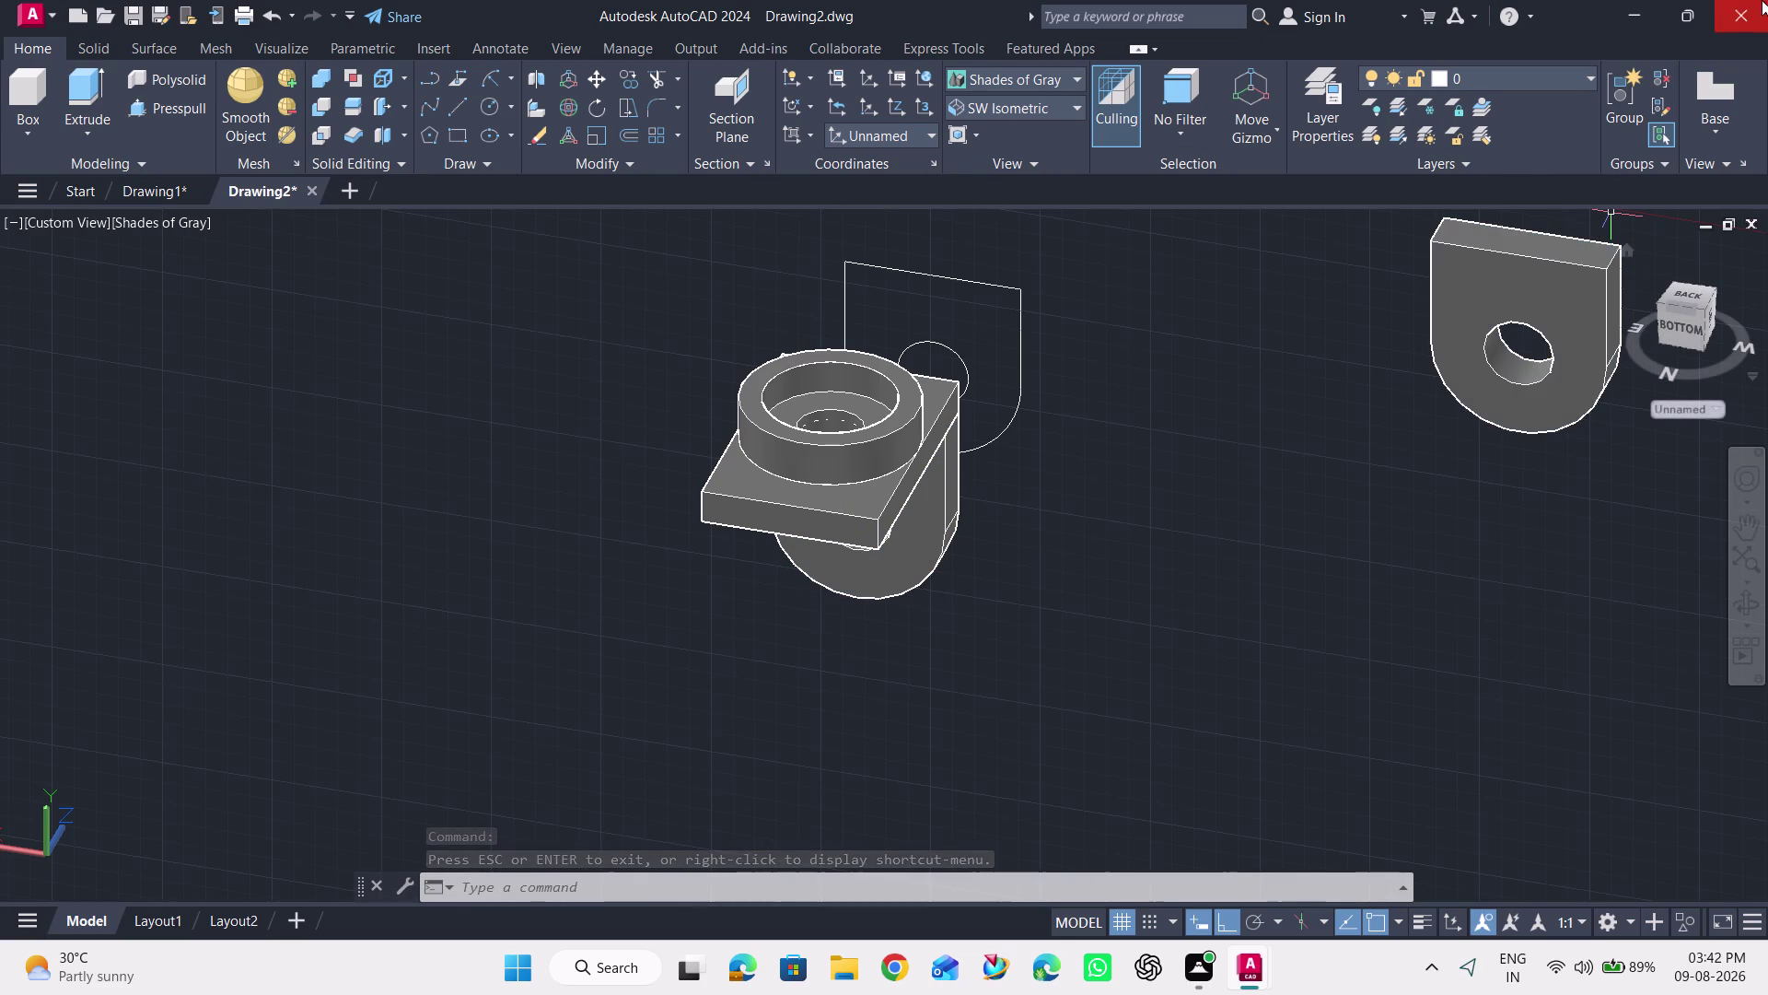
key(m)
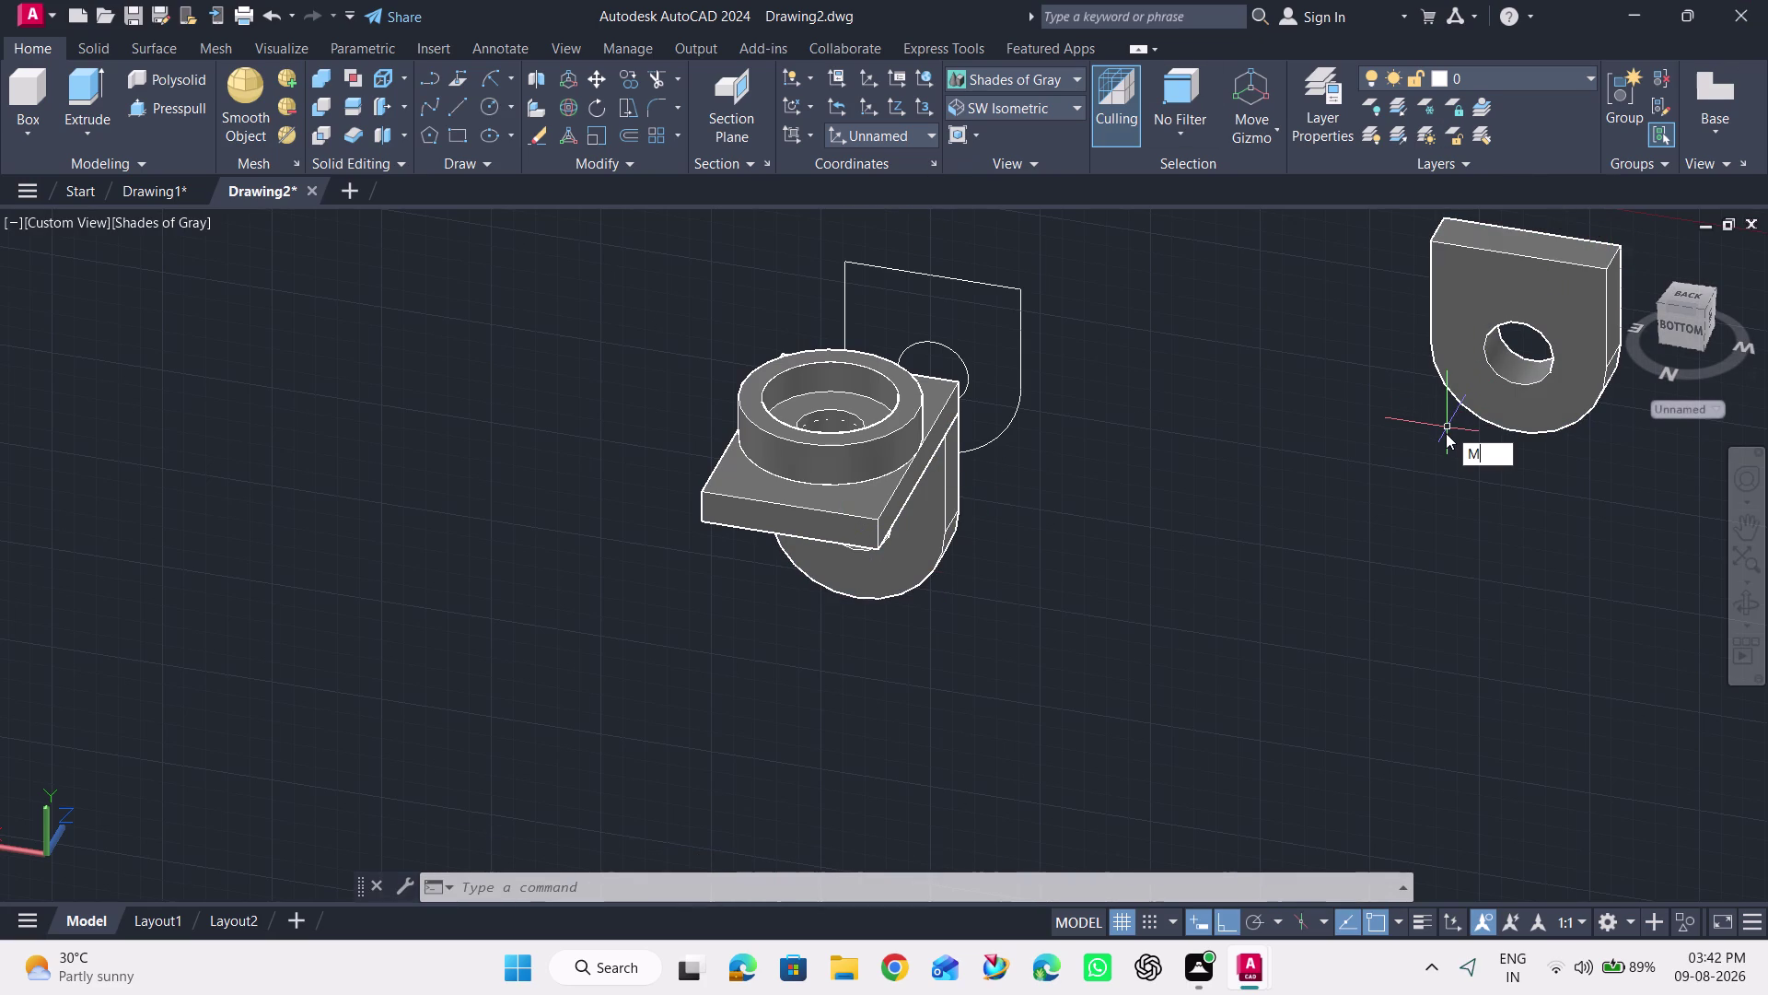
Move the second holed lug plate by its top corner onto the block's opposite corner.
key(Return)
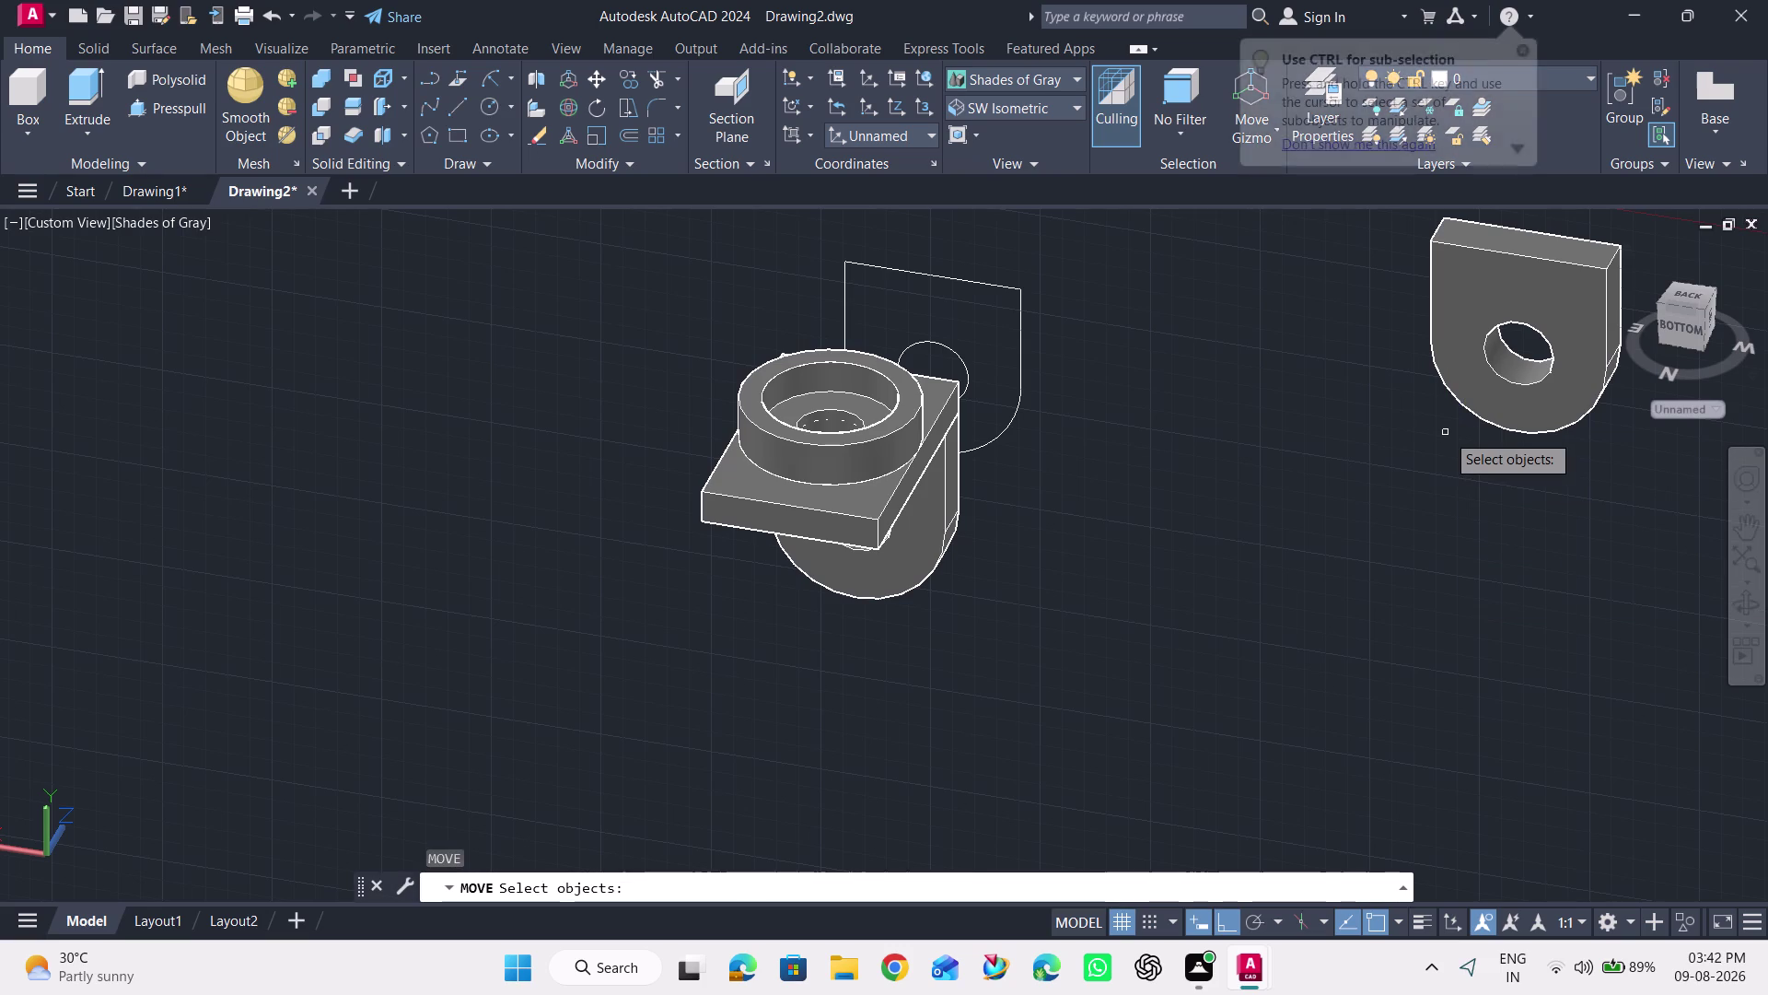
click(1539, 271)
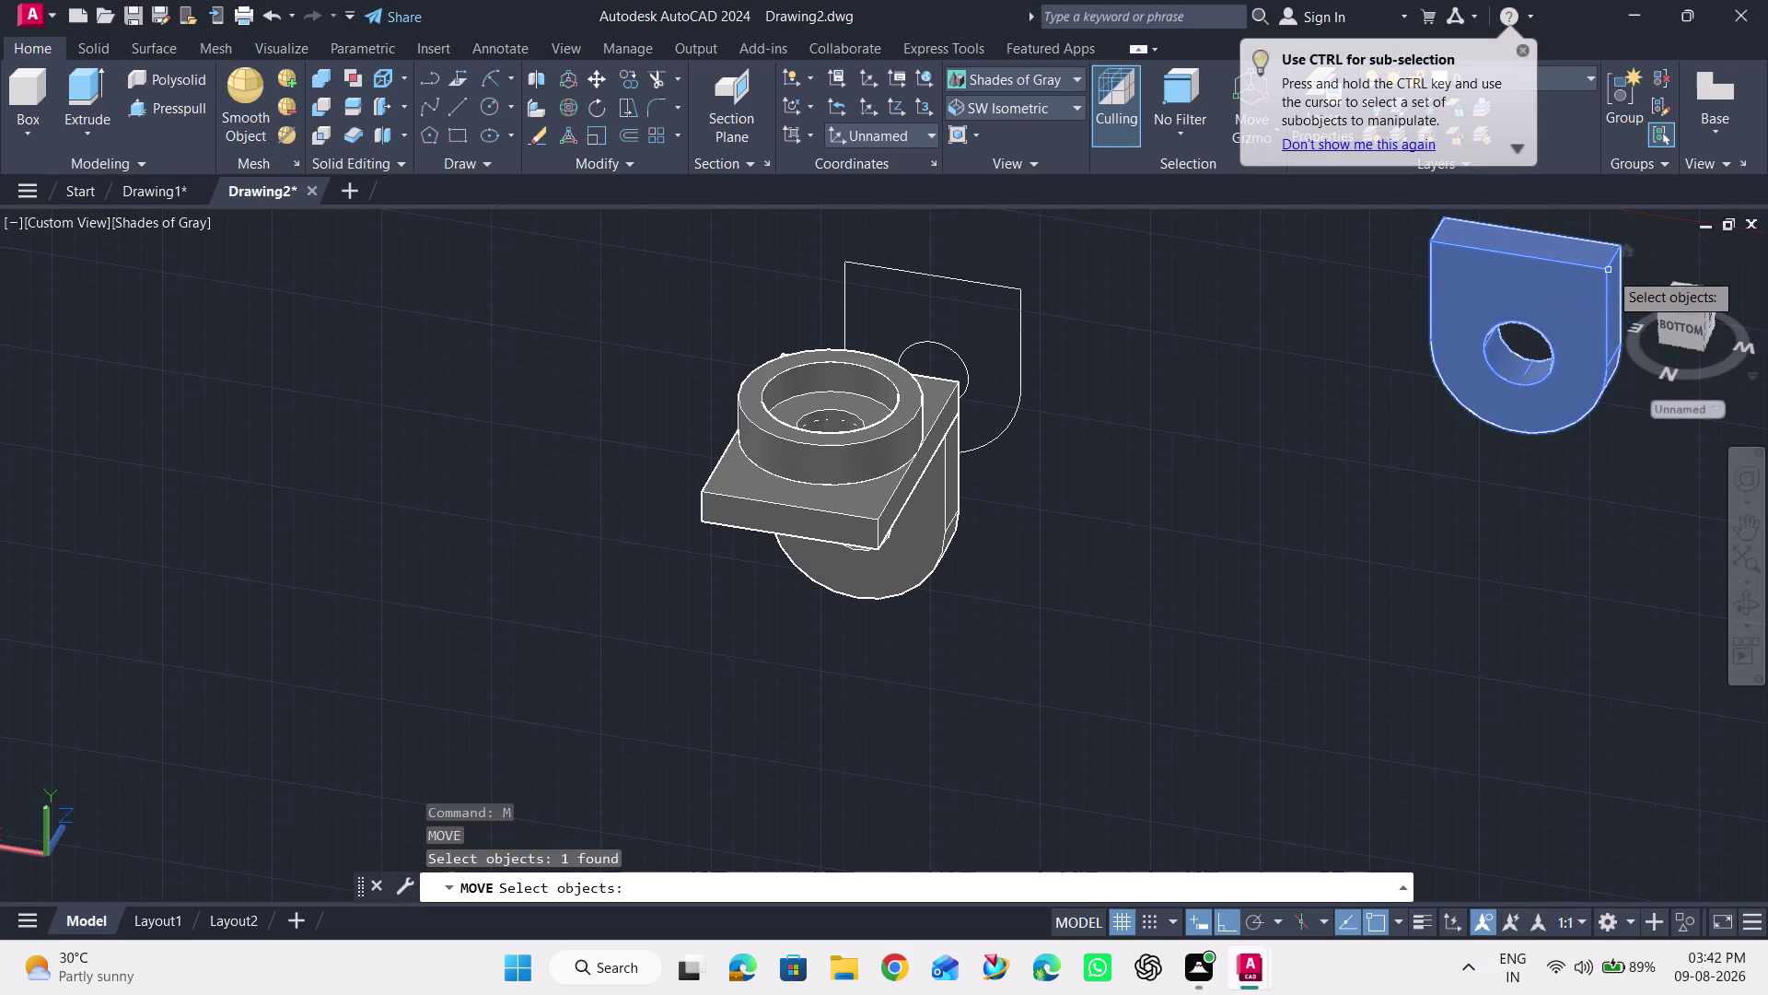
key(Return)
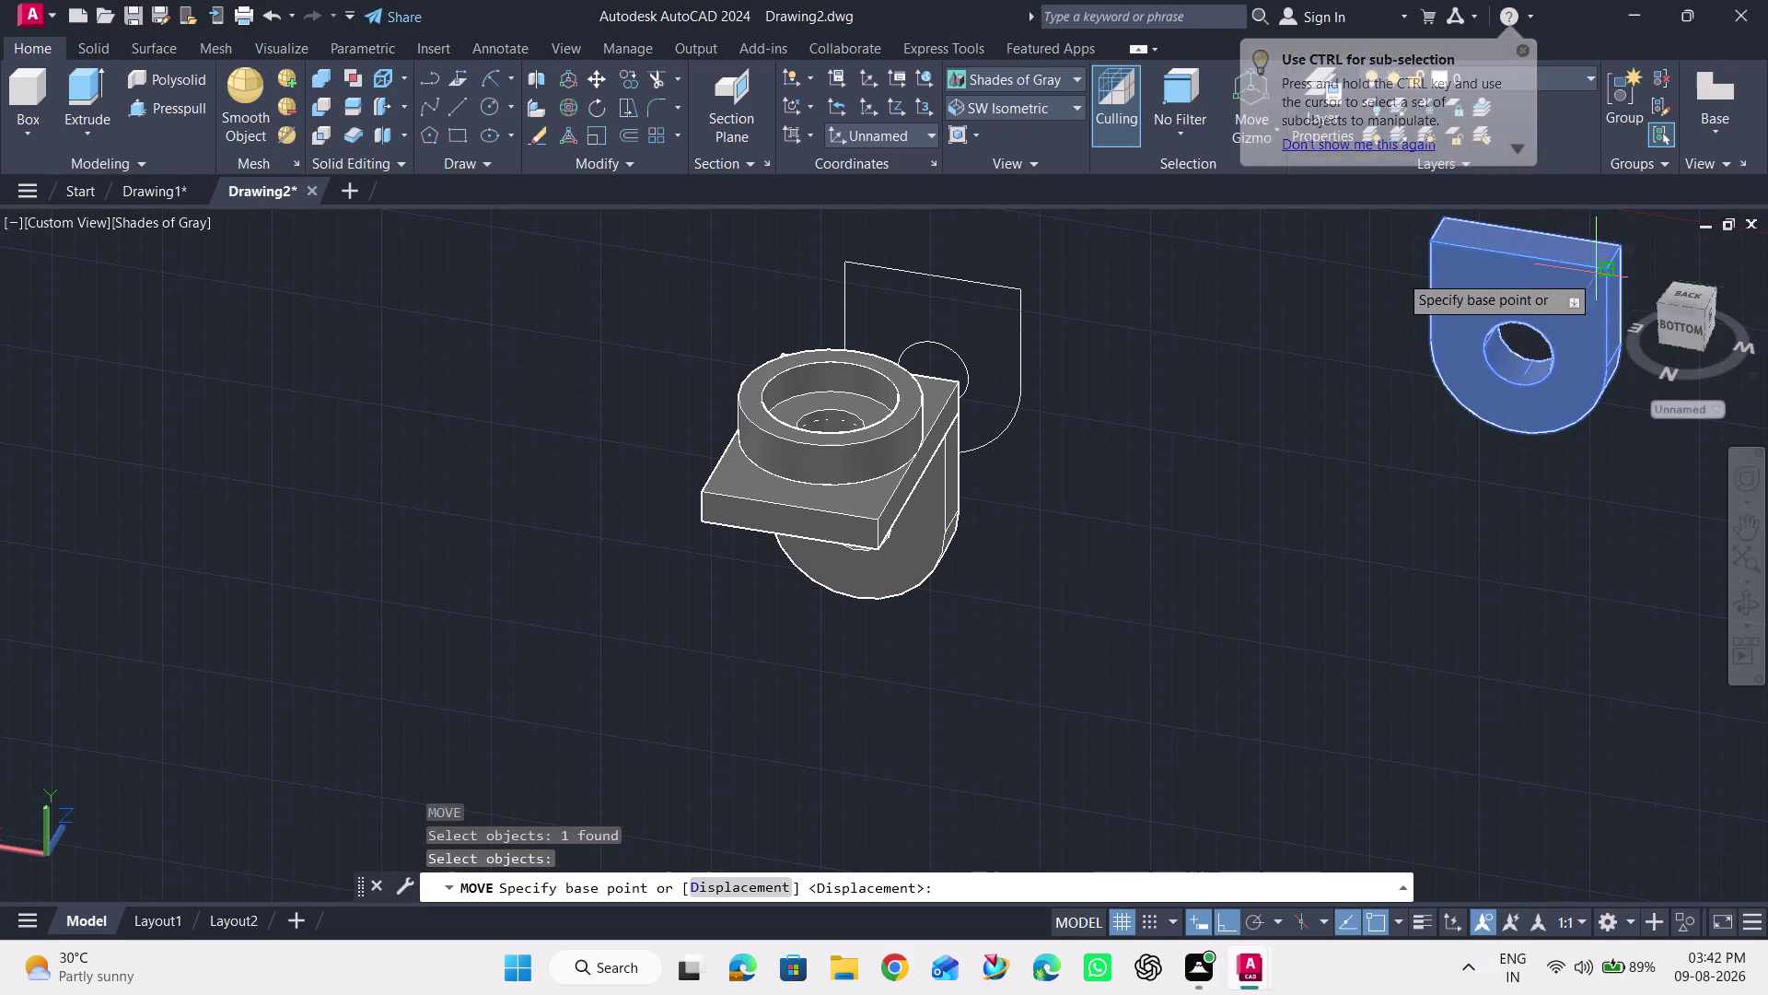
click(1600, 272)
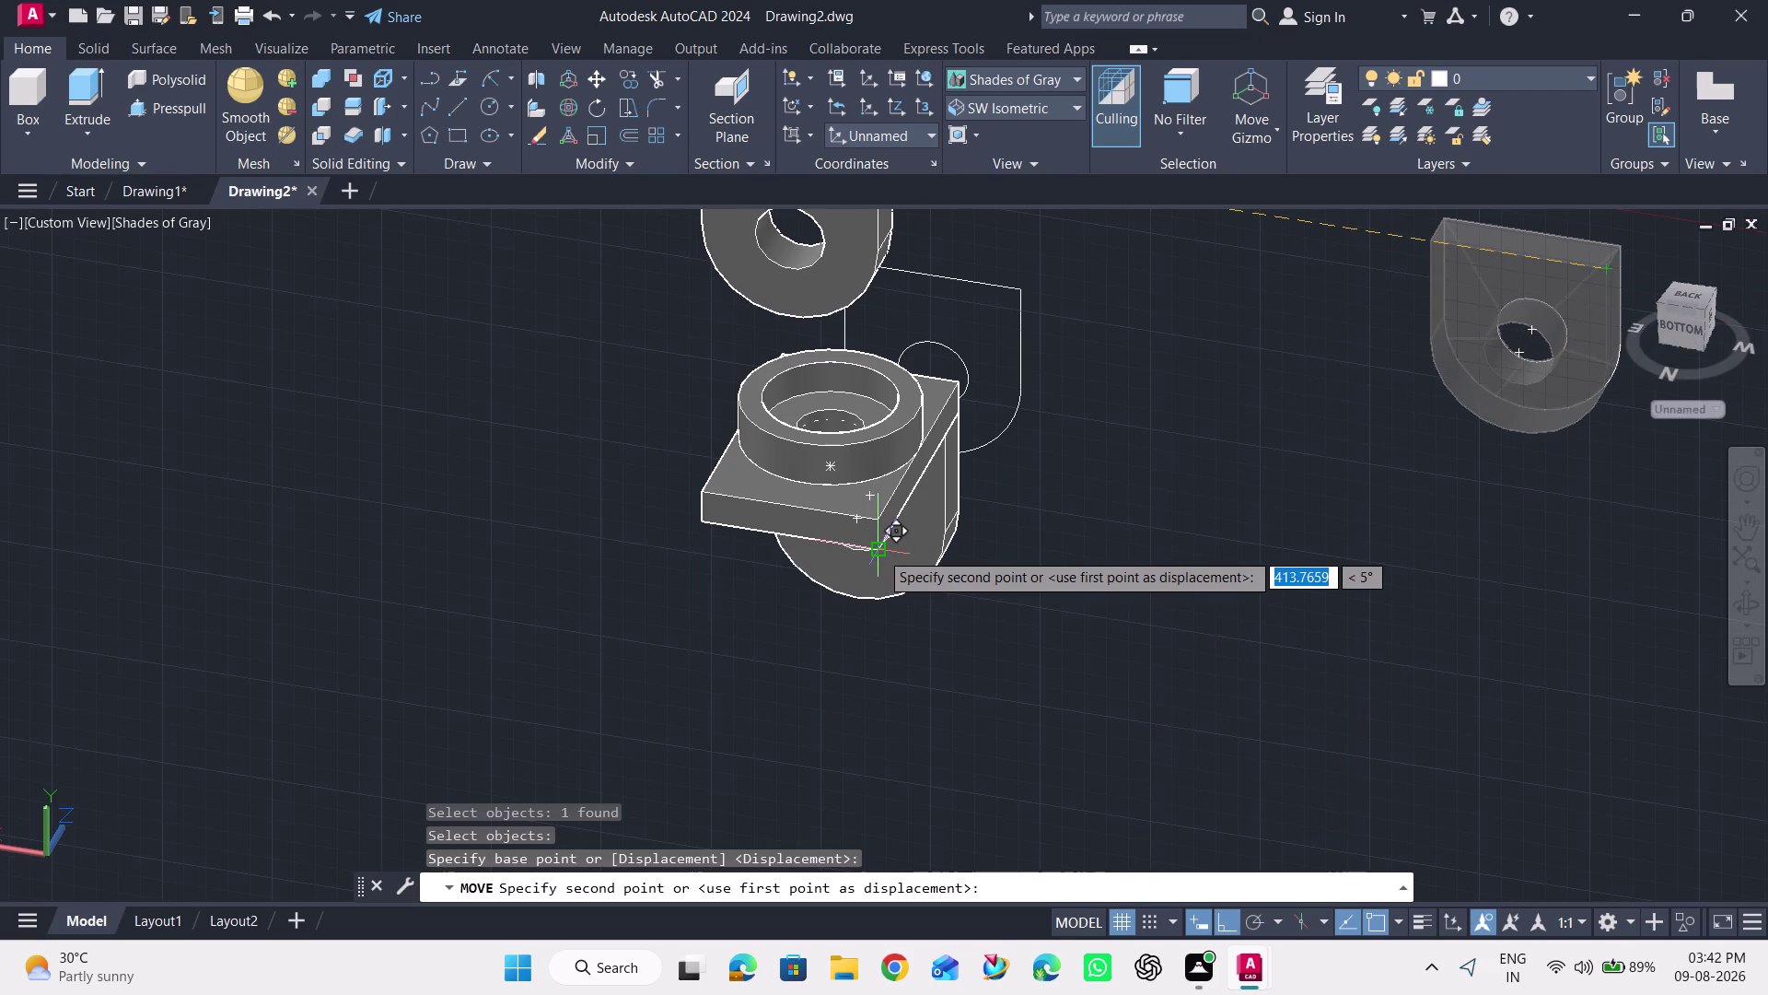
scroll(up, 3)
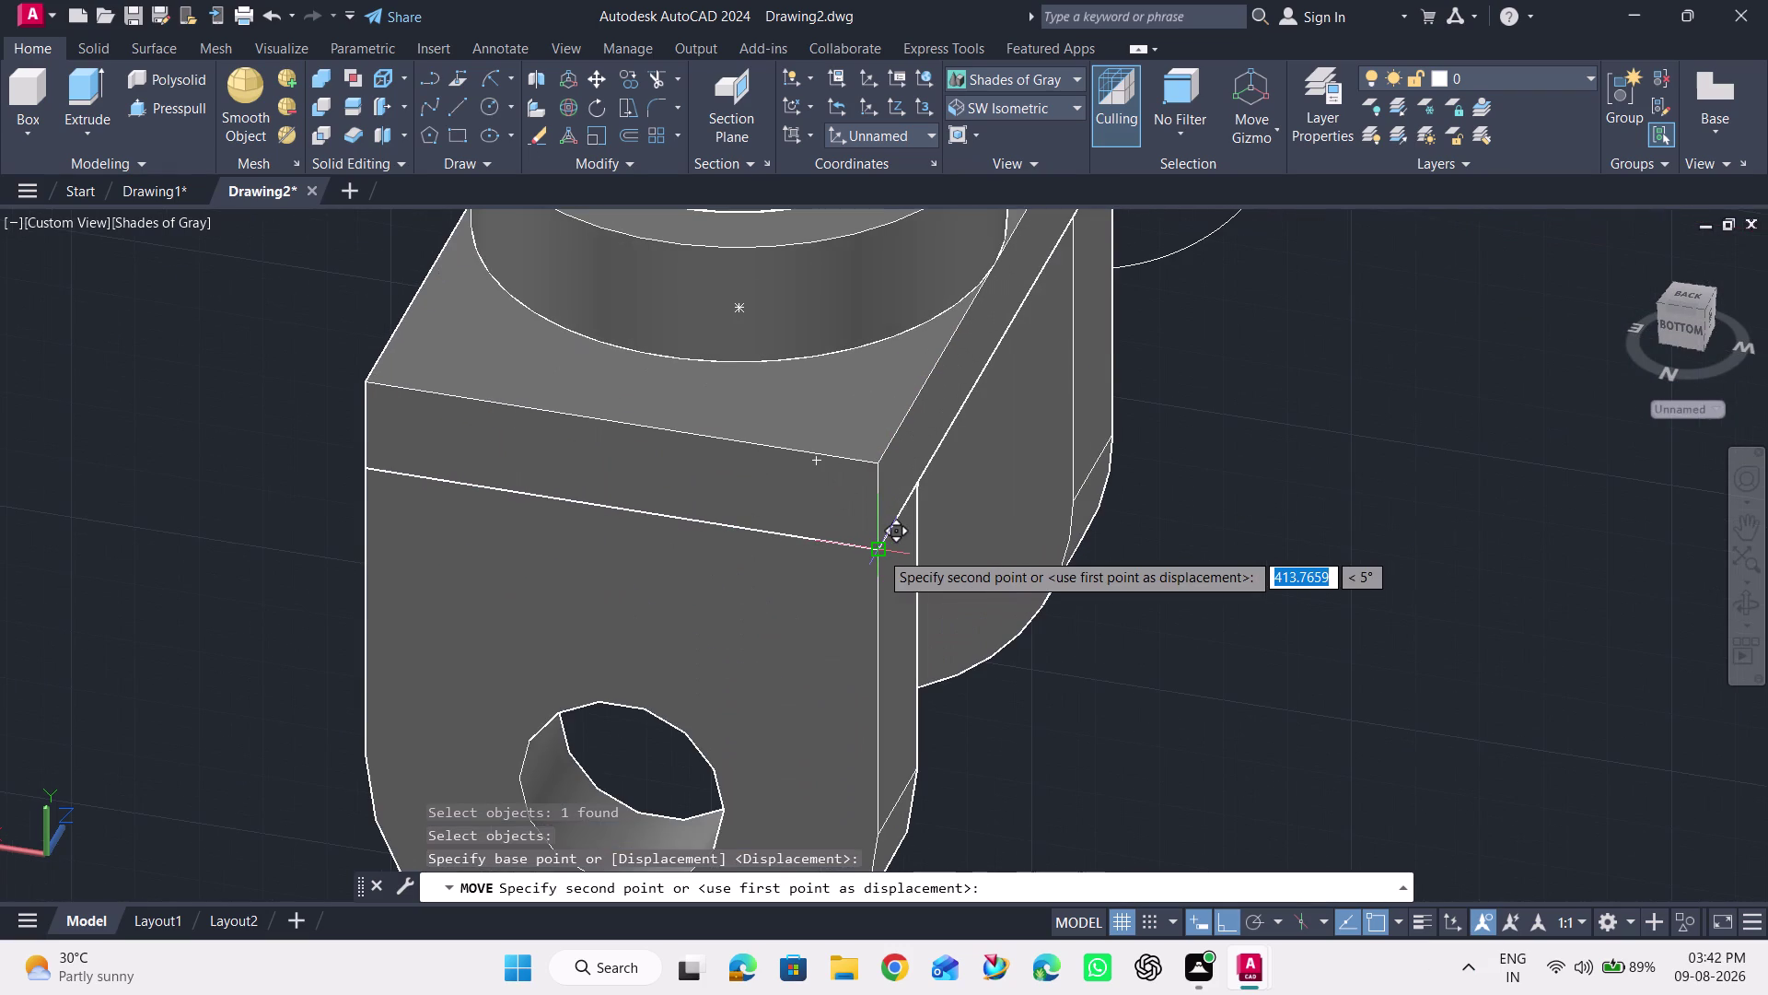
click(880, 548)
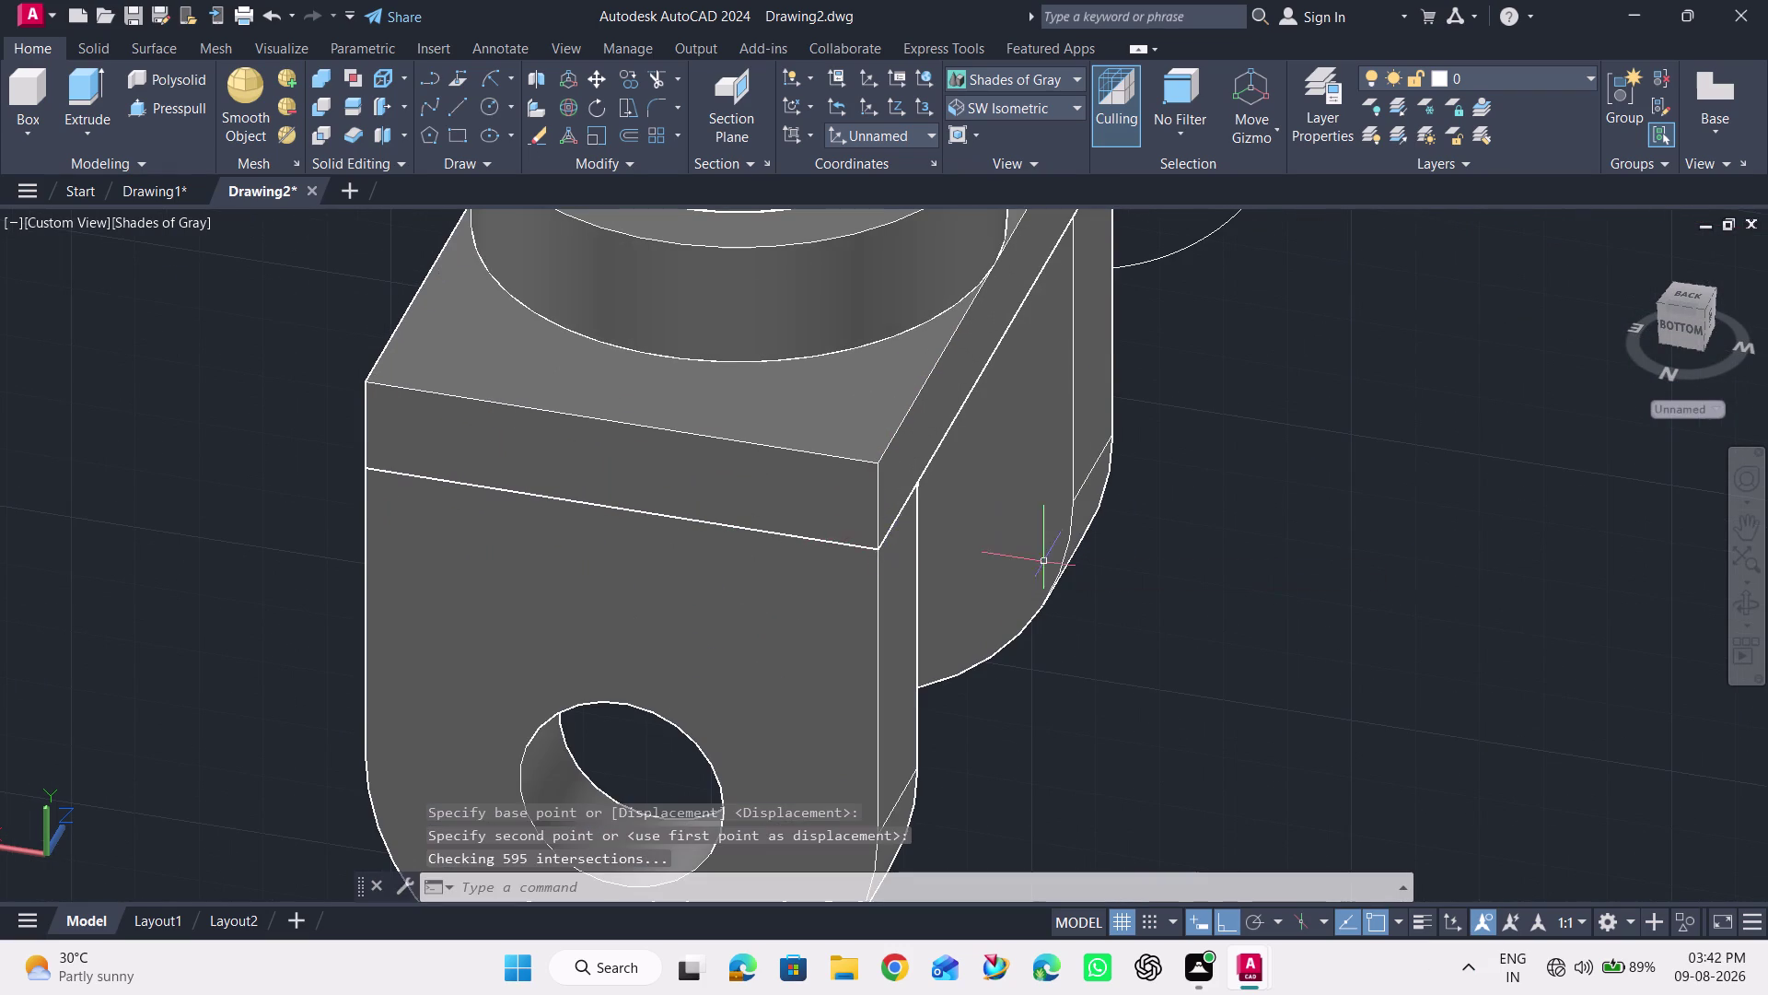
scroll(down, 3)
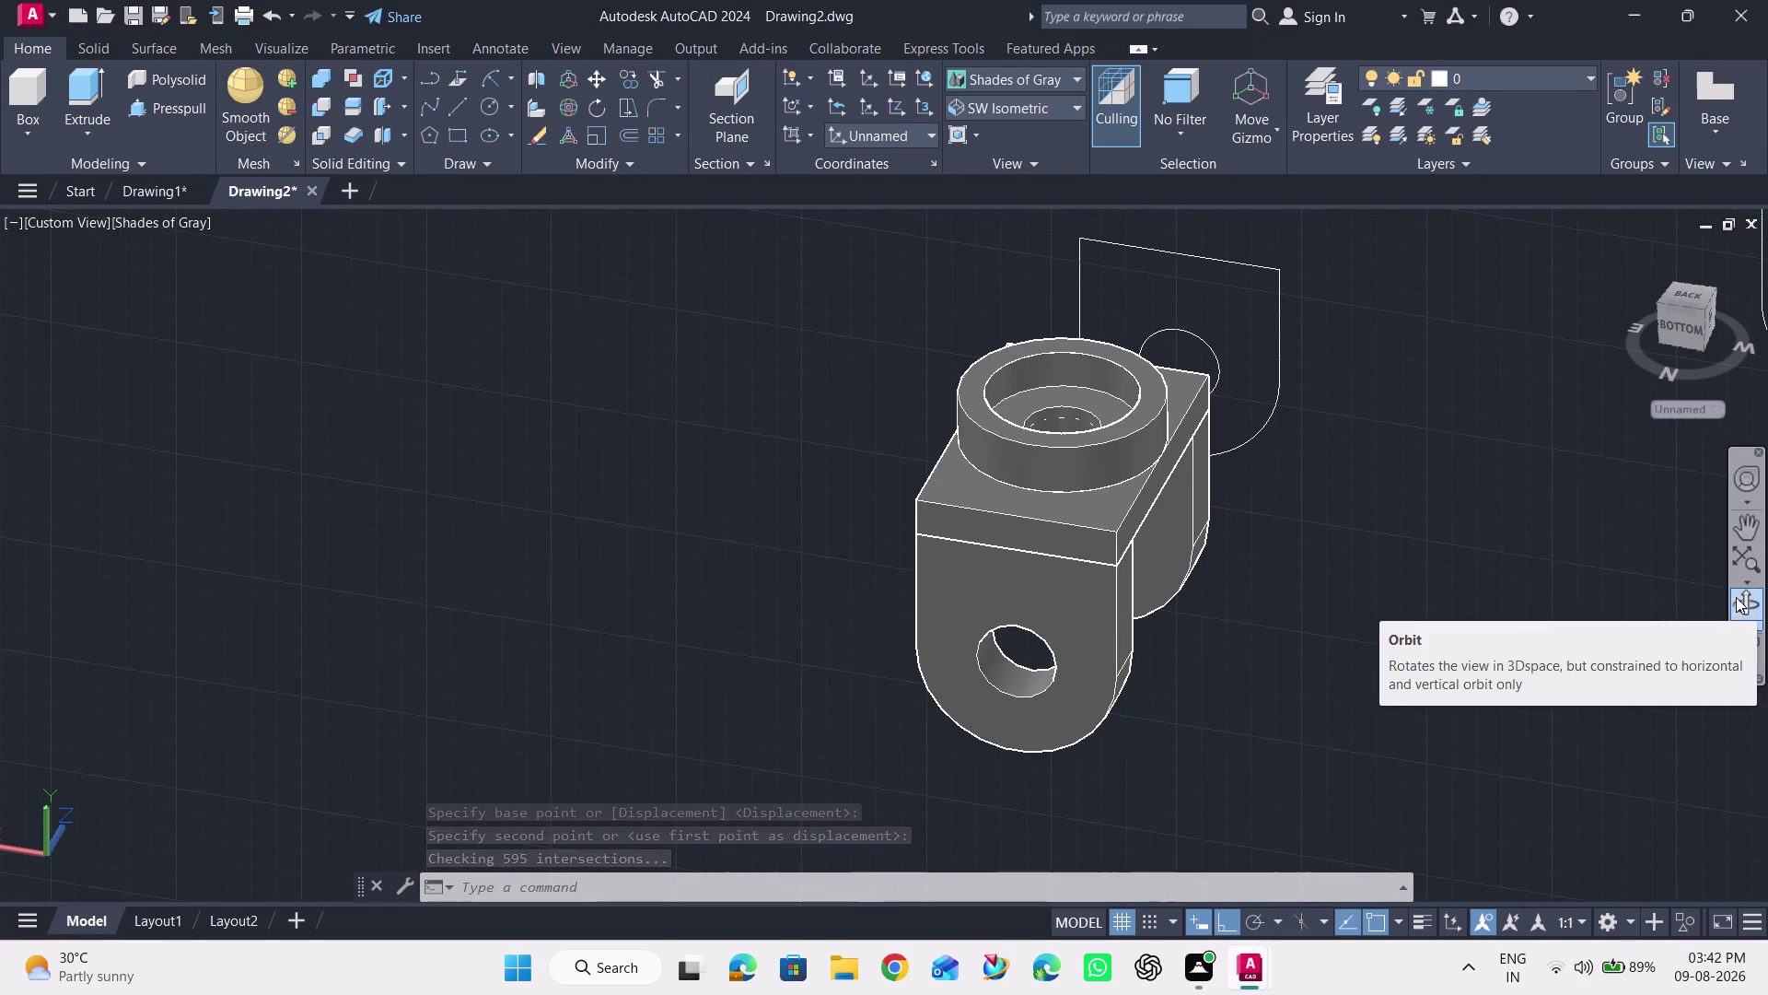
click(1736, 600)
Orbit the view to see the bracket and leftover outlines from below.
drag(1400, 519, 1184, 514)
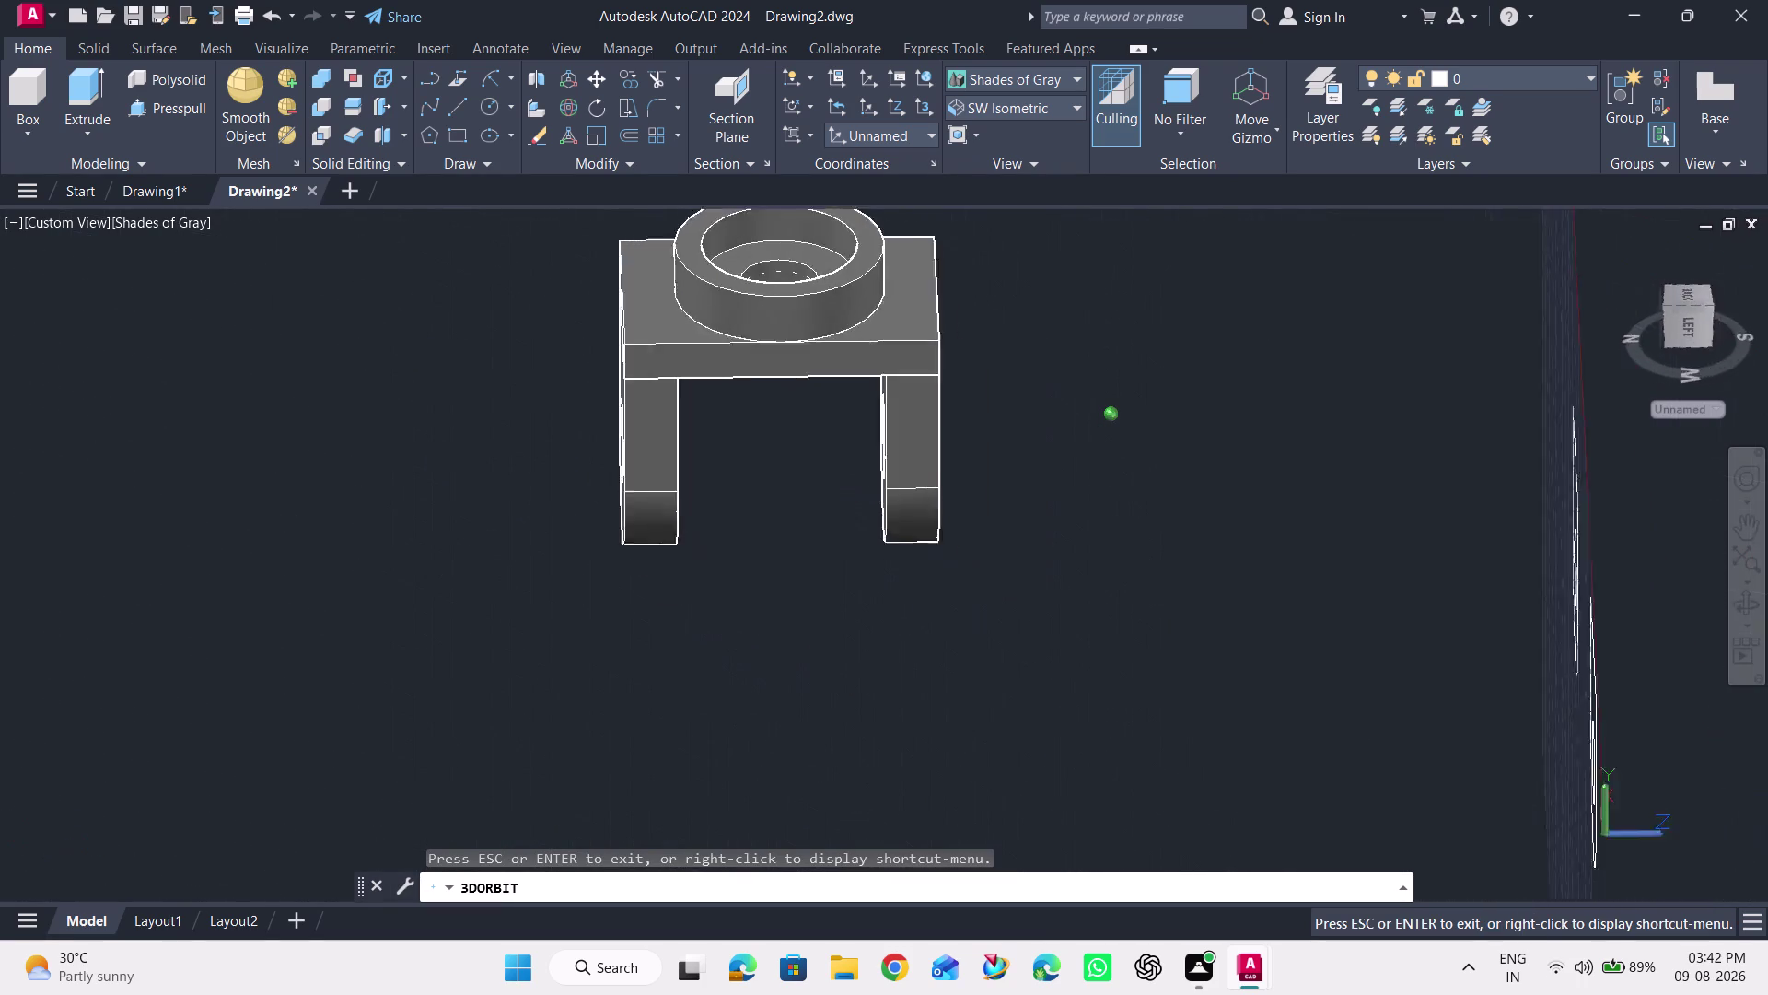
drag(1184, 514, 1073, 510)
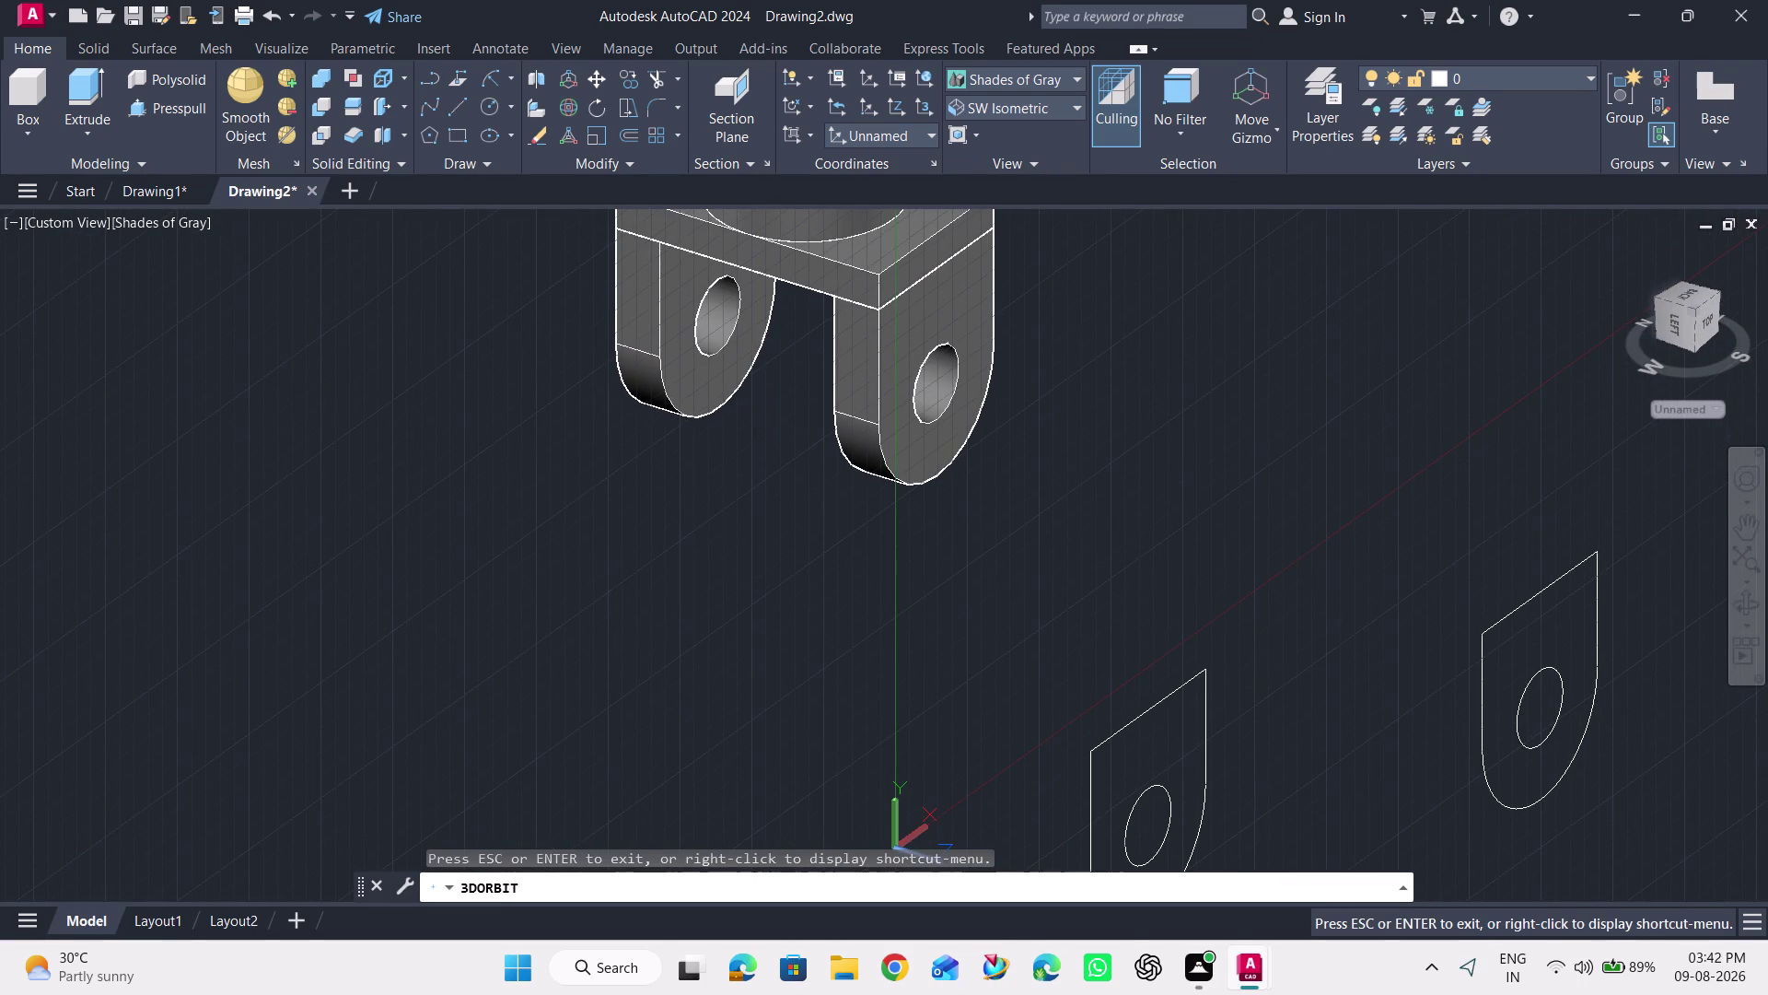
key(Escape)
drag(981, 623, 992, 646)
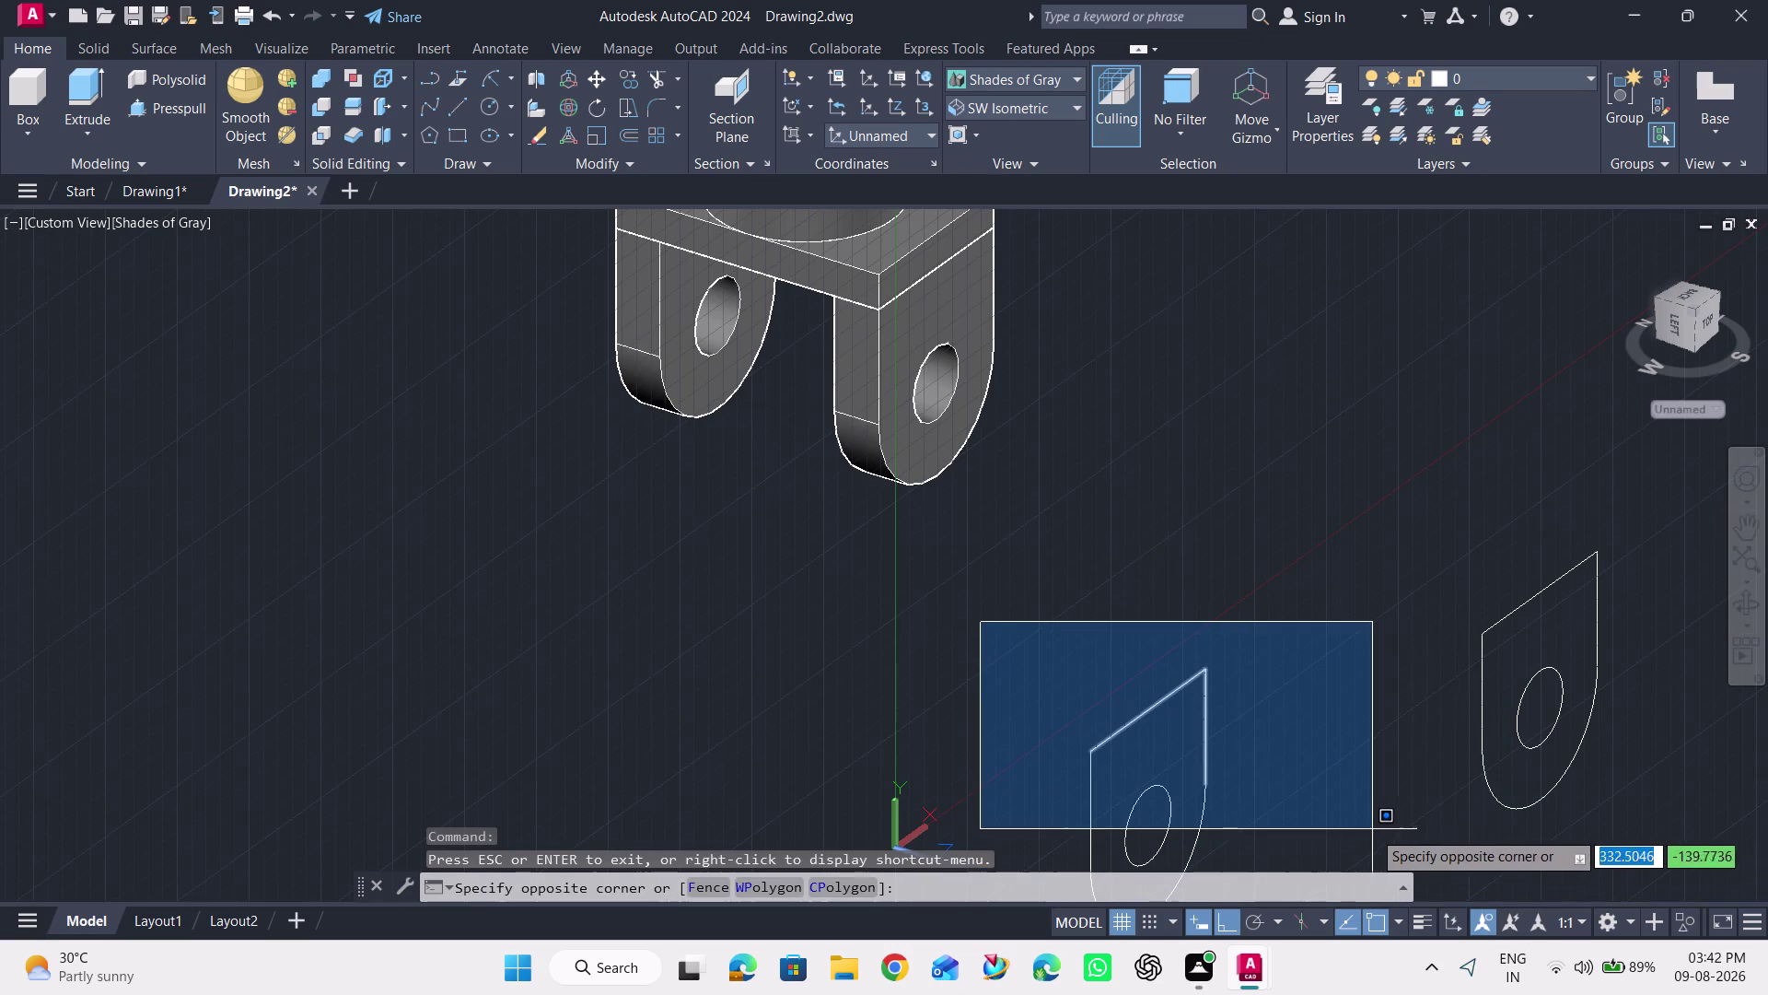
key(Escape)
Erase the nearer wireframe lug outline and select the remaining one.
click(1286, 703)
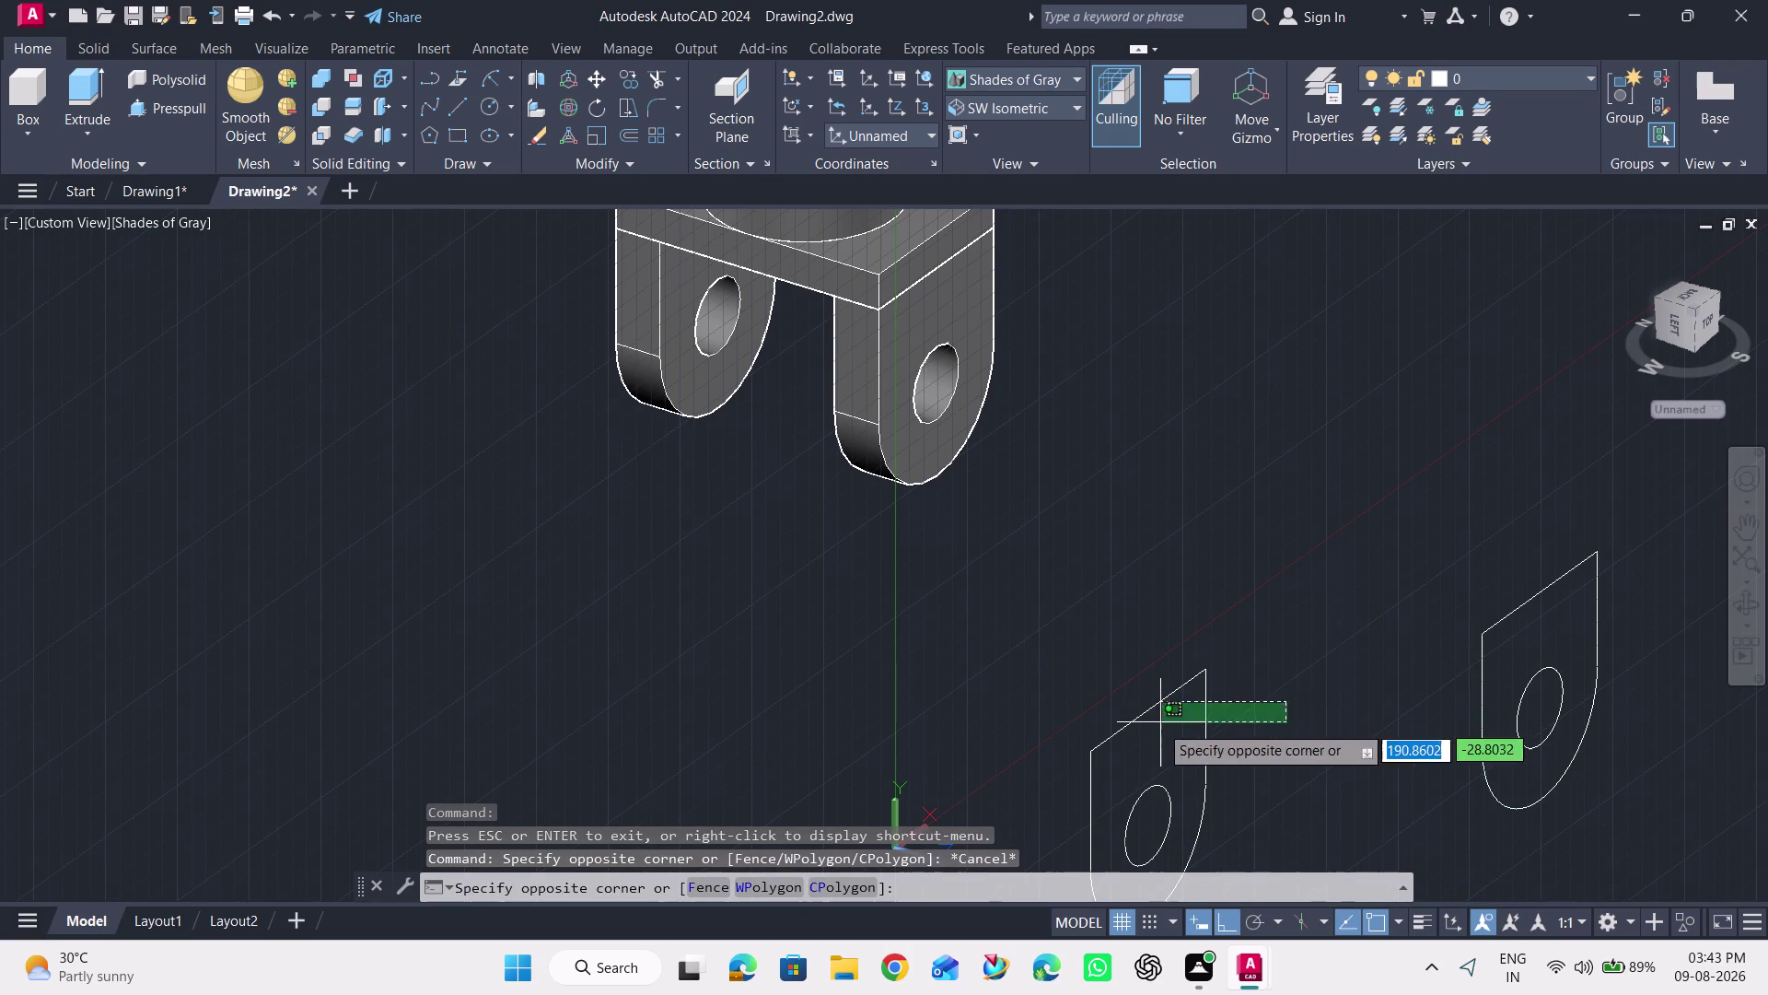
click(1021, 826)
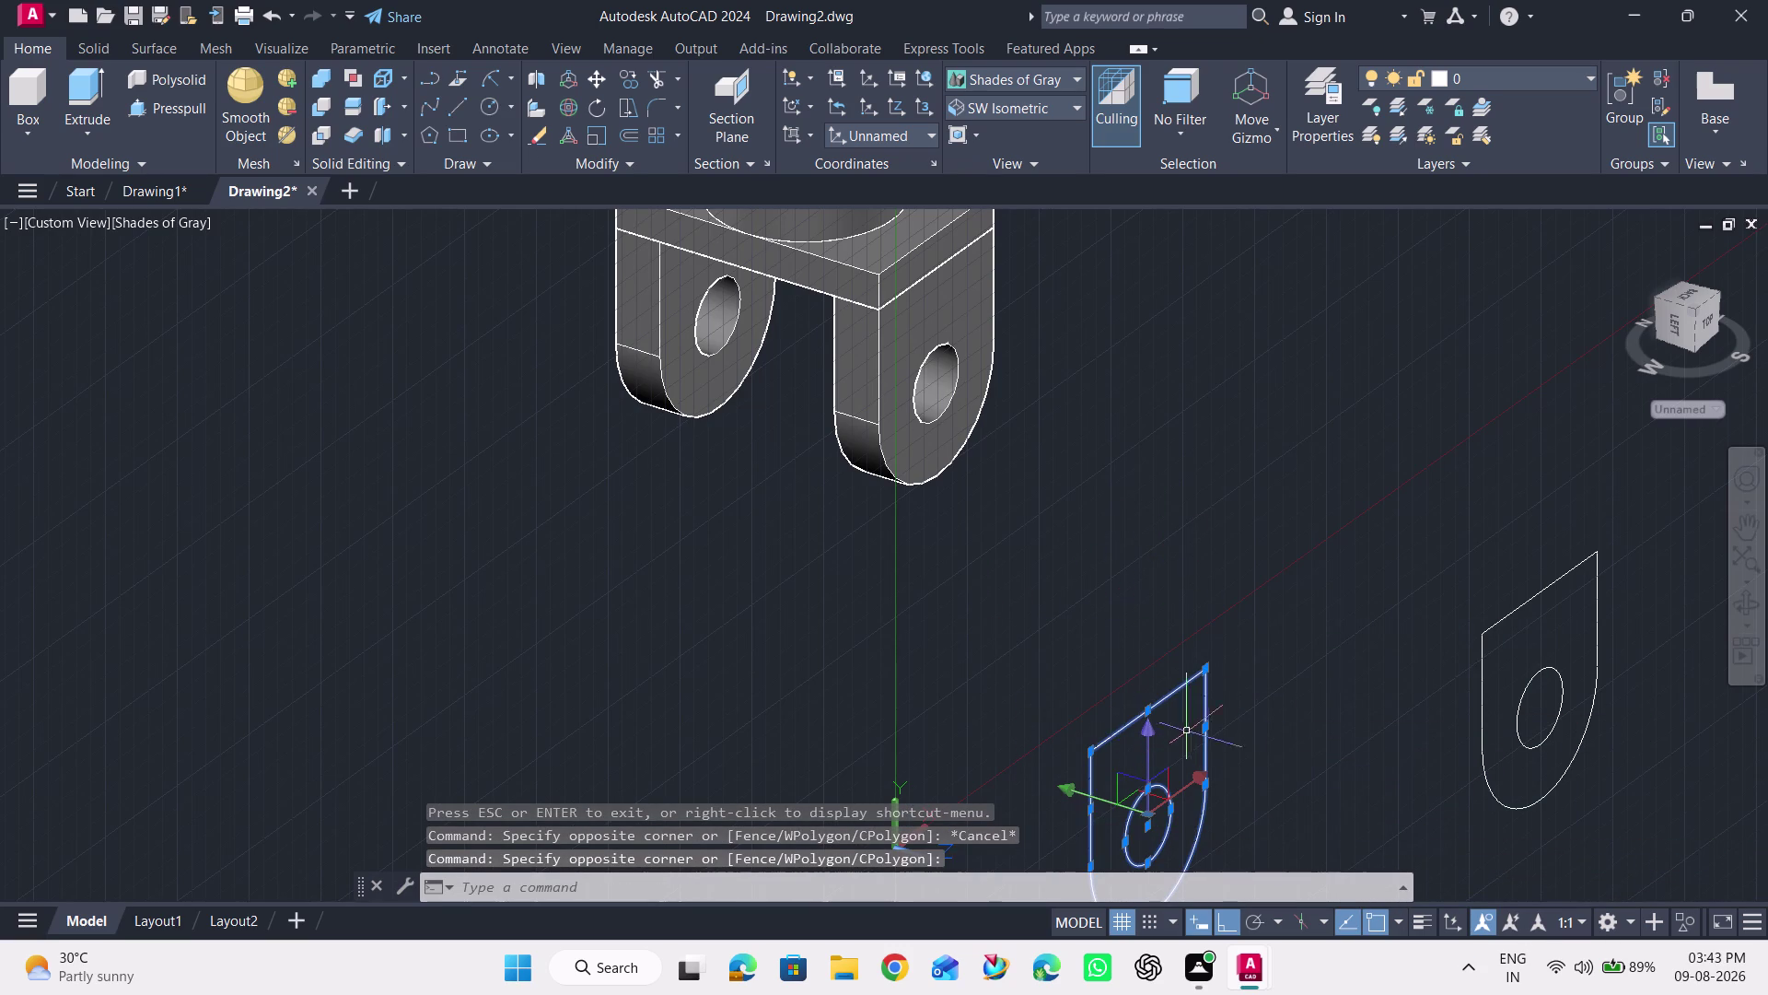
scroll(down, 3)
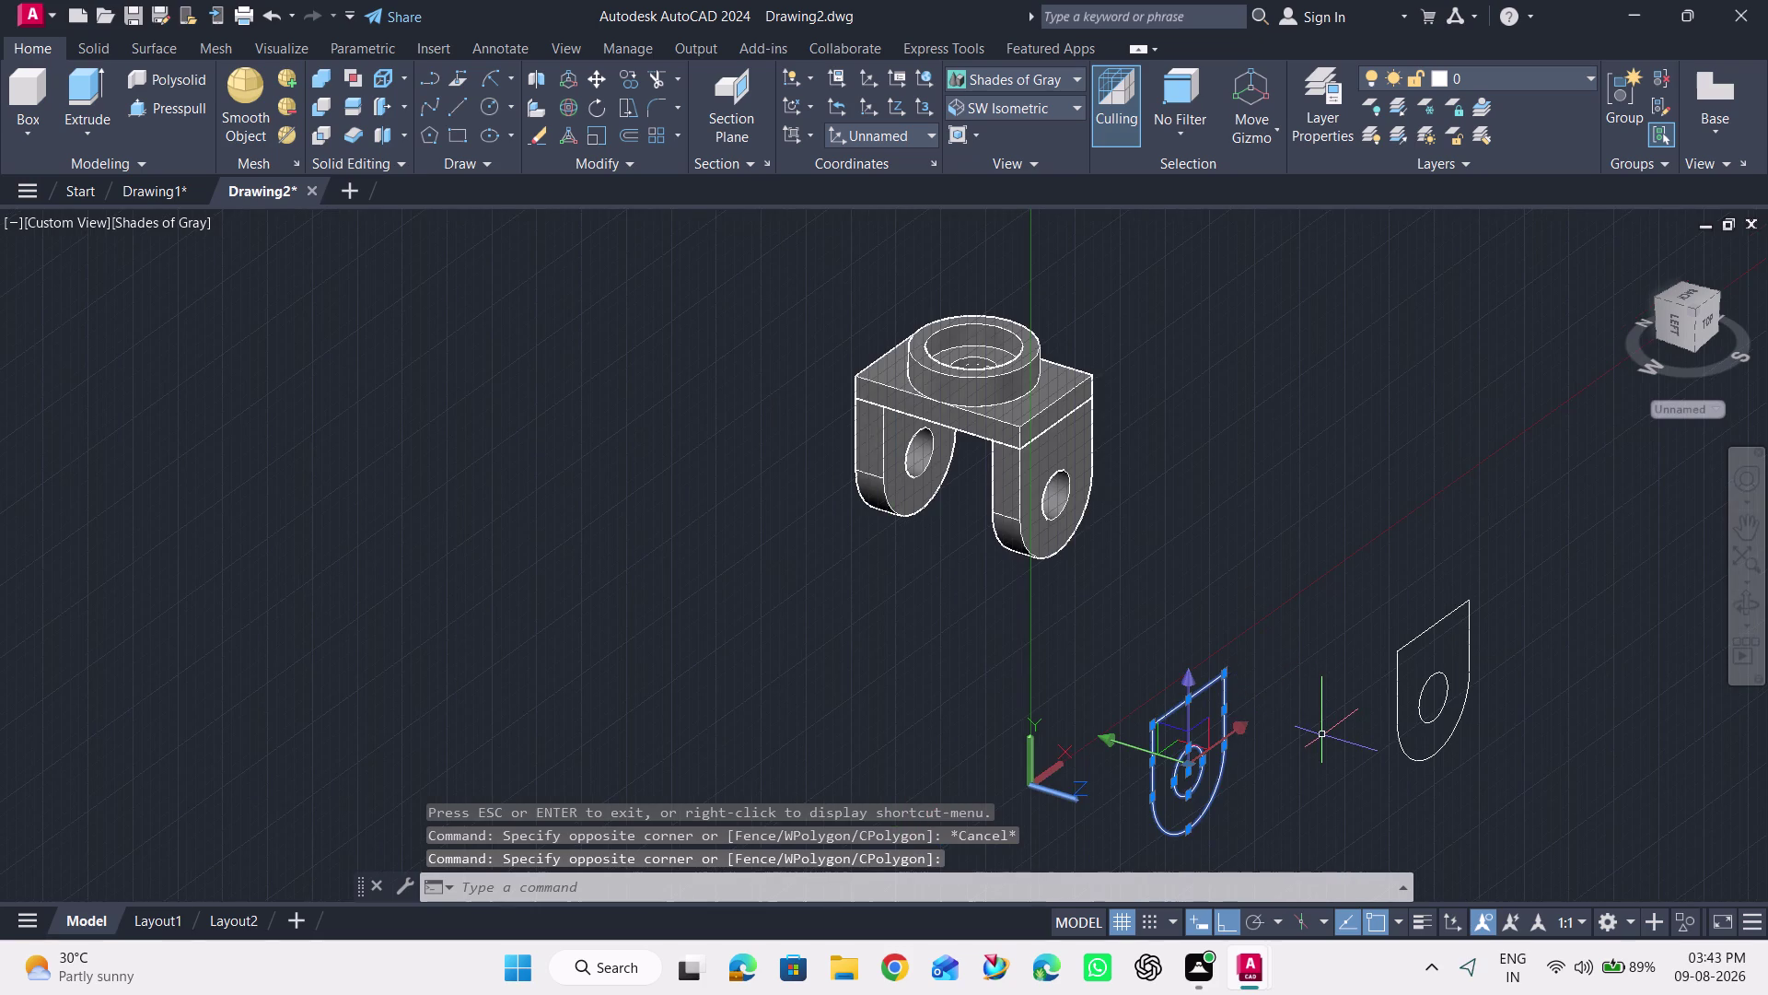
key(Delete)
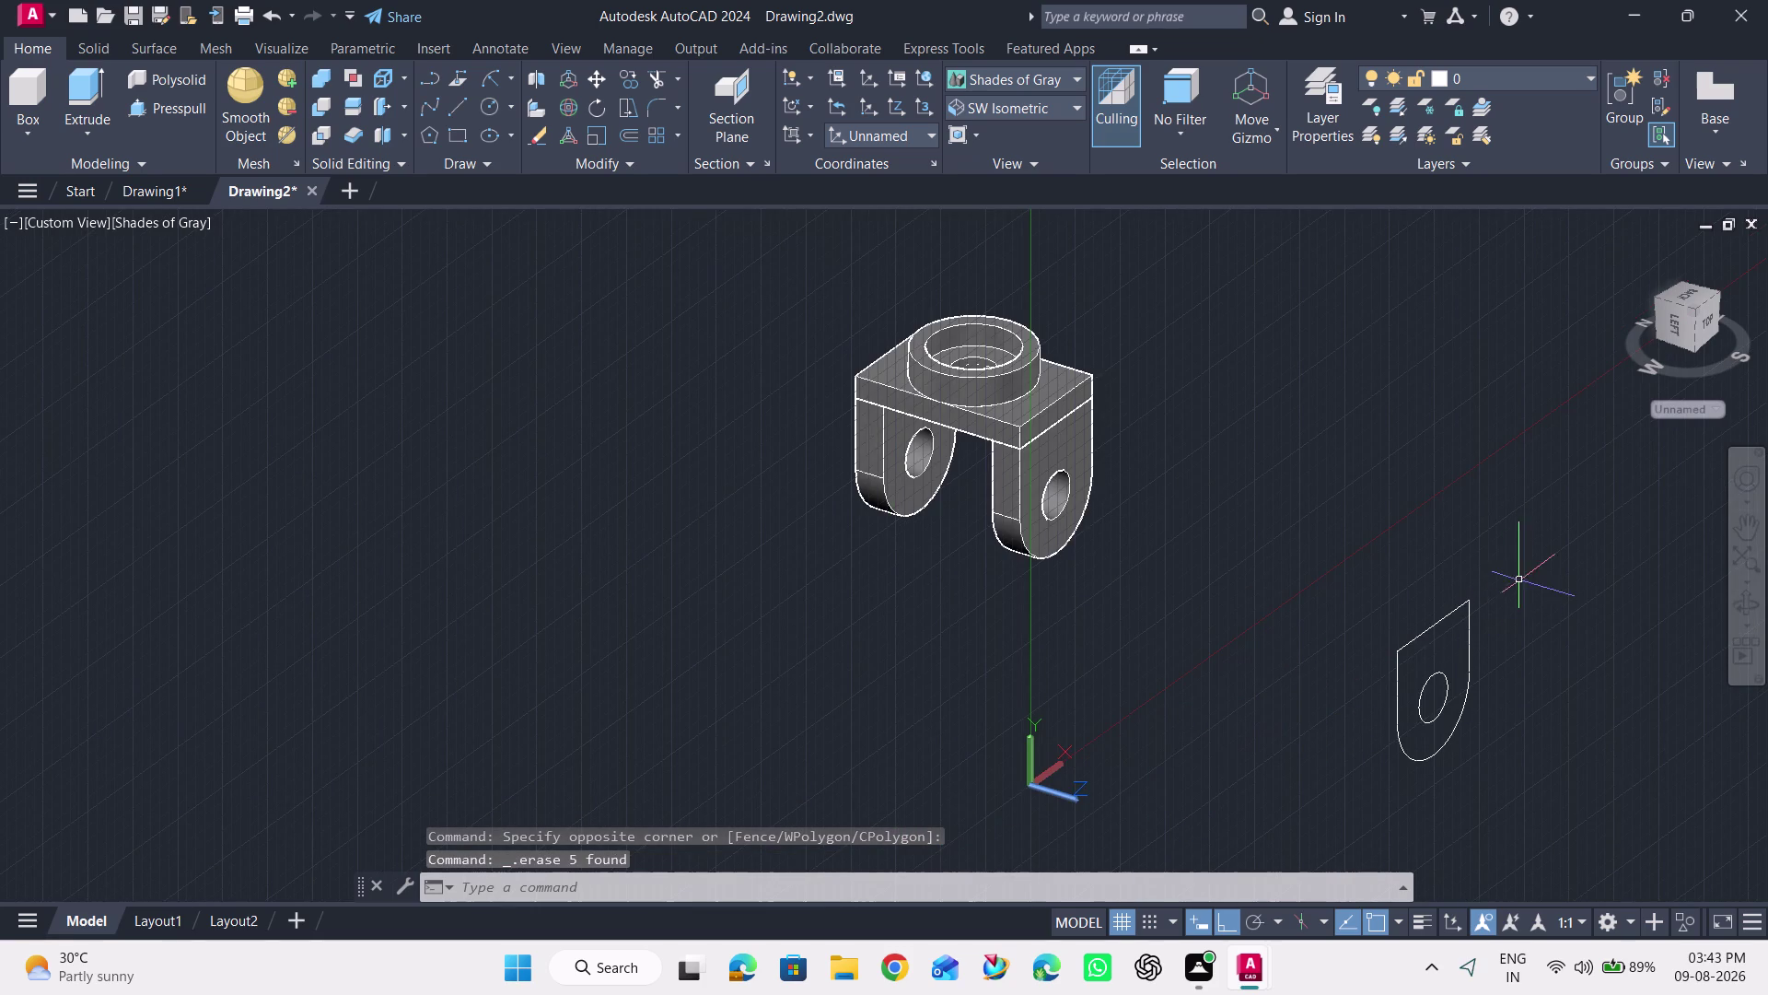
click(1521, 575)
click(1371, 776)
Erase the last wireframe outline, zoom to the bracket, and open Save Drawing As.
key(Delete)
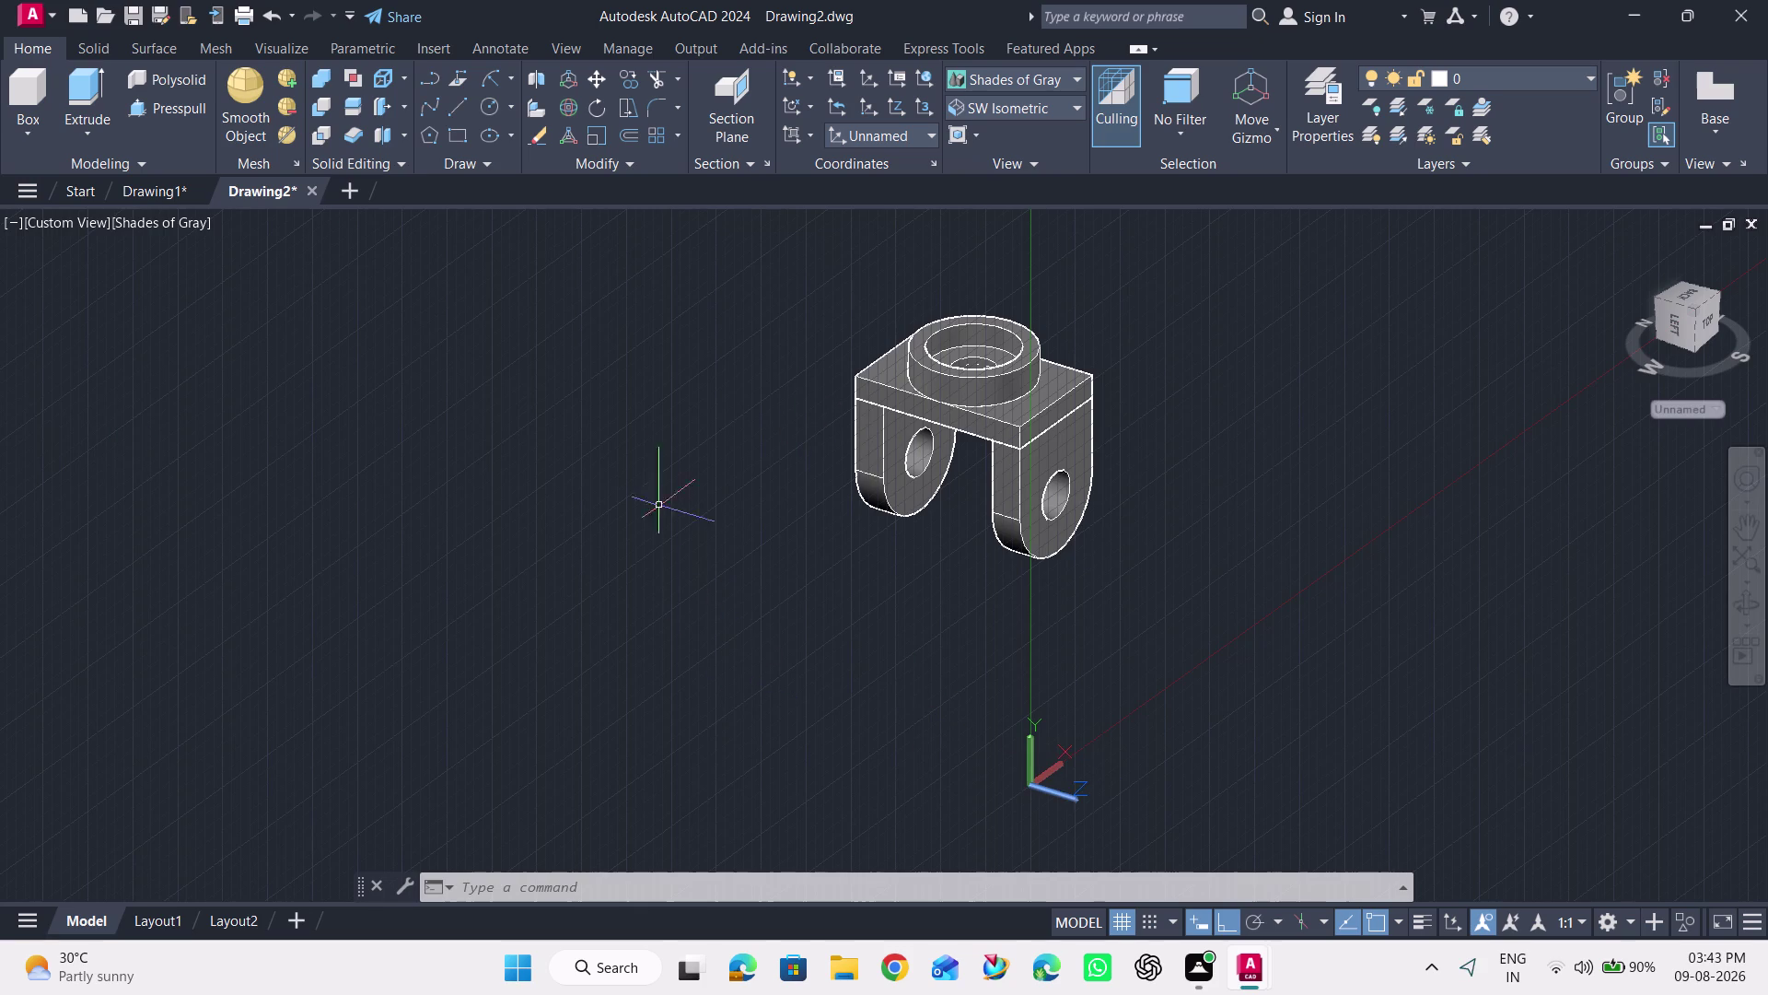
scroll(down, 3)
scroll(up, 3)
scroll(up, 3)
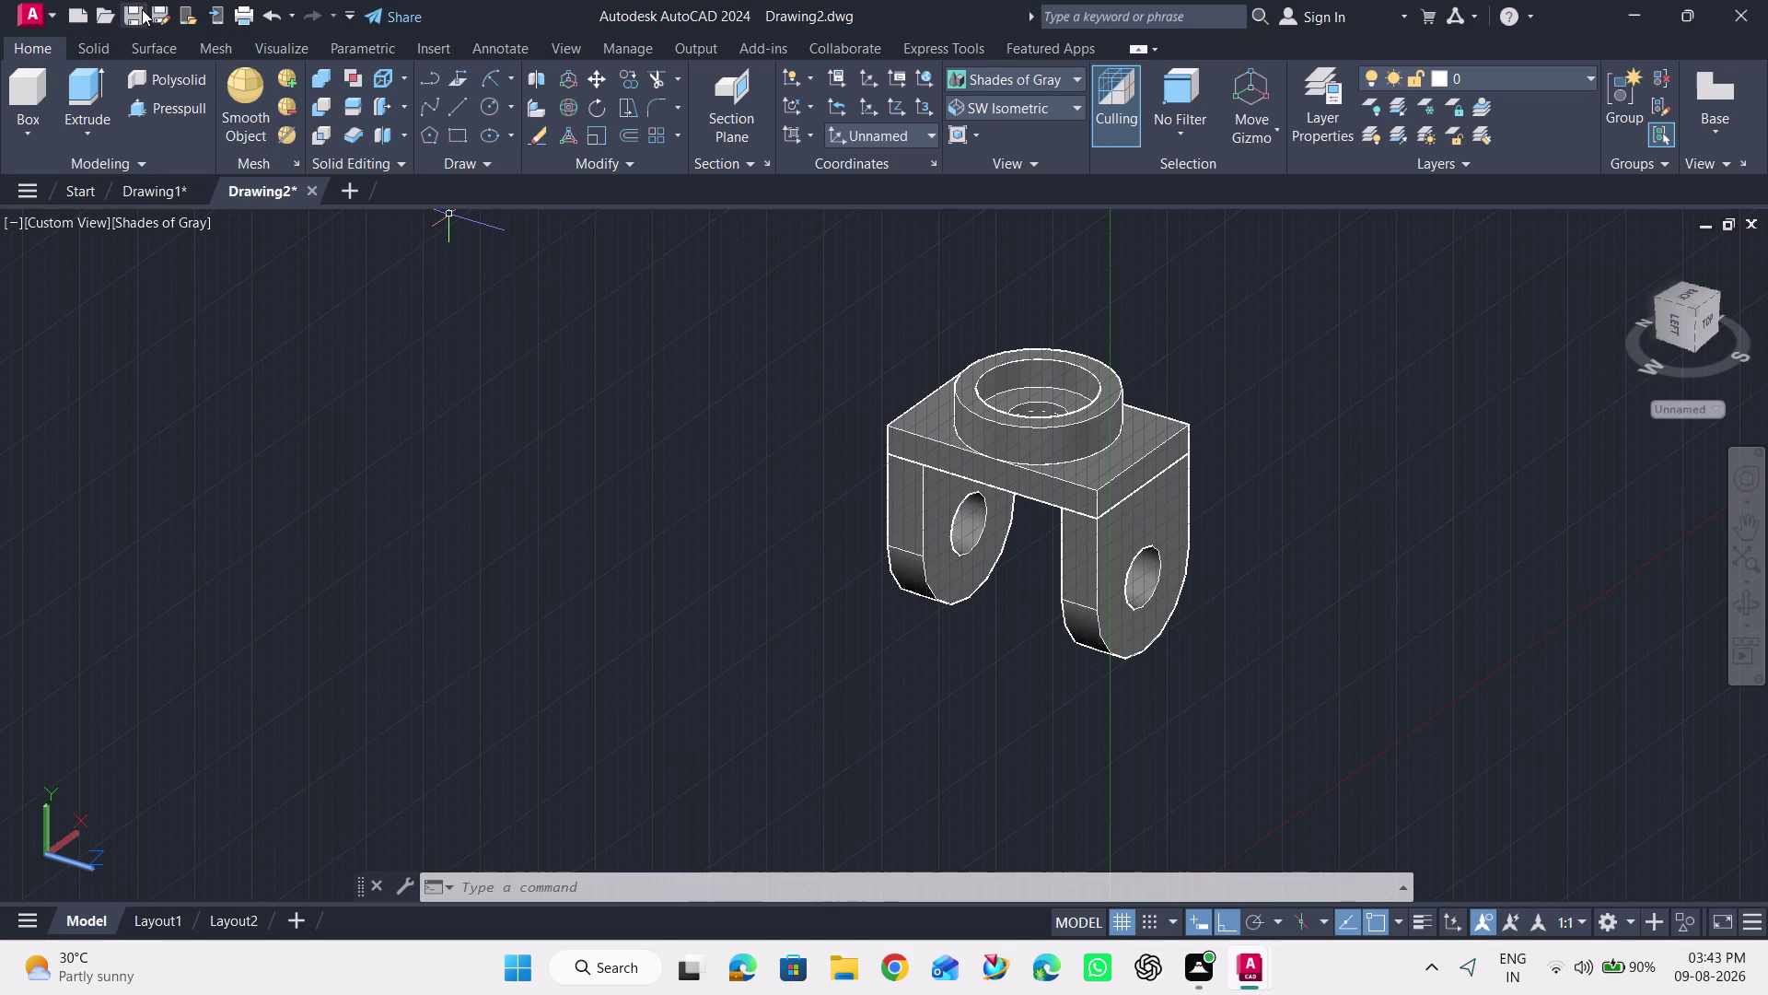
click(153, 3)
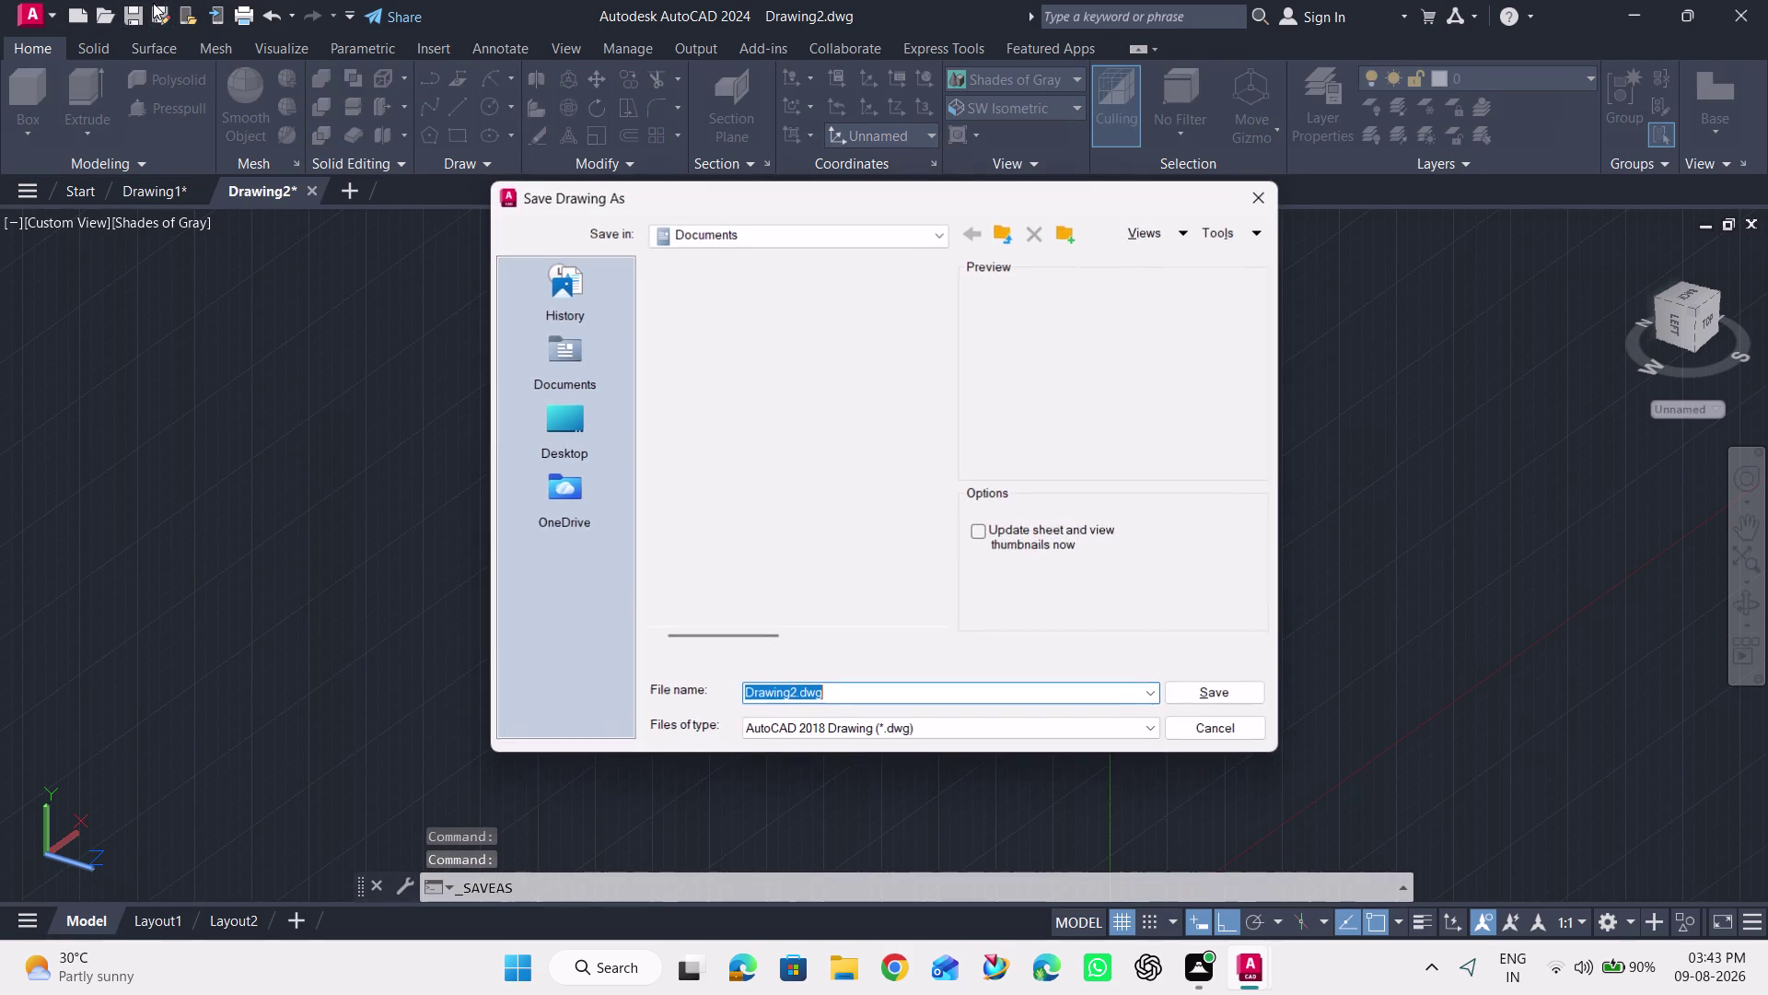
Save the drawing as 'PROJECTION 1' in the Desktop SAI PAVAN CAD folder.
double_click(581, 410)
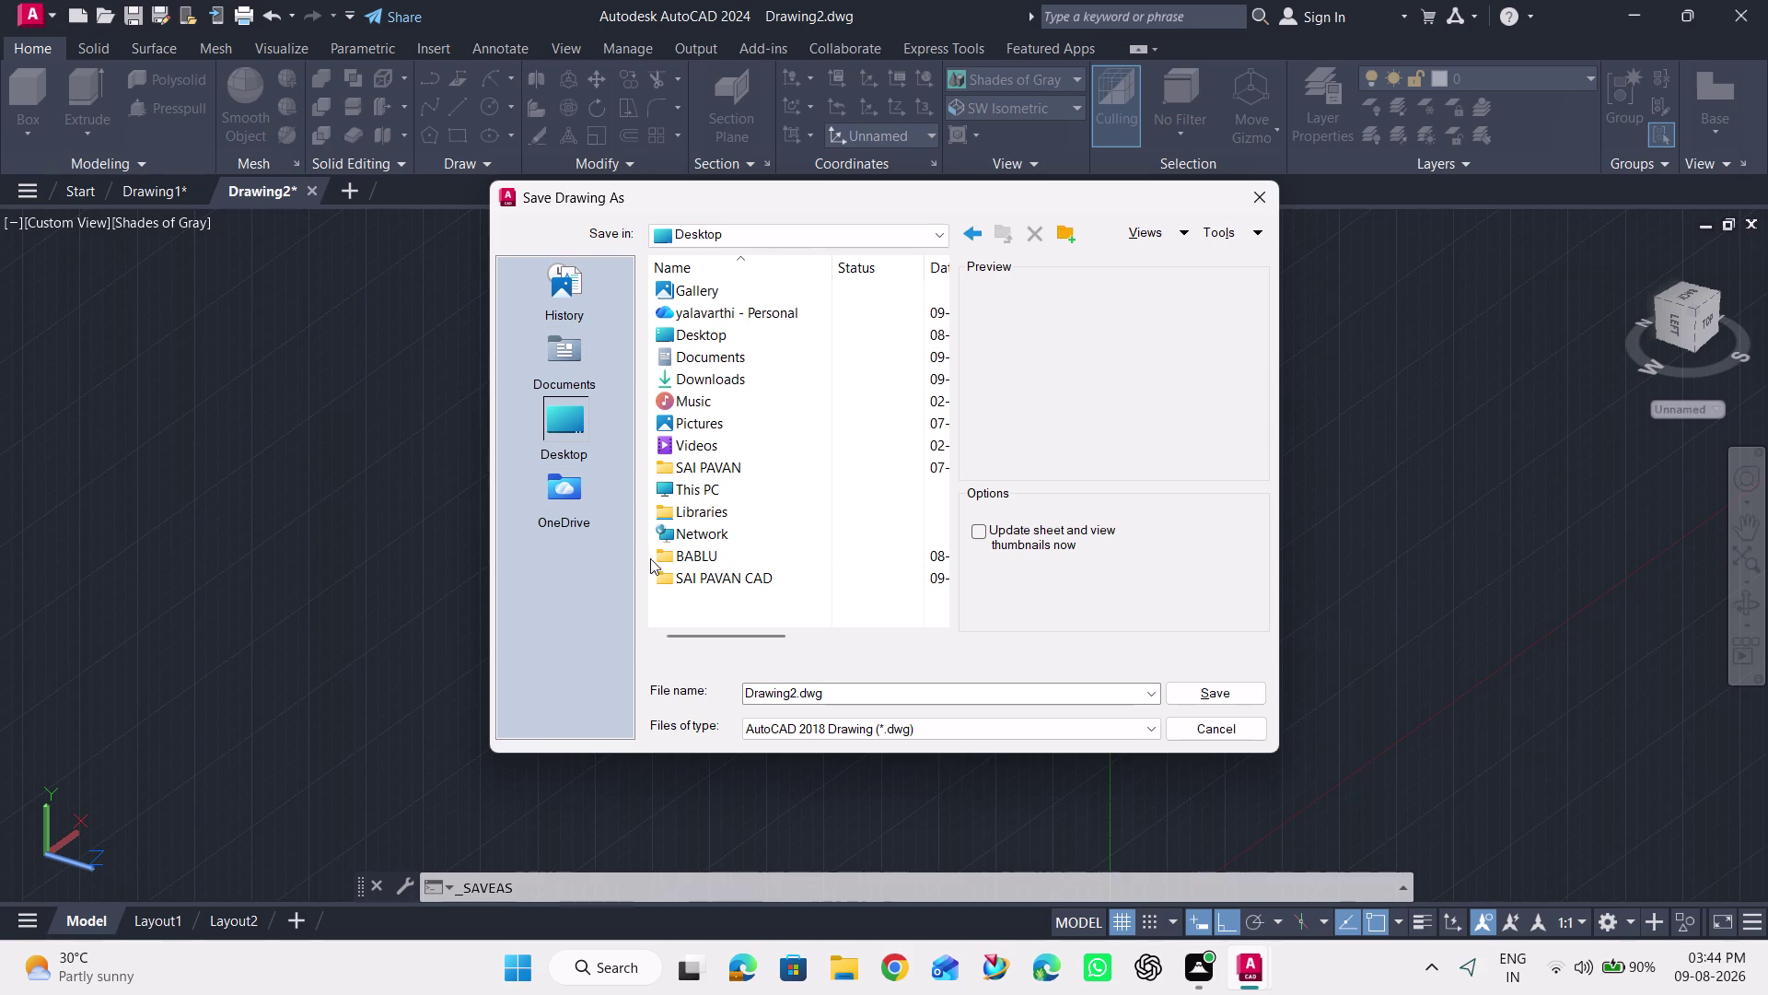
double_click(701, 582)
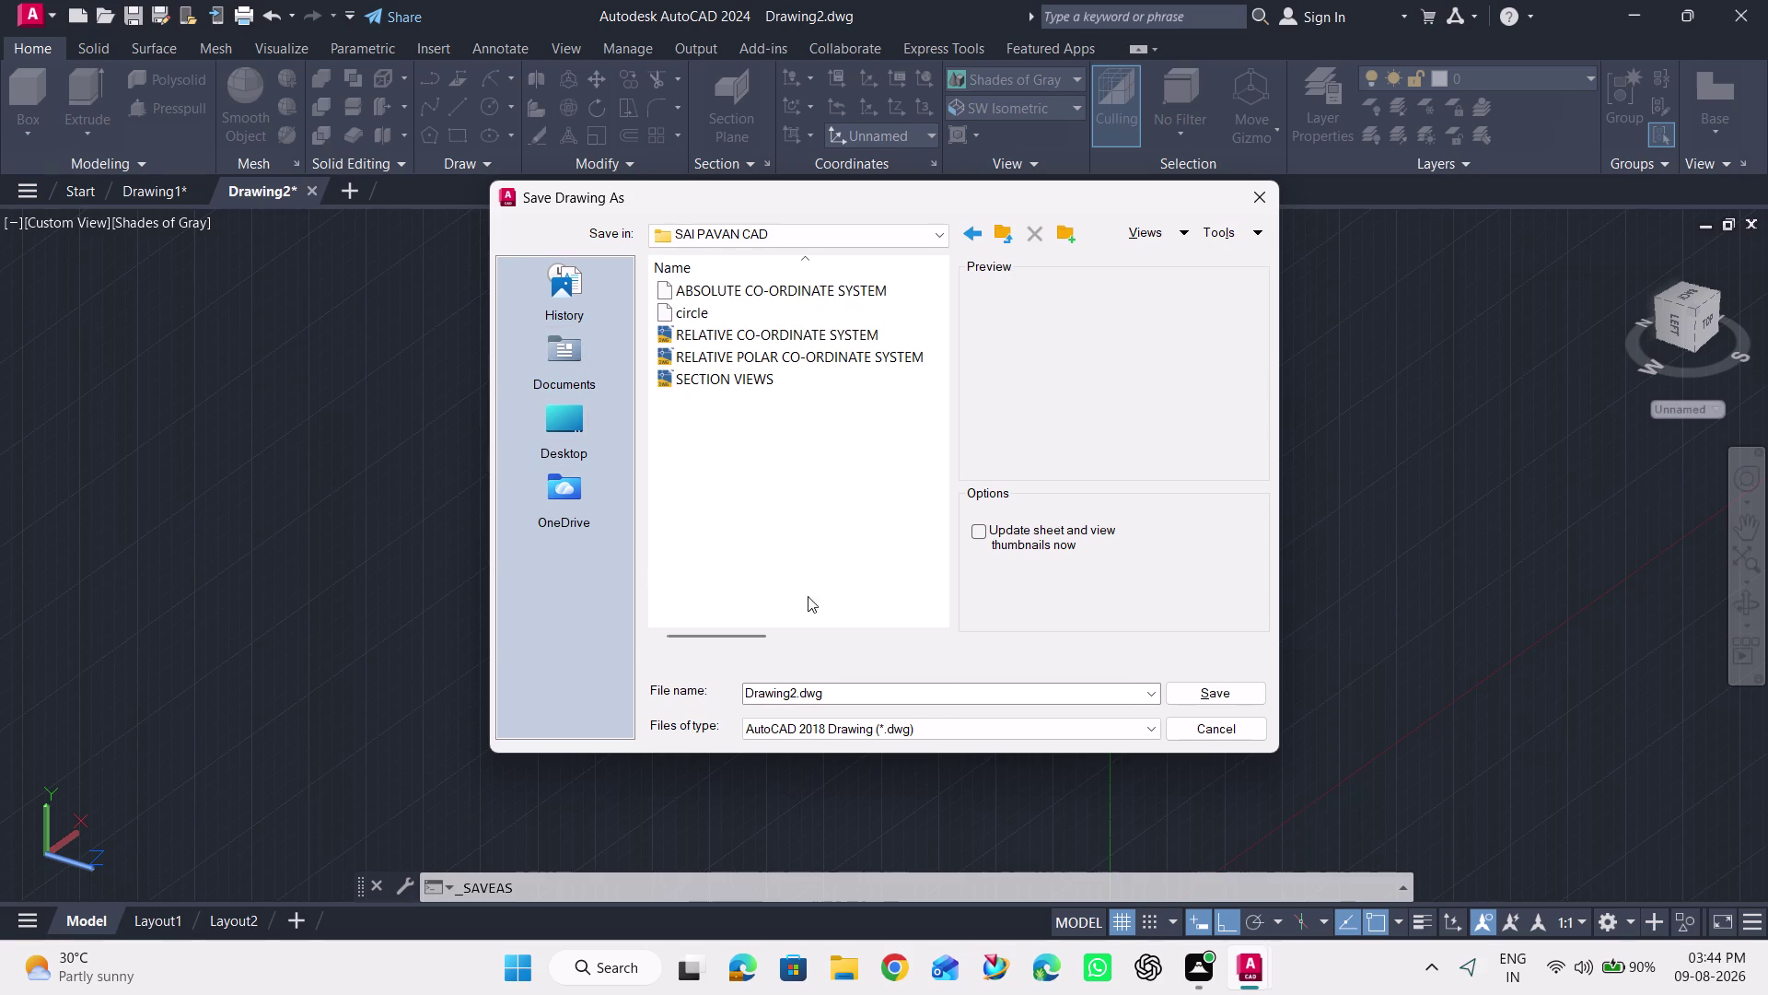
drag(842, 695, 637, 695)
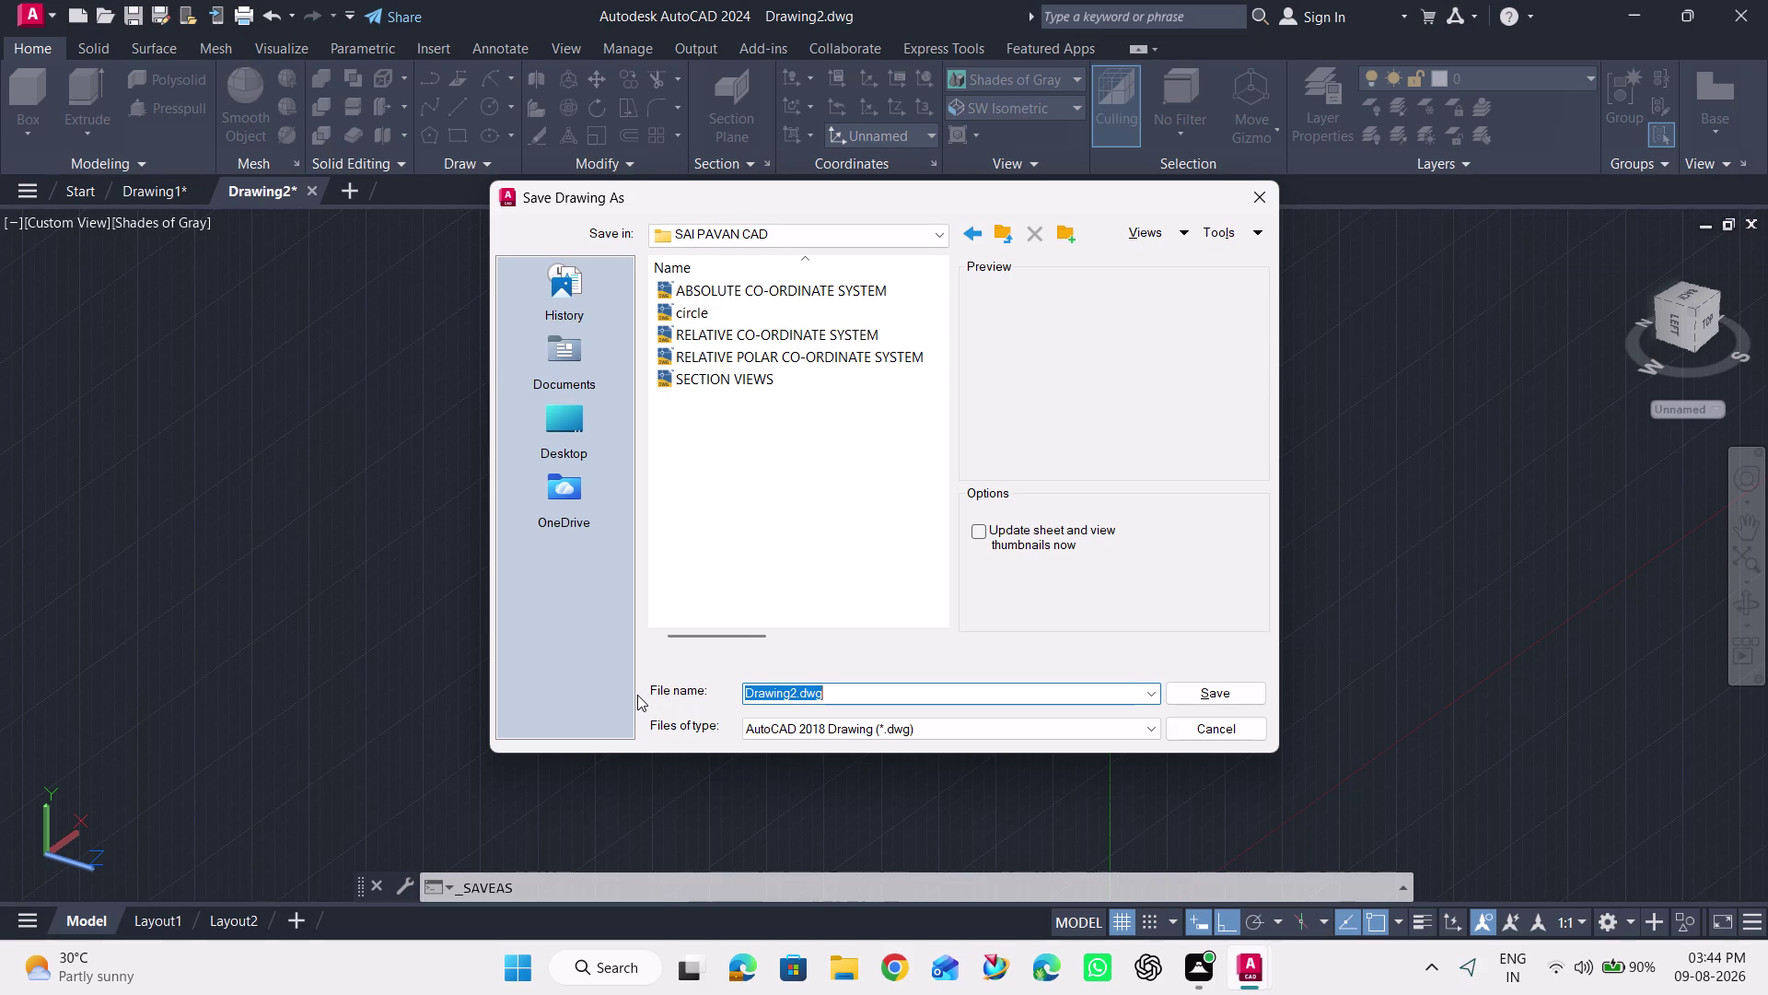
key(BackSpace)
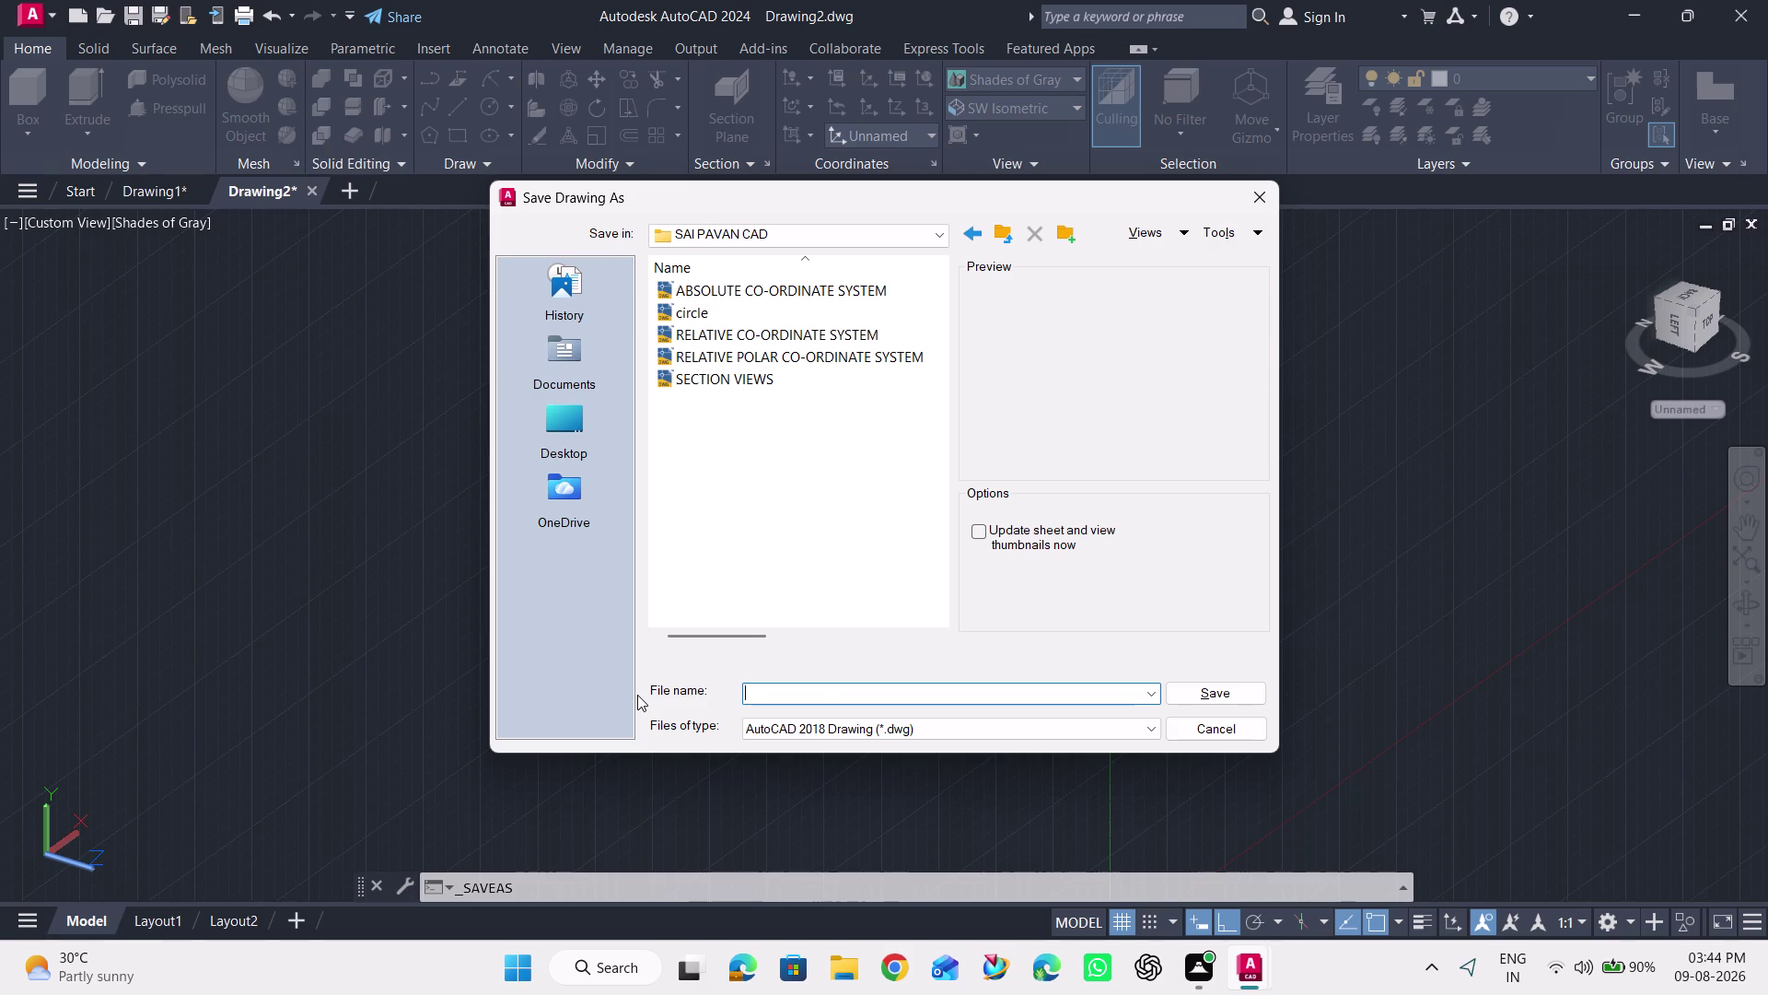
text(P)
text(RO)
text(JEC)
text(TION)
key(space)
text(1)
click(1195, 690)
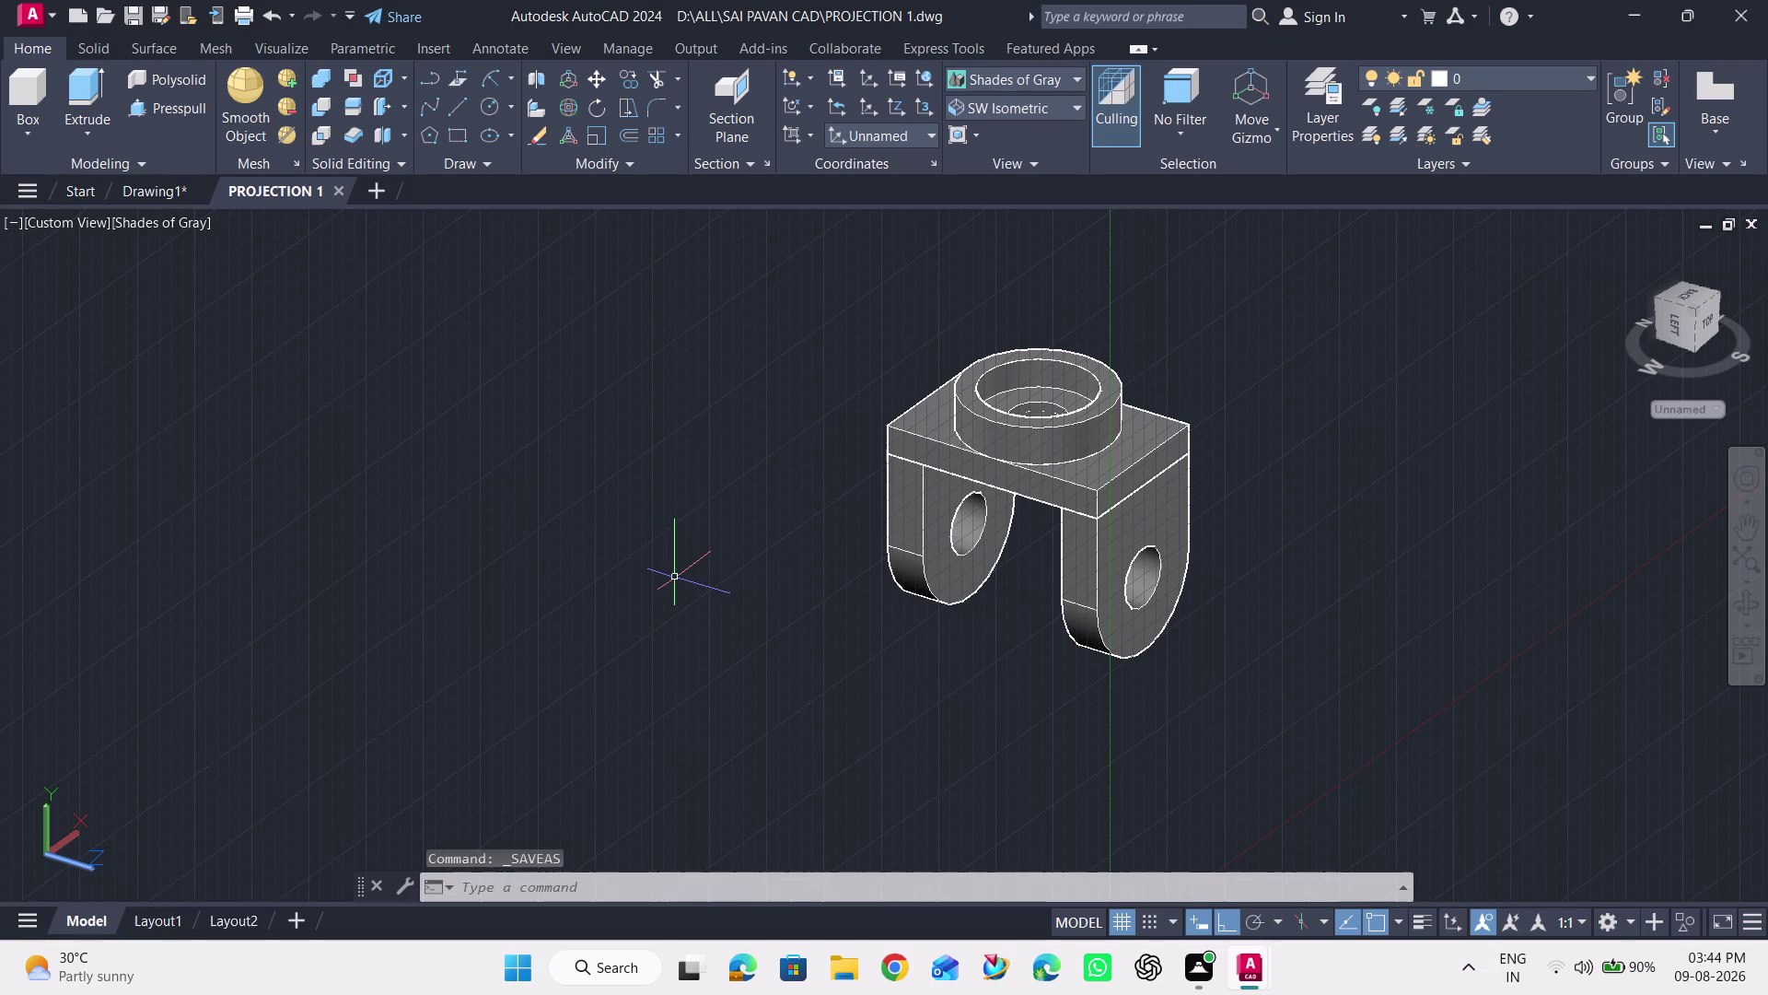
key(ctrl+p)
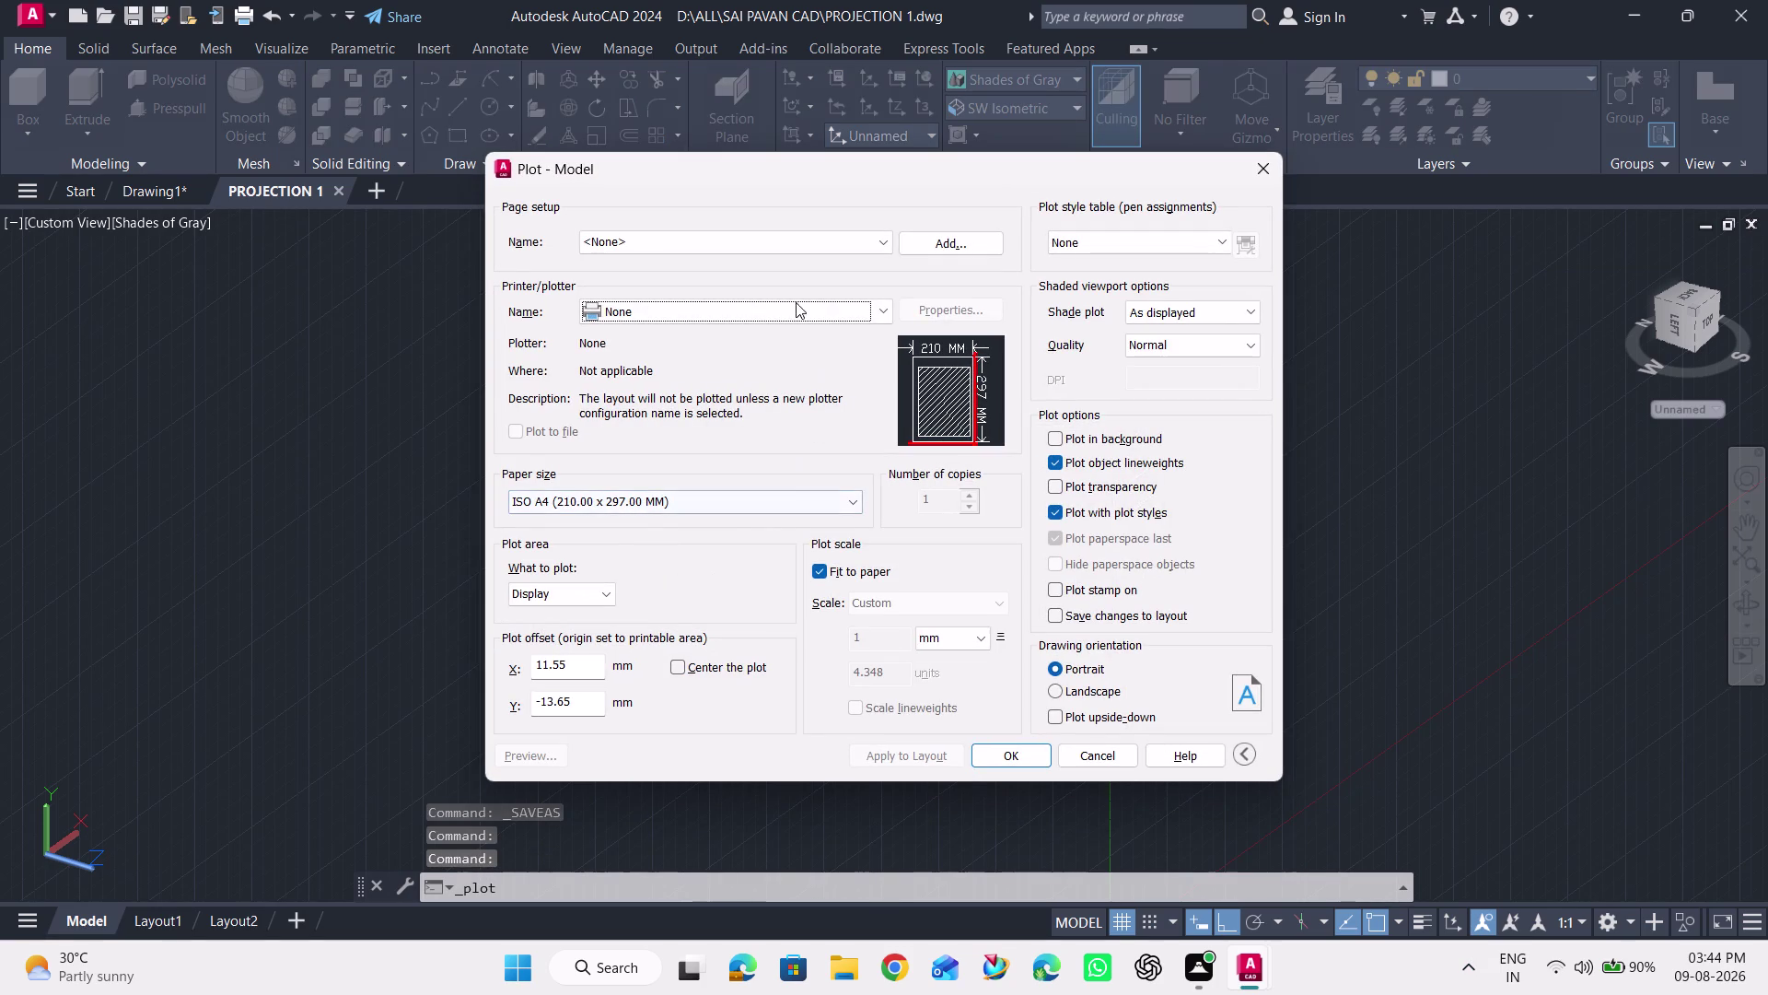
Select AutoCAD PDF (High Quality Print), ISO full bleed A4 paper, and Window plot area.
click(753, 308)
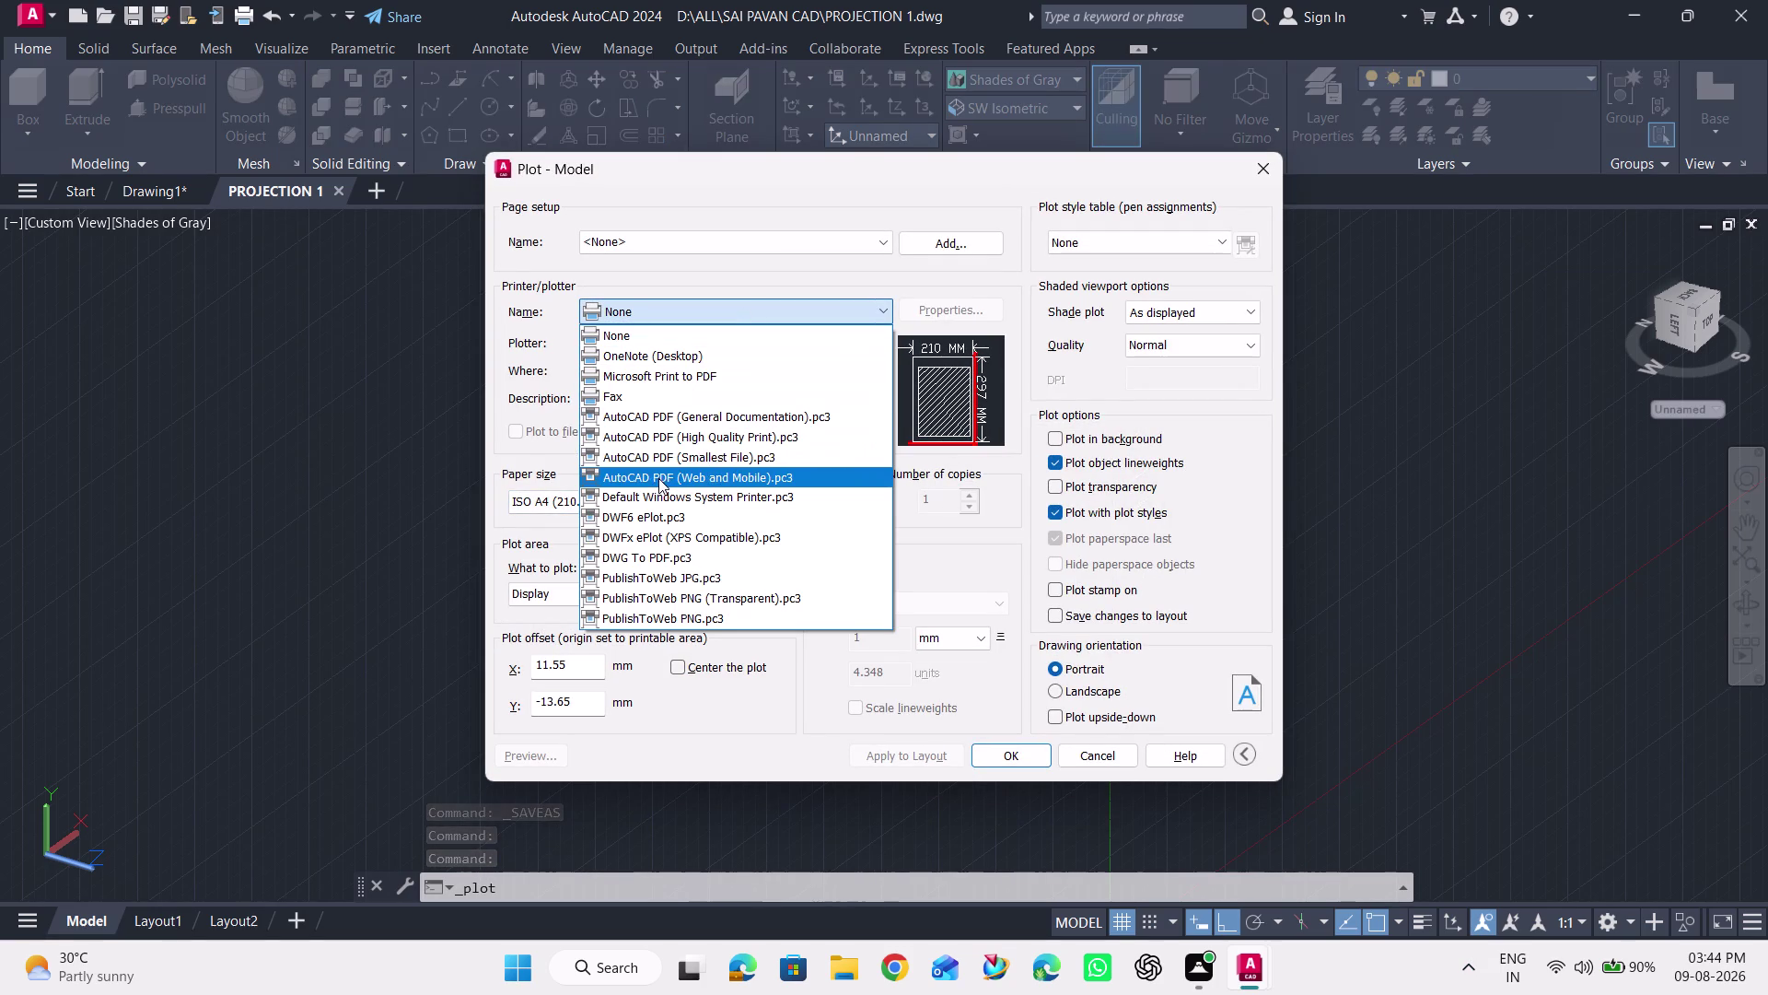
click(663, 433)
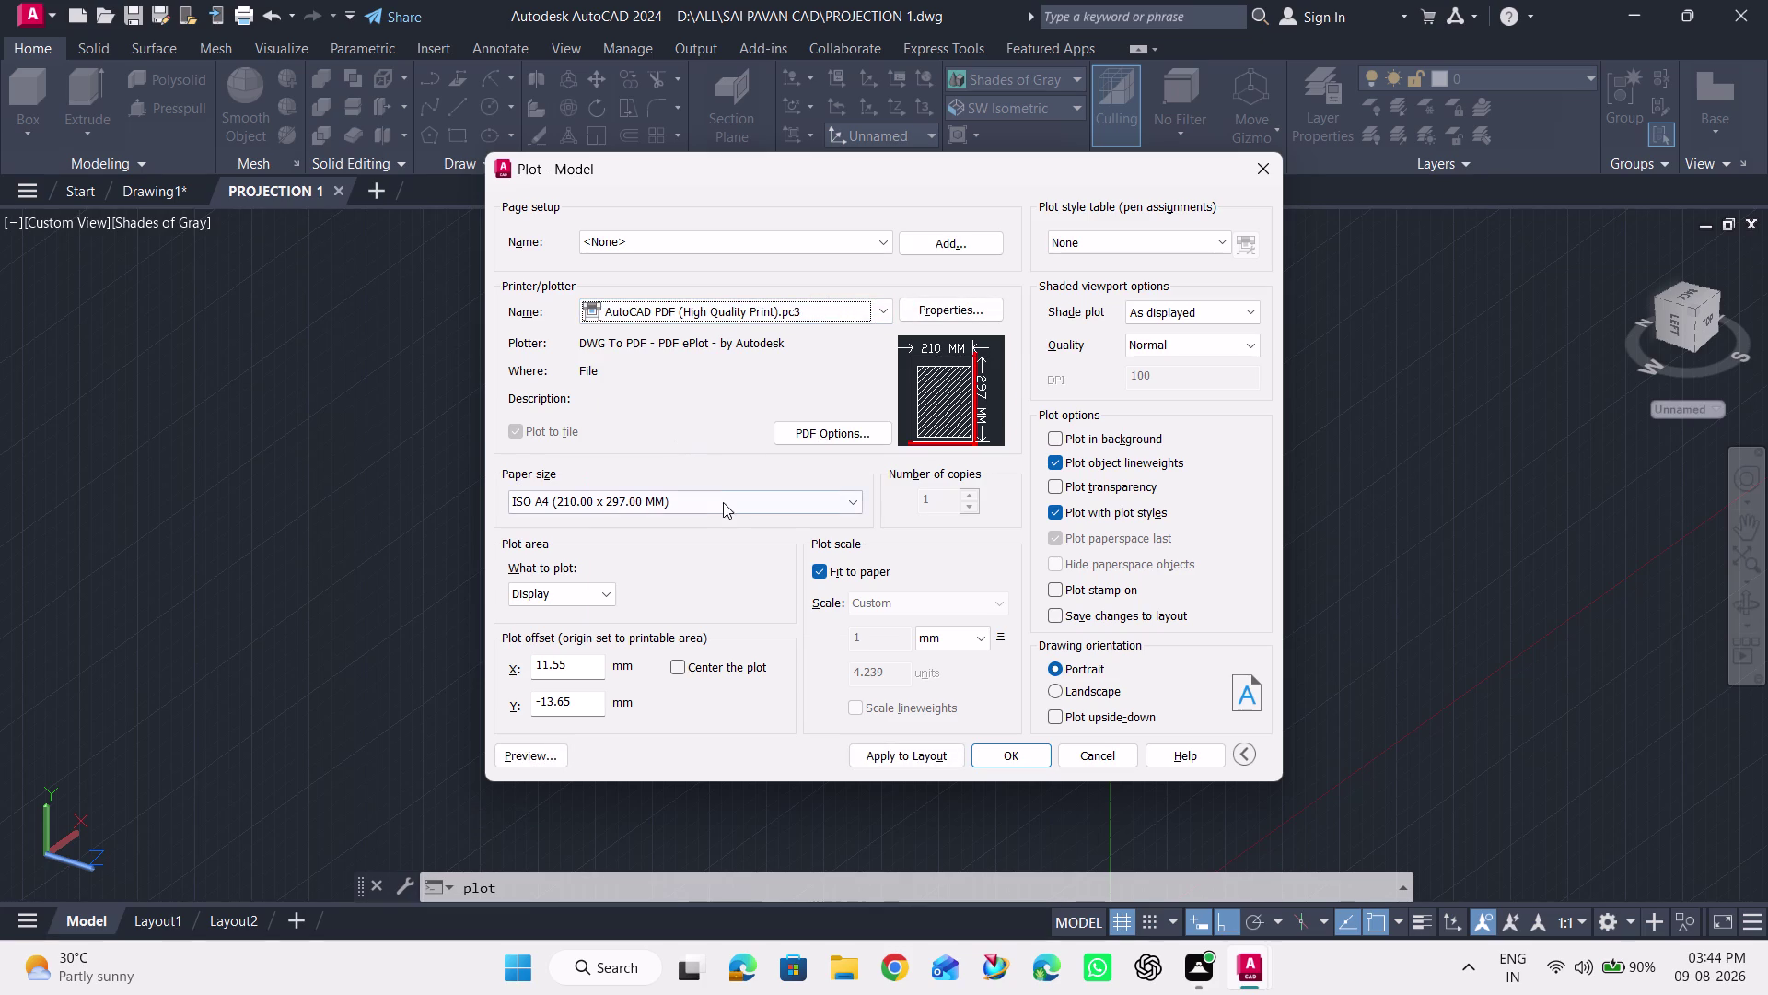
click(719, 504)
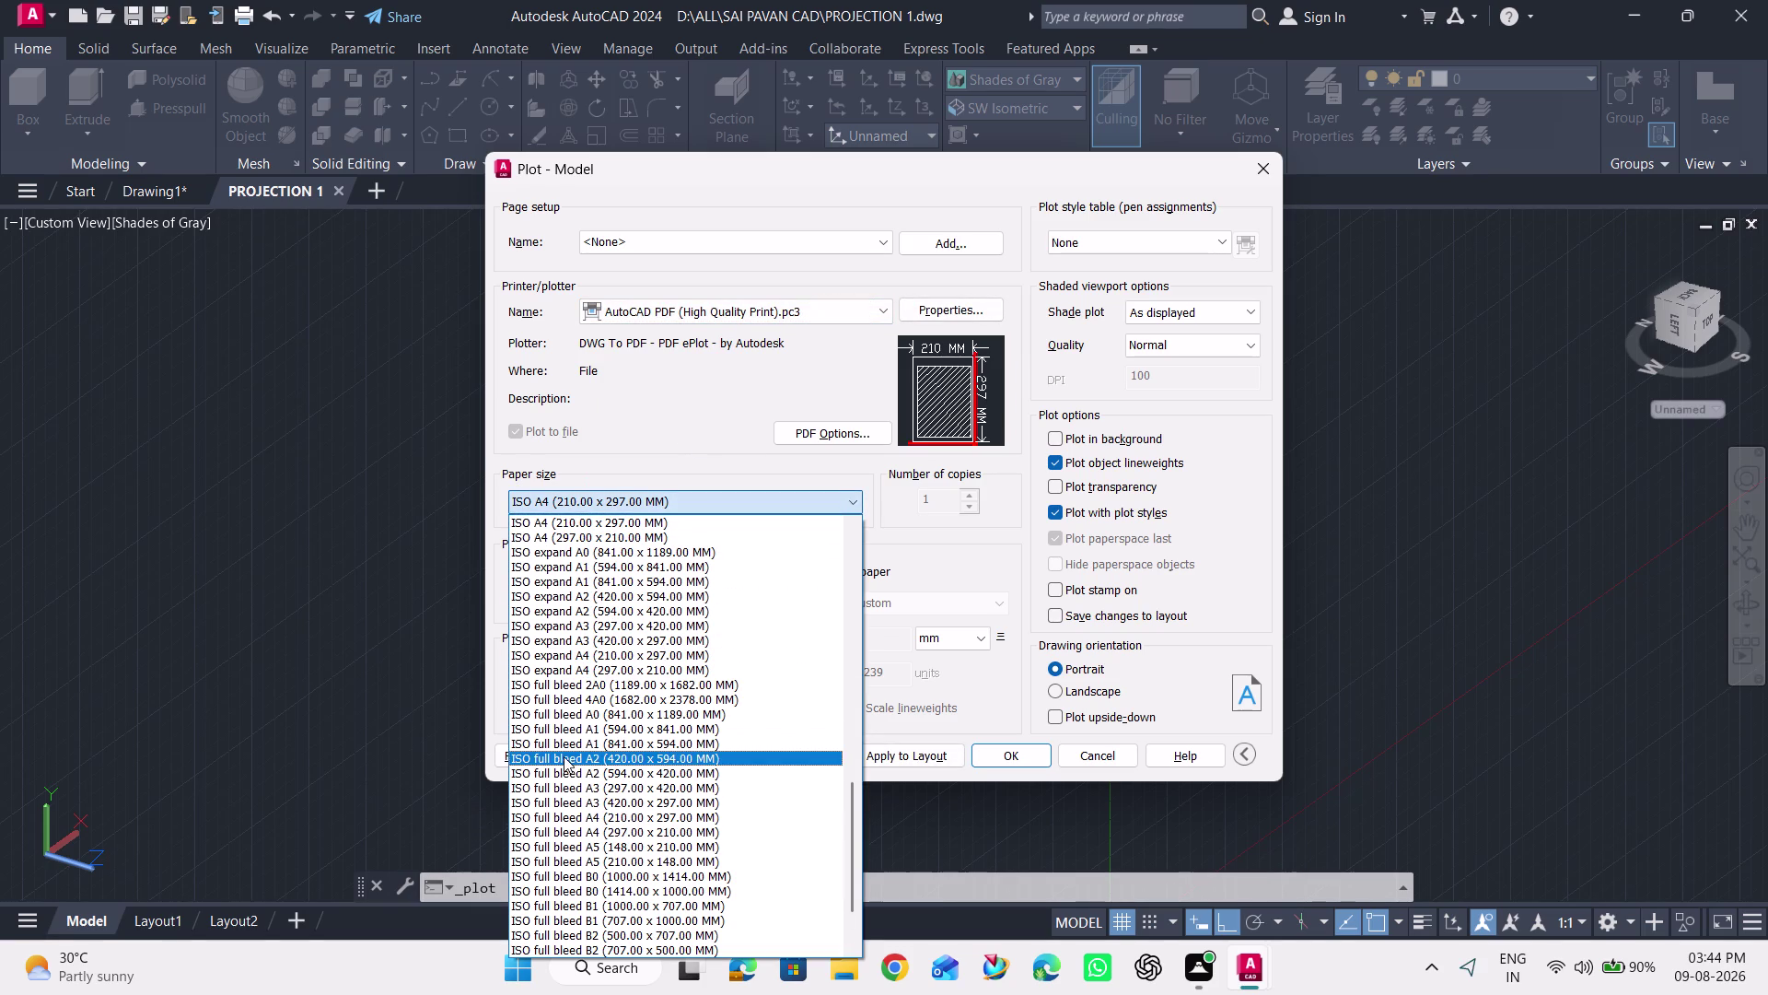
click(560, 811)
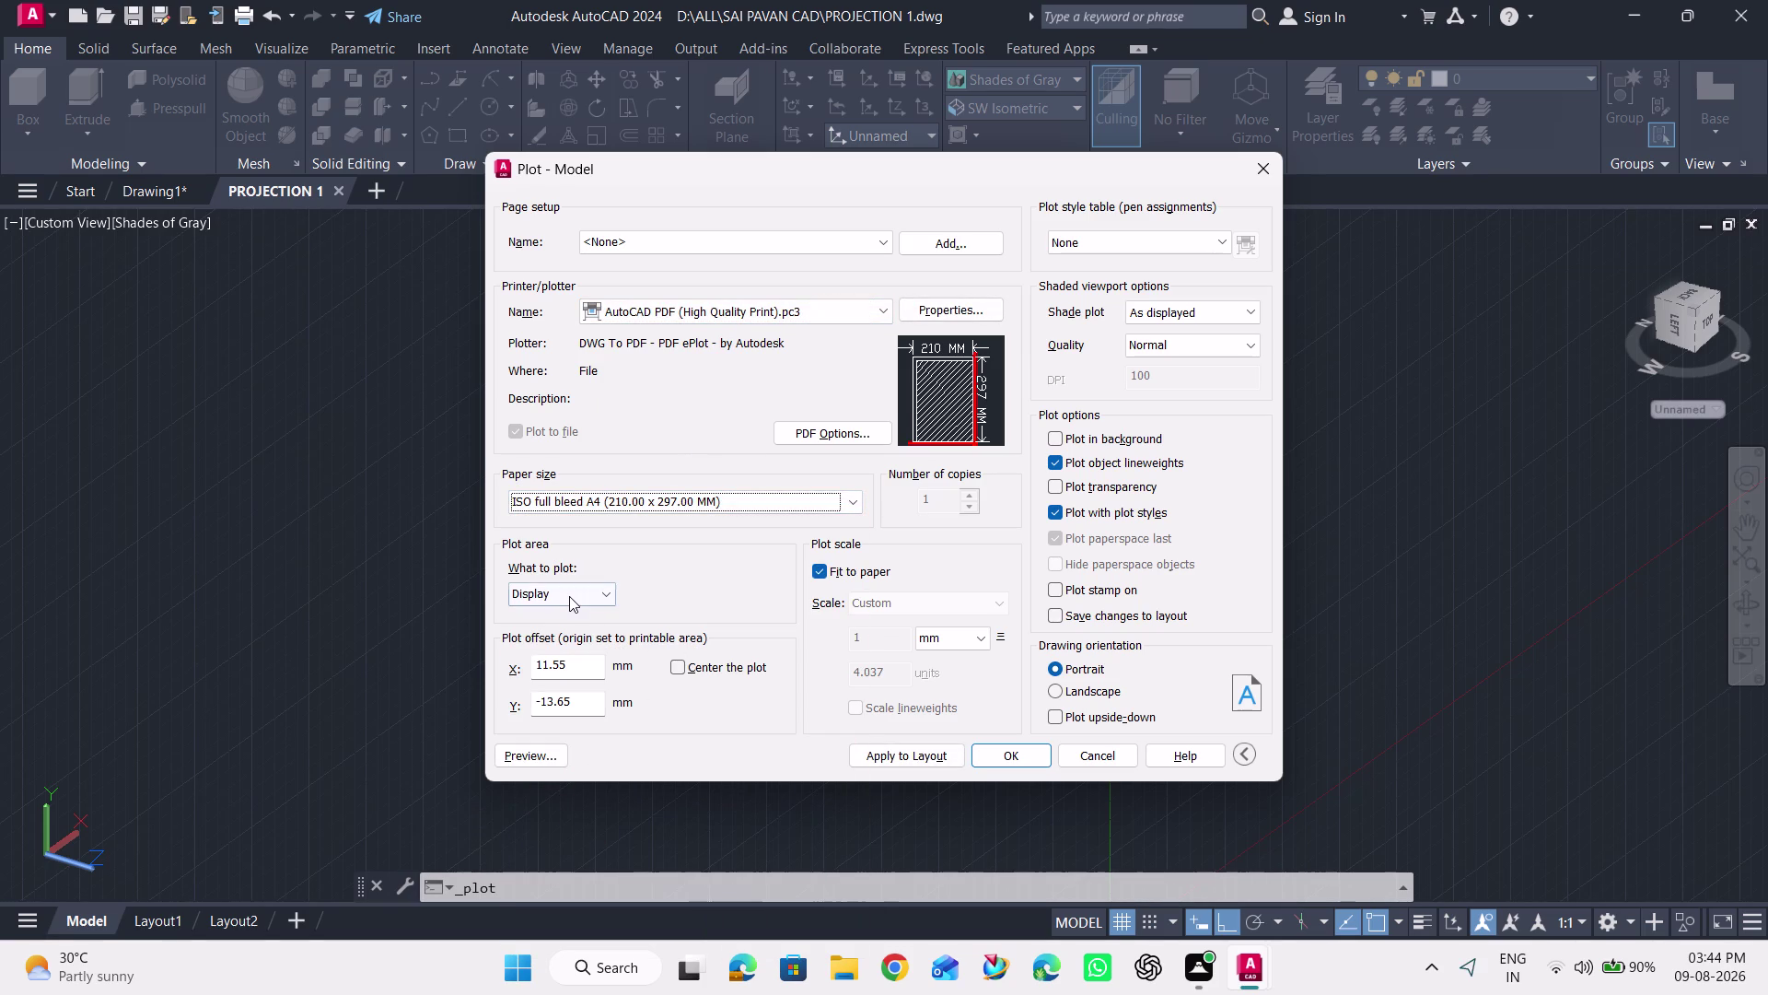
click(570, 596)
click(558, 652)
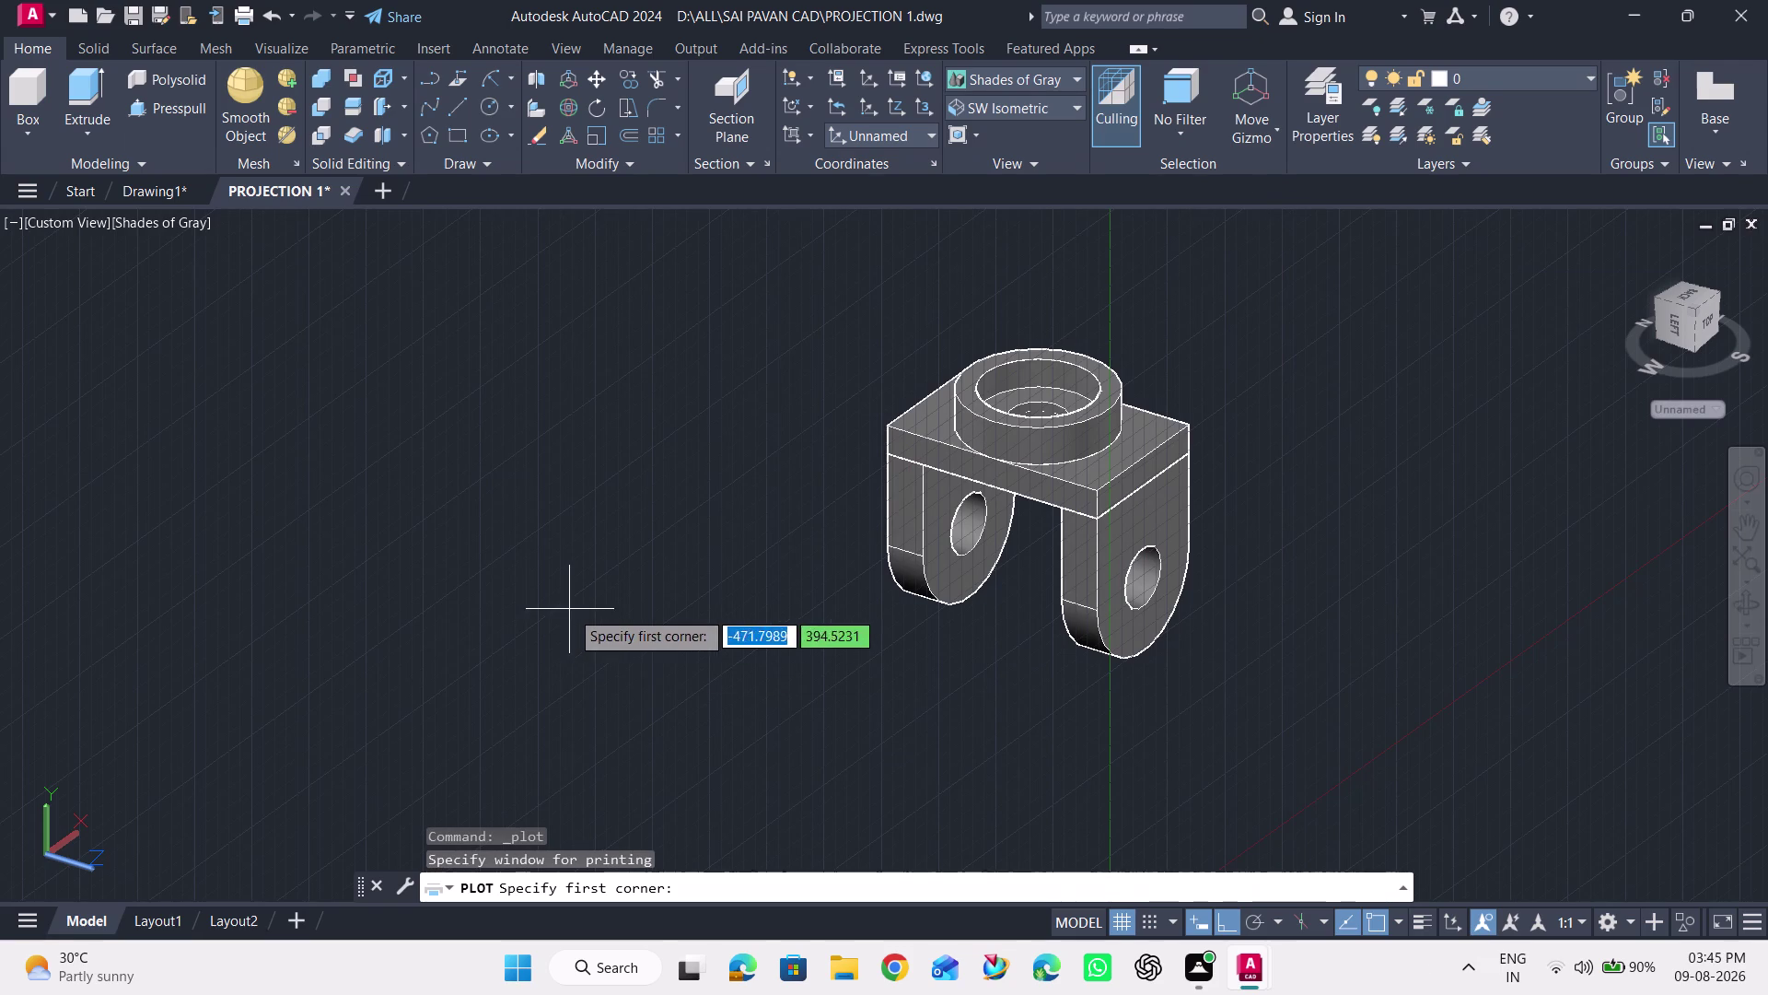
Window around the bracket, preview the page, then close the Plot dialog.
click(766, 219)
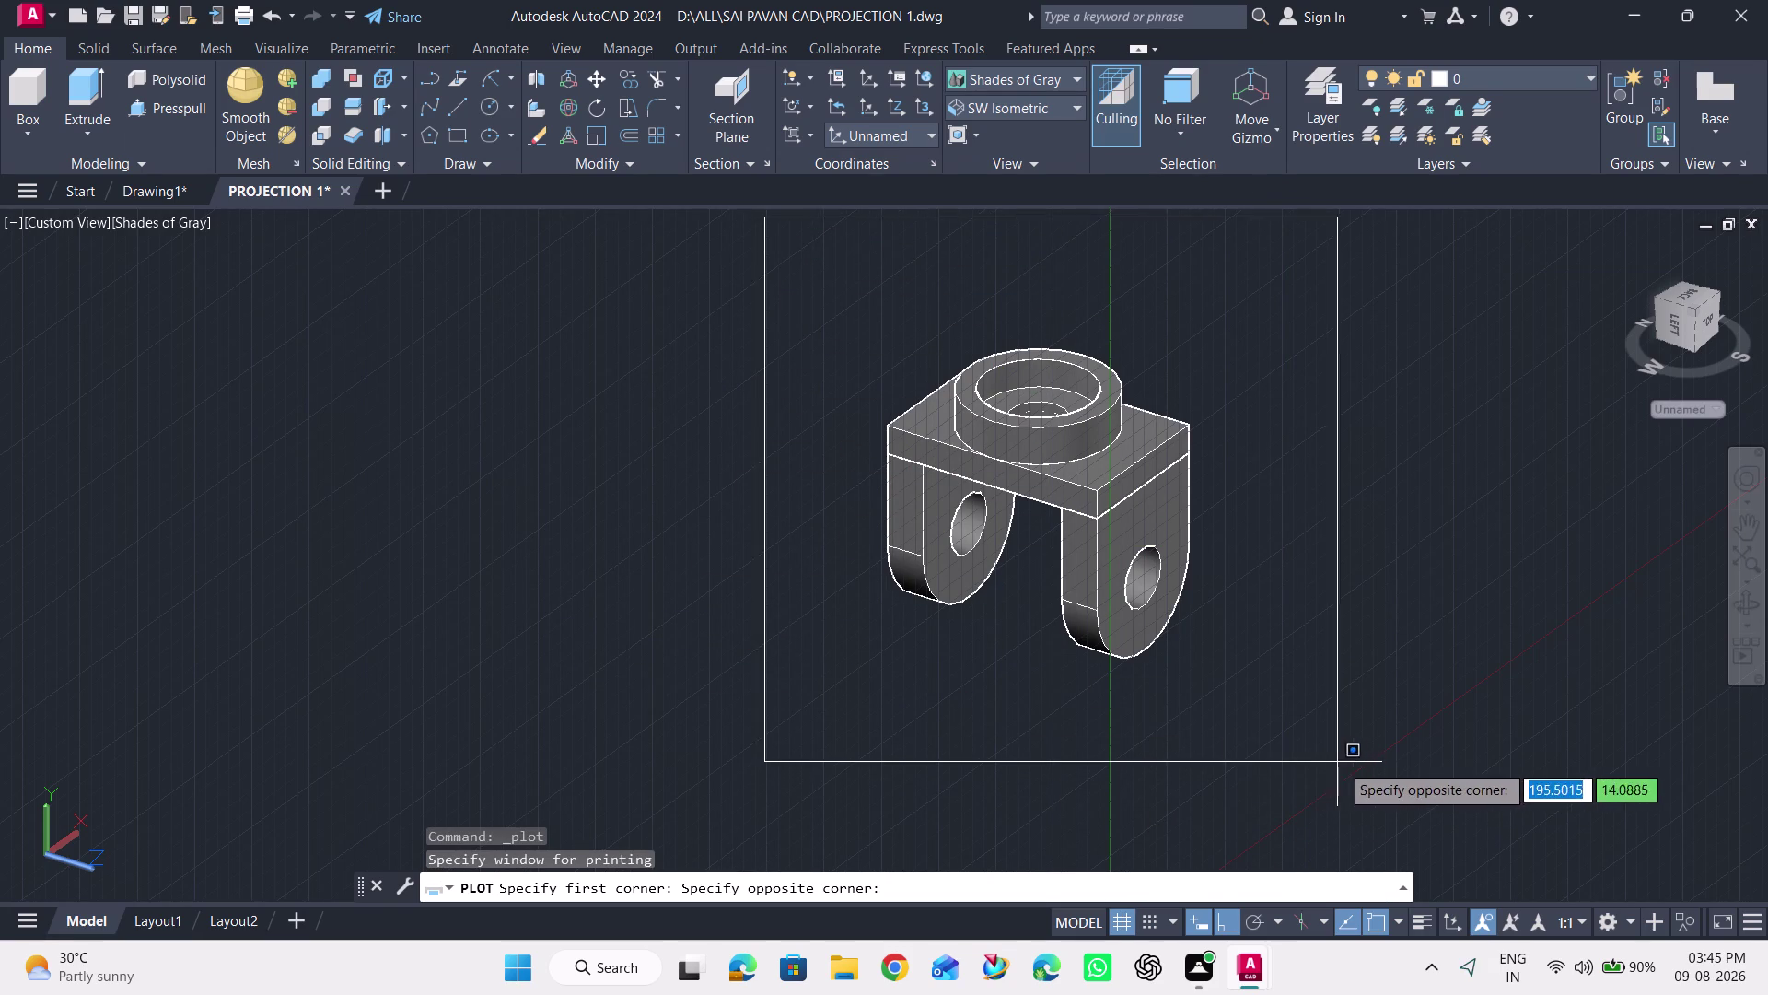
click(1342, 763)
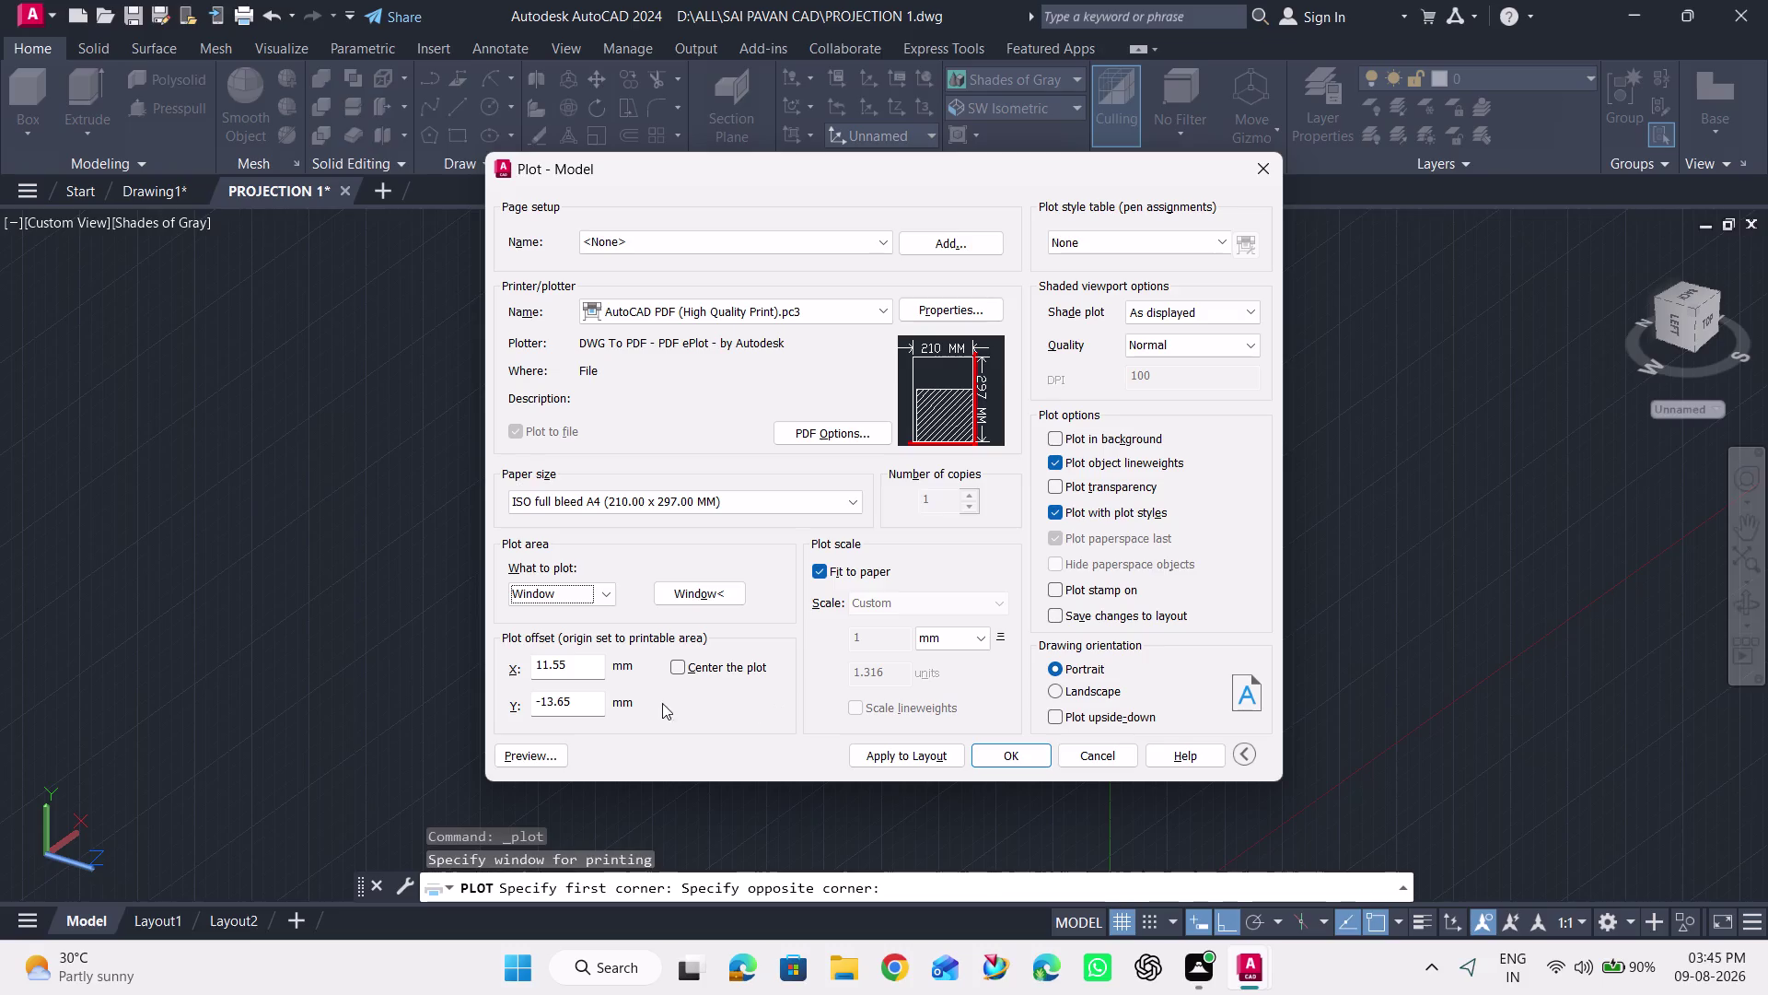
click(896, 759)
click(550, 759)
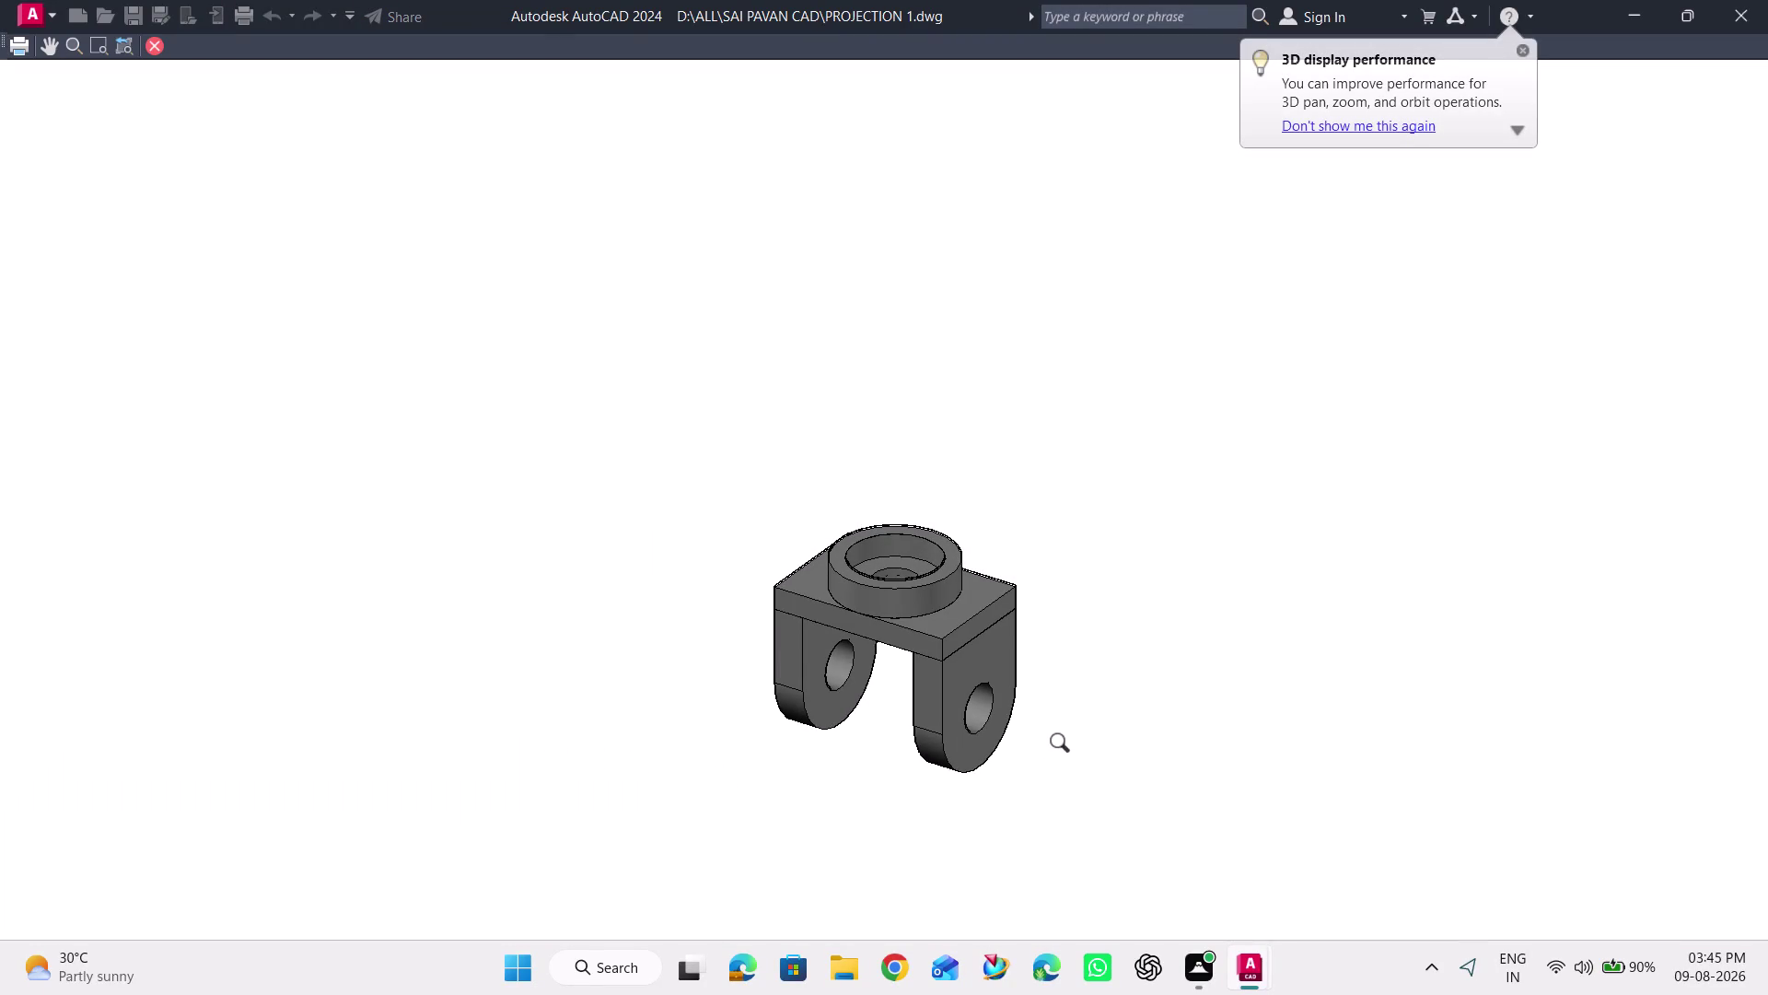
click(155, 46)
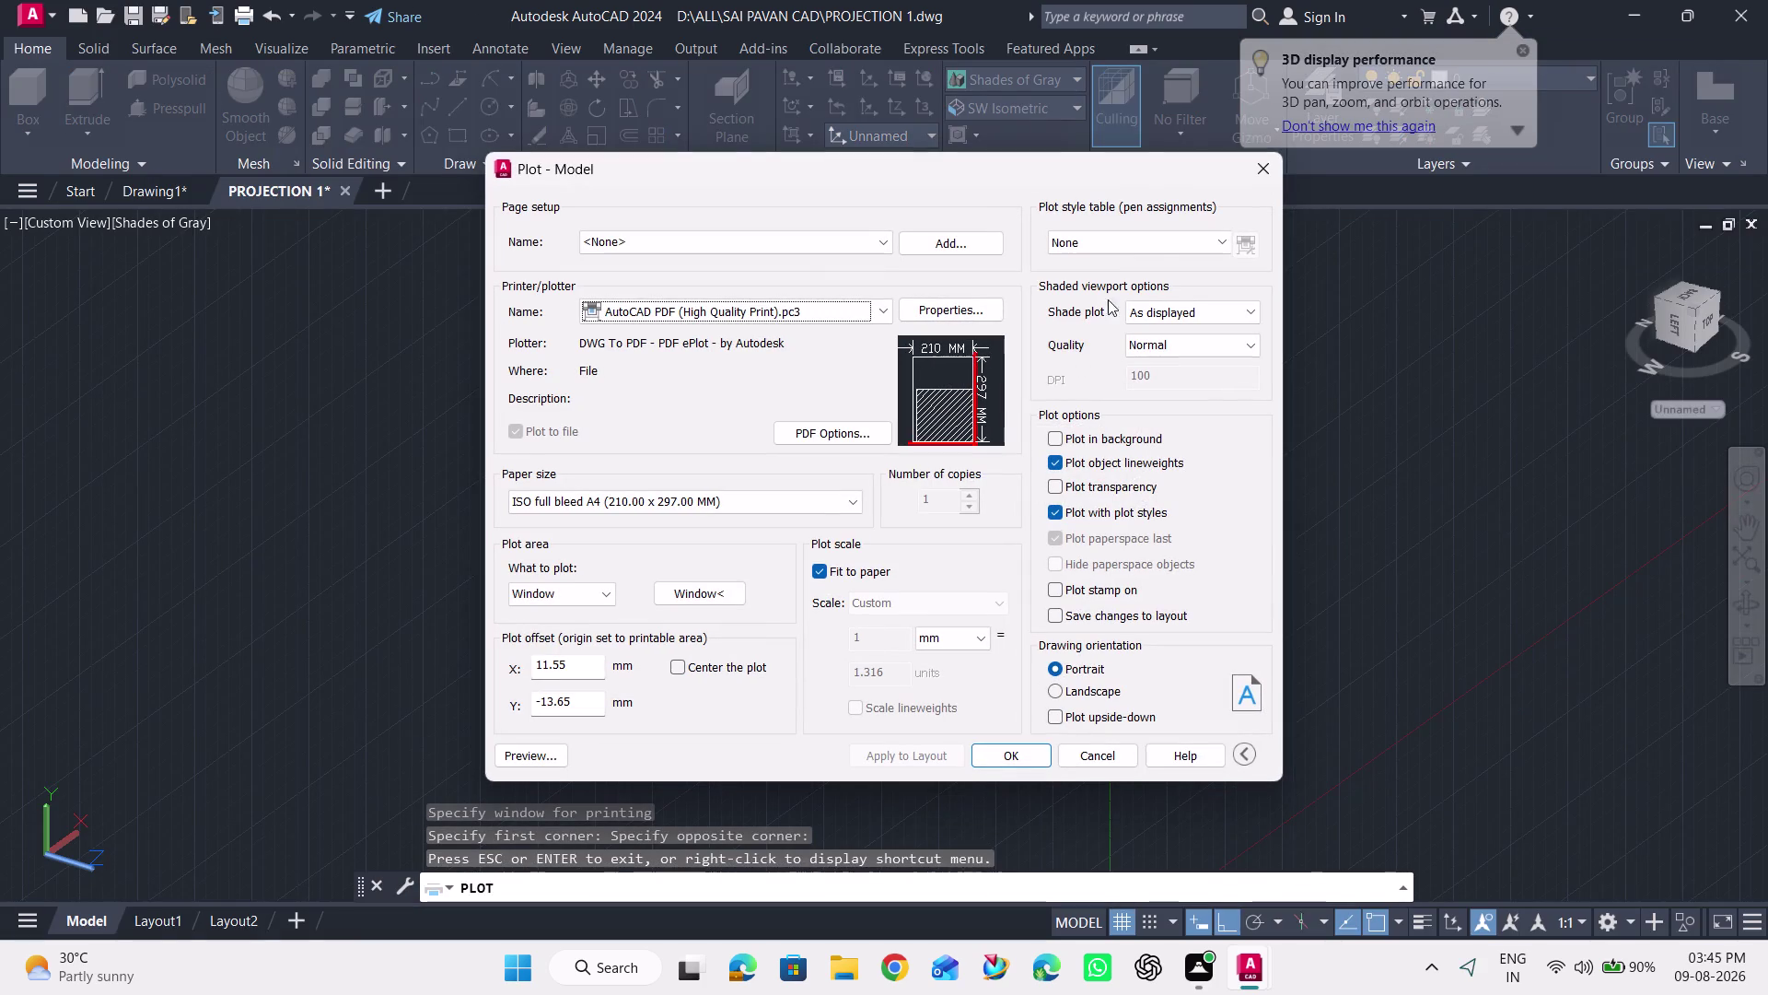
click(1265, 160)
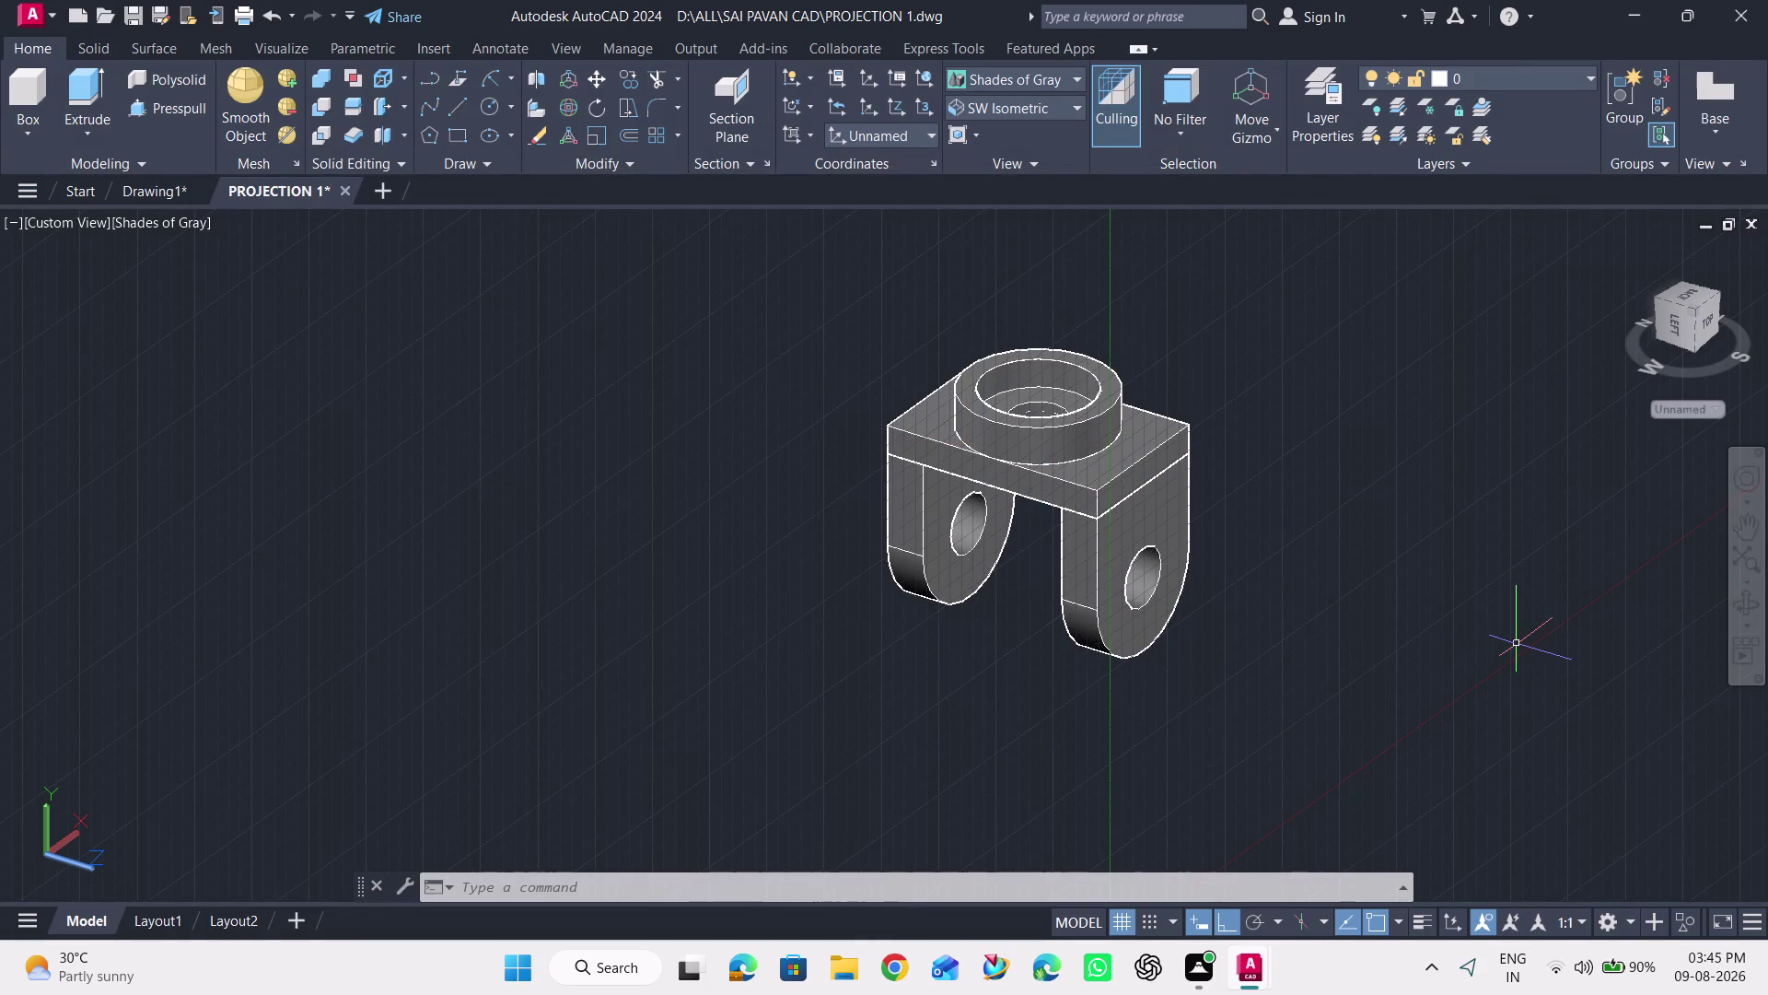
Switch the bracket's visual style to 2D Wireframe.
click(978, 80)
click(981, 117)
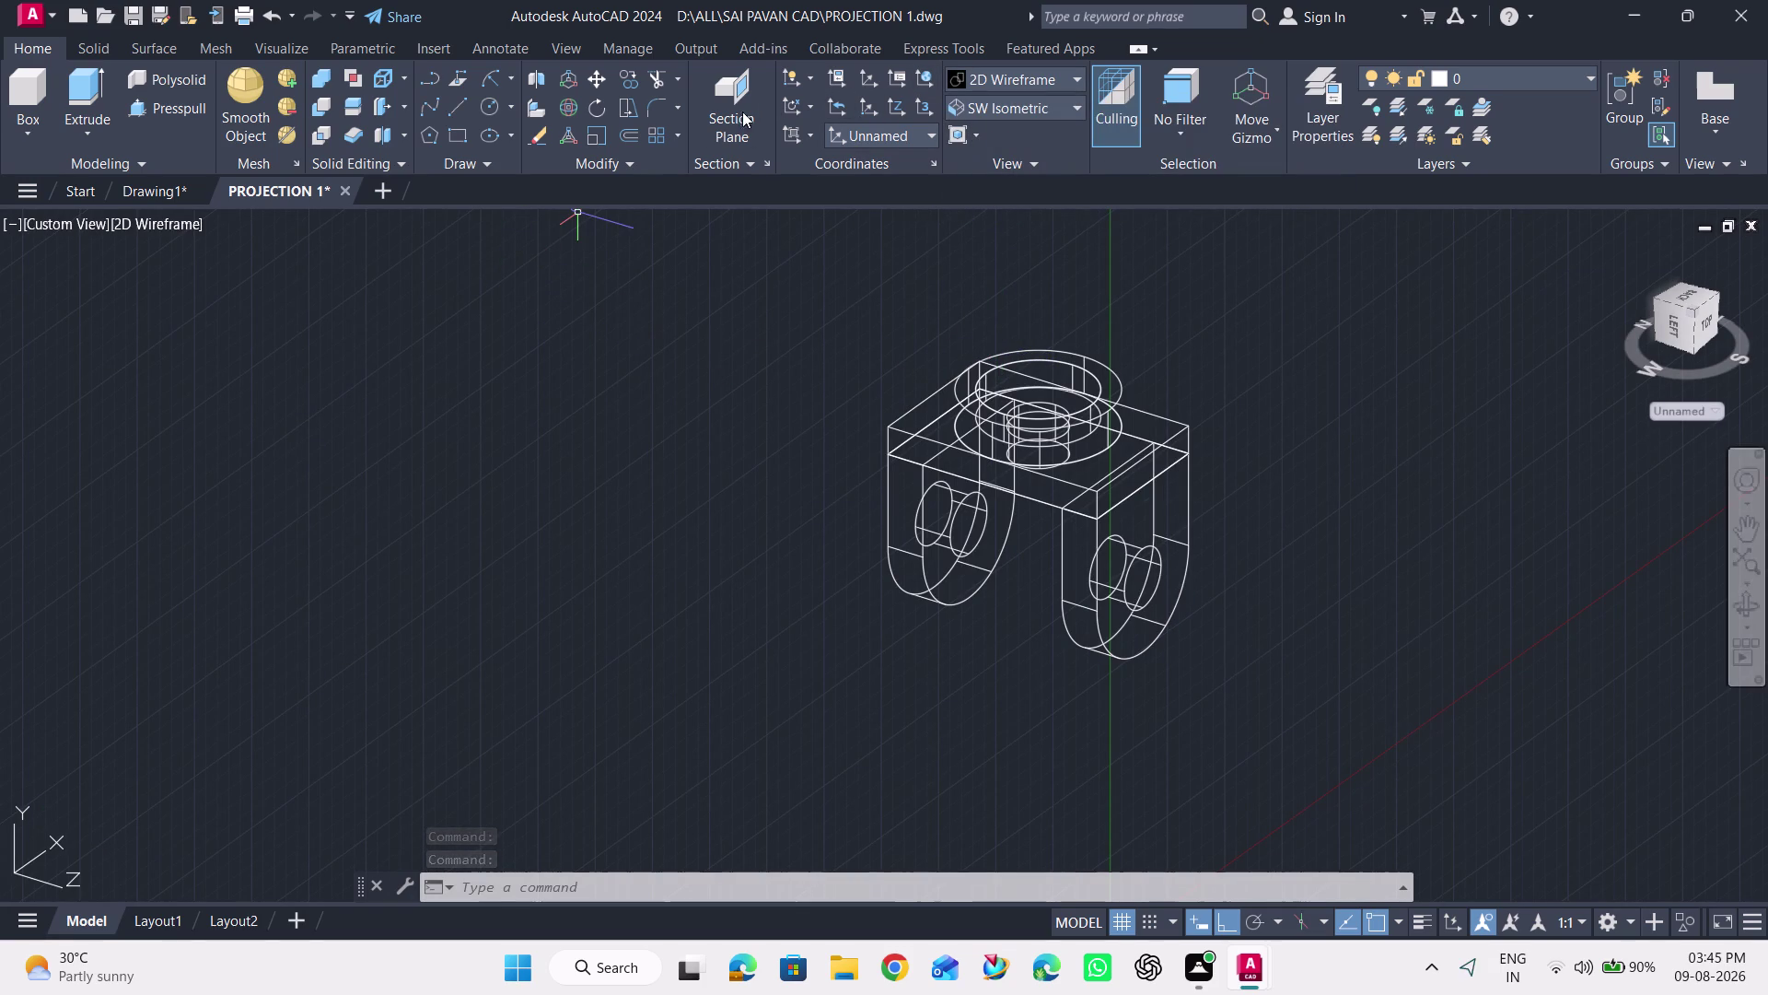
click(638, 165)
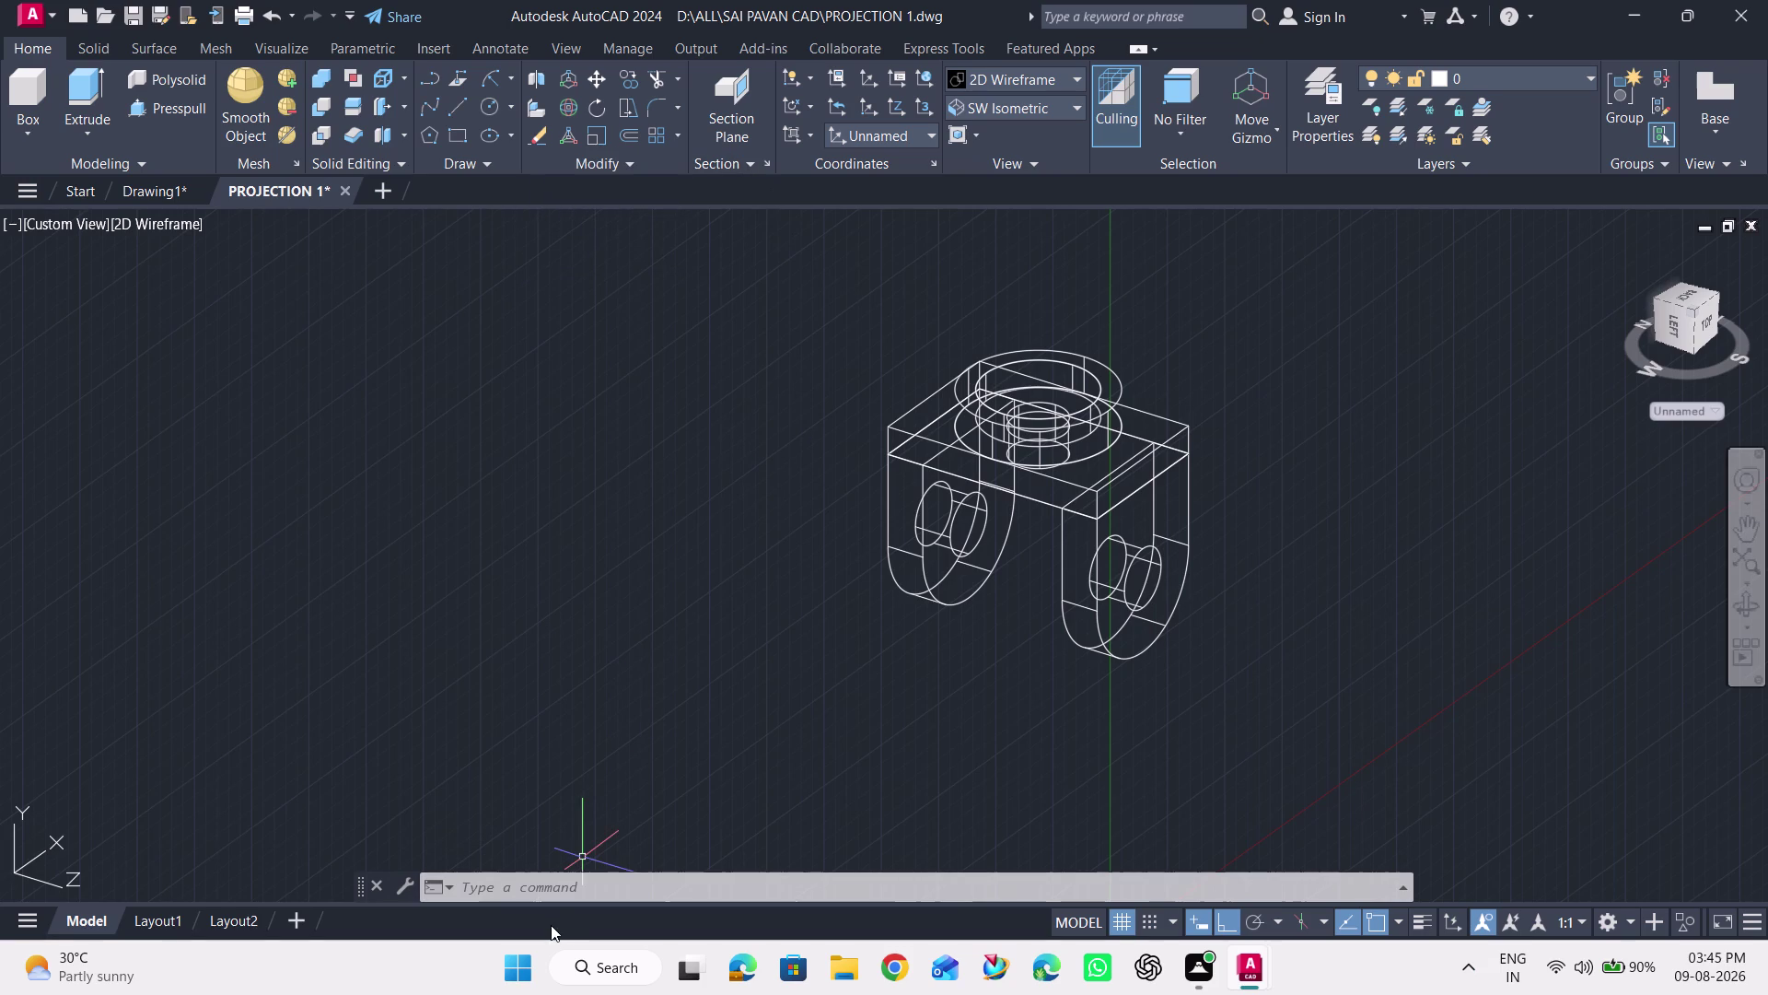
Start the DIM command from the command line, then cancel it.
click(548, 885)
text(DI)
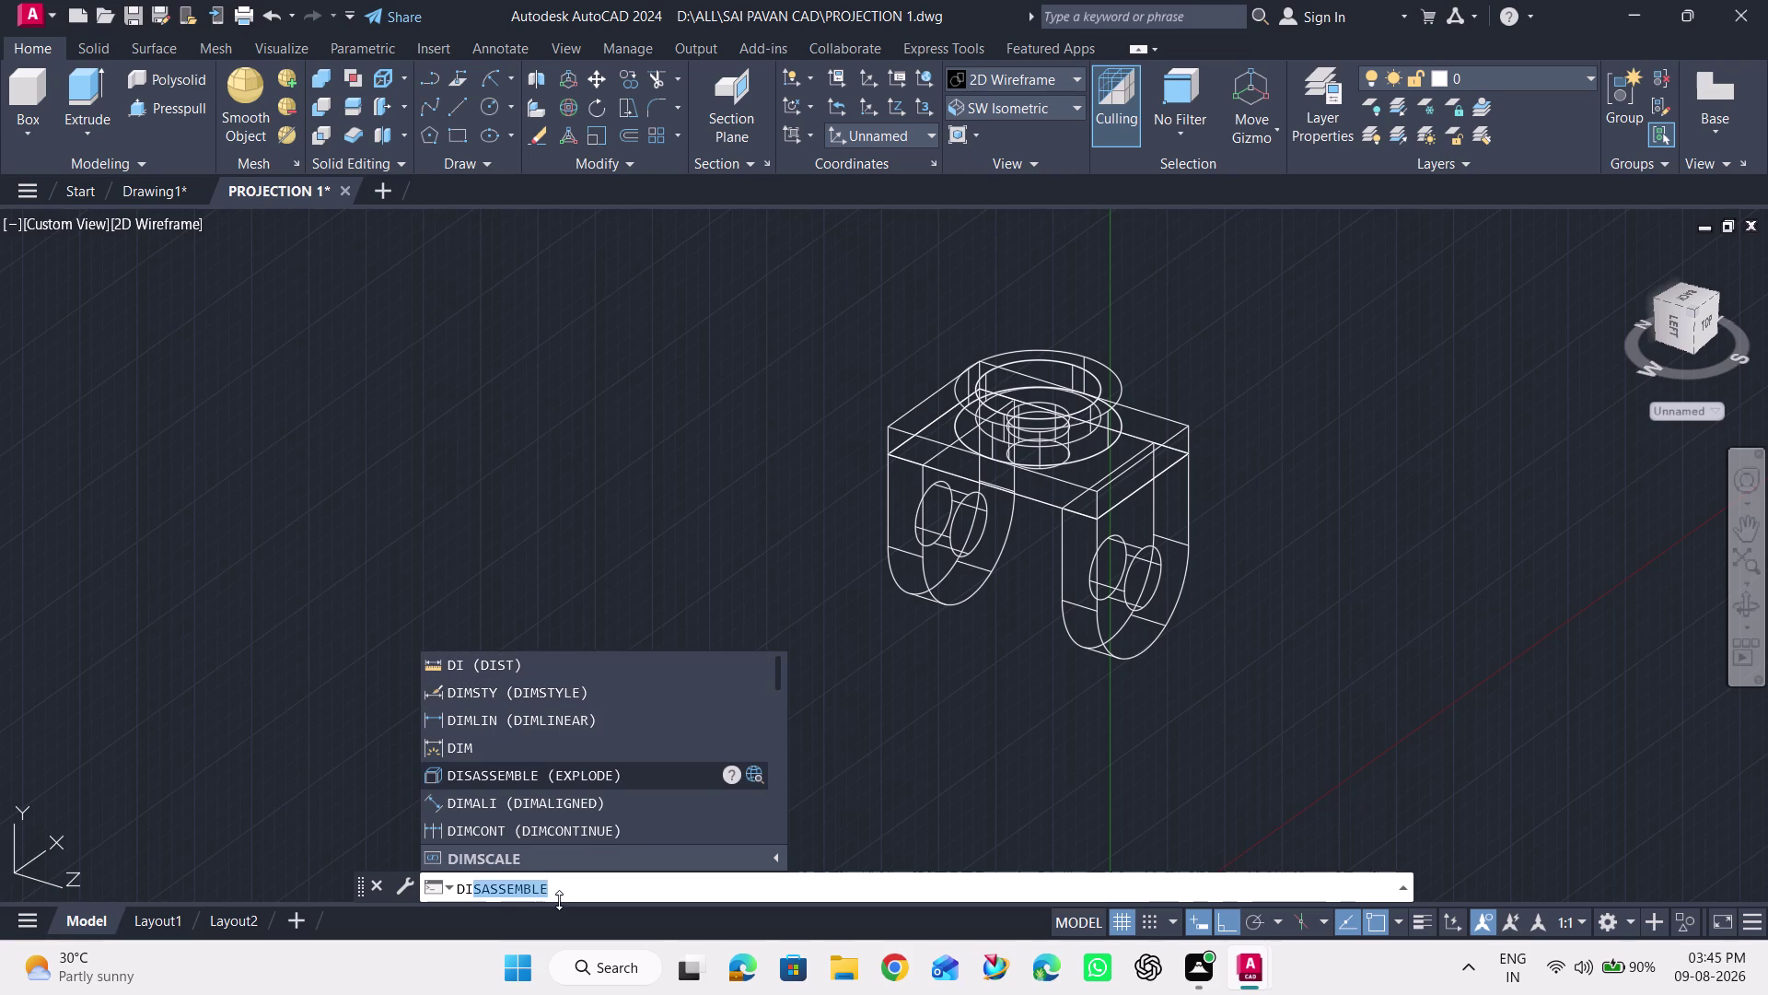
key(BackSpace)
text(M)
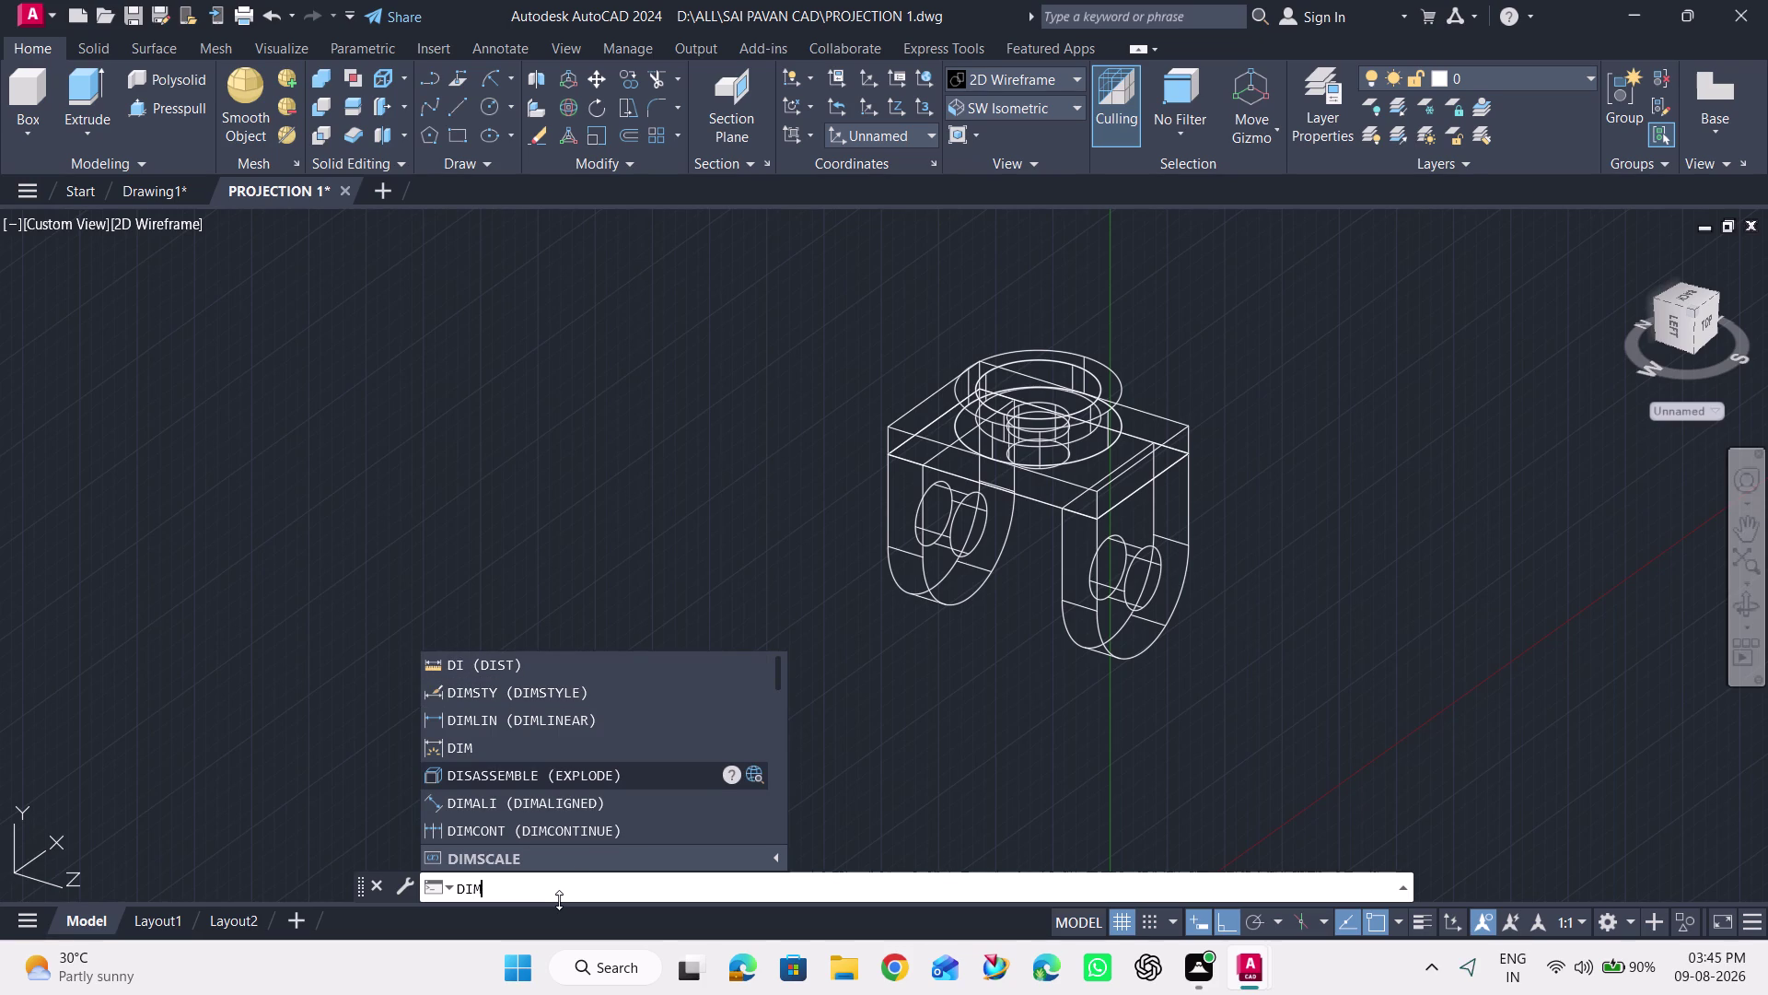
text(E)
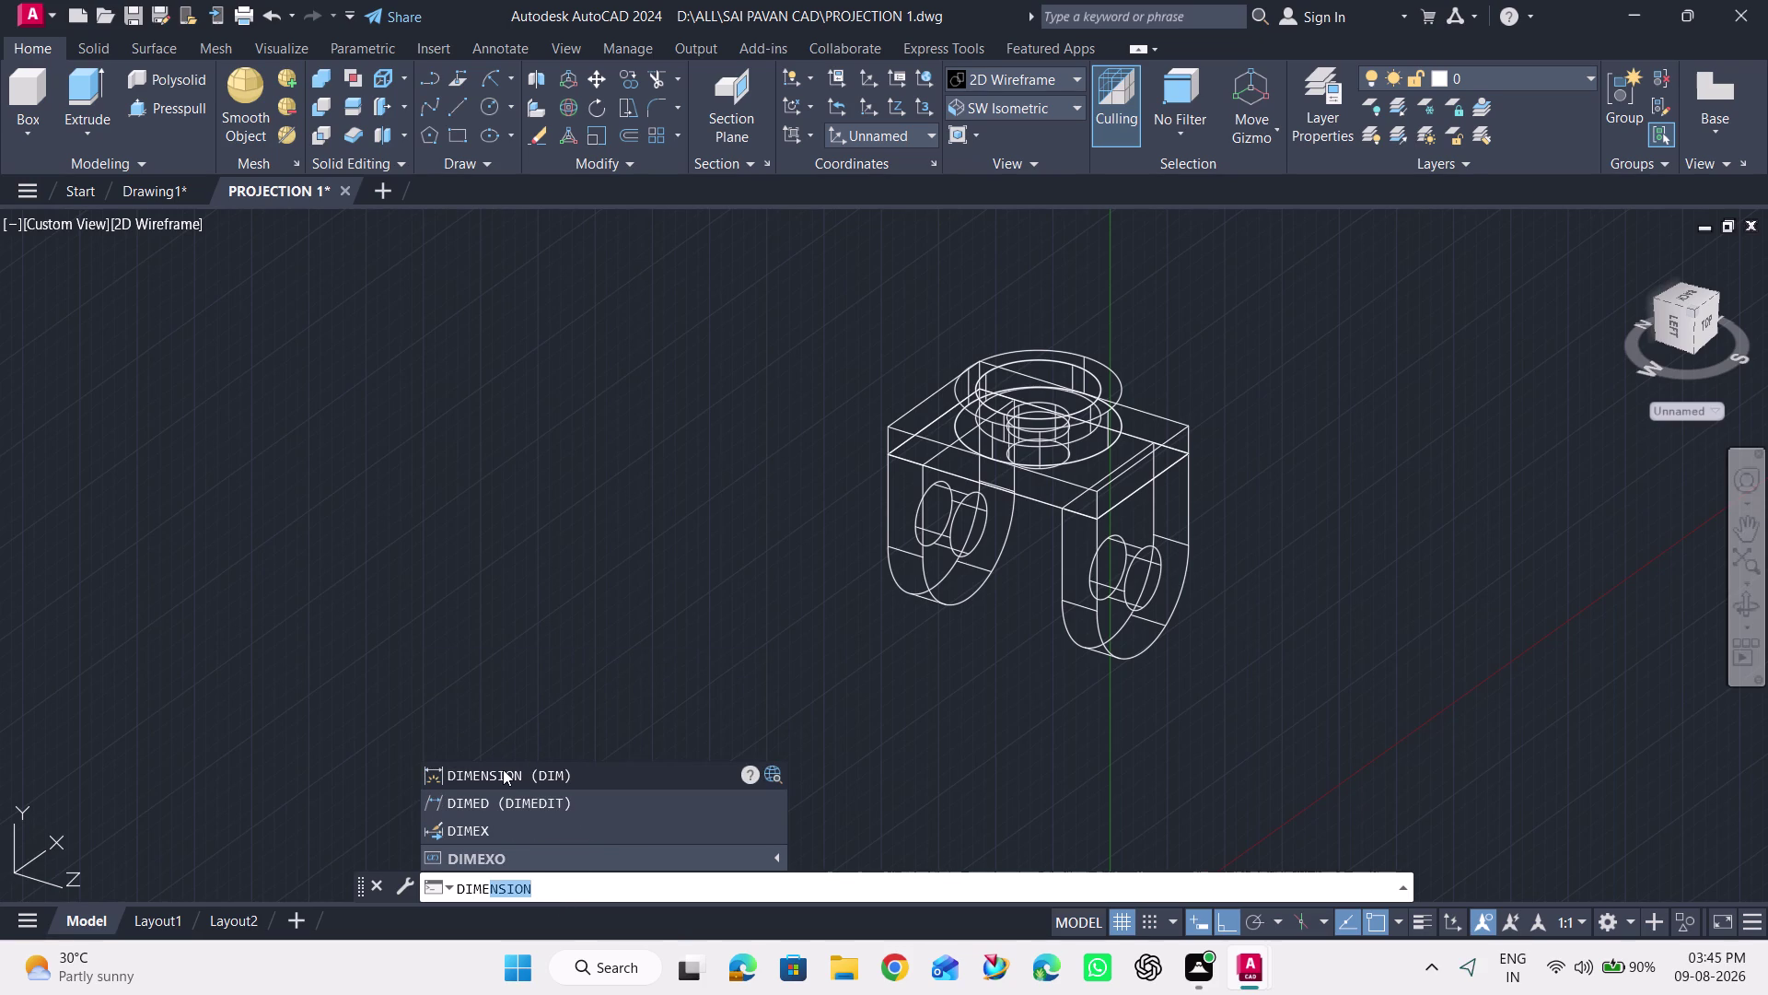
click(502, 768)
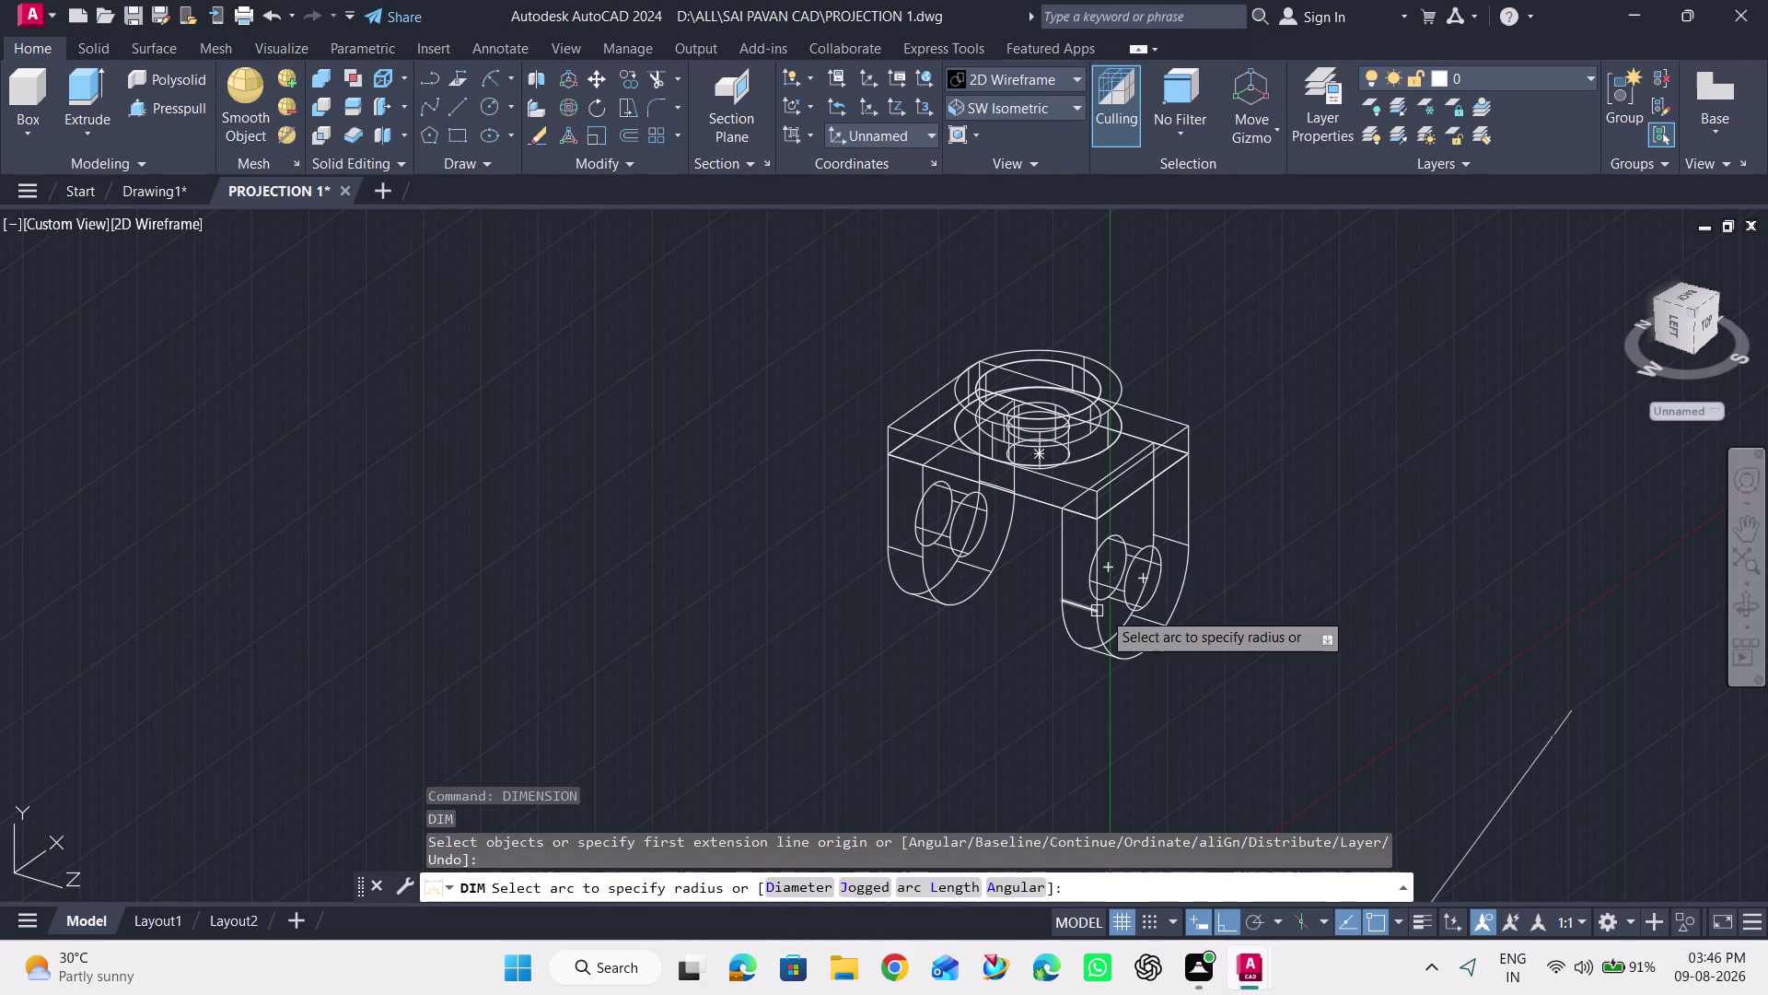
key(Escape)
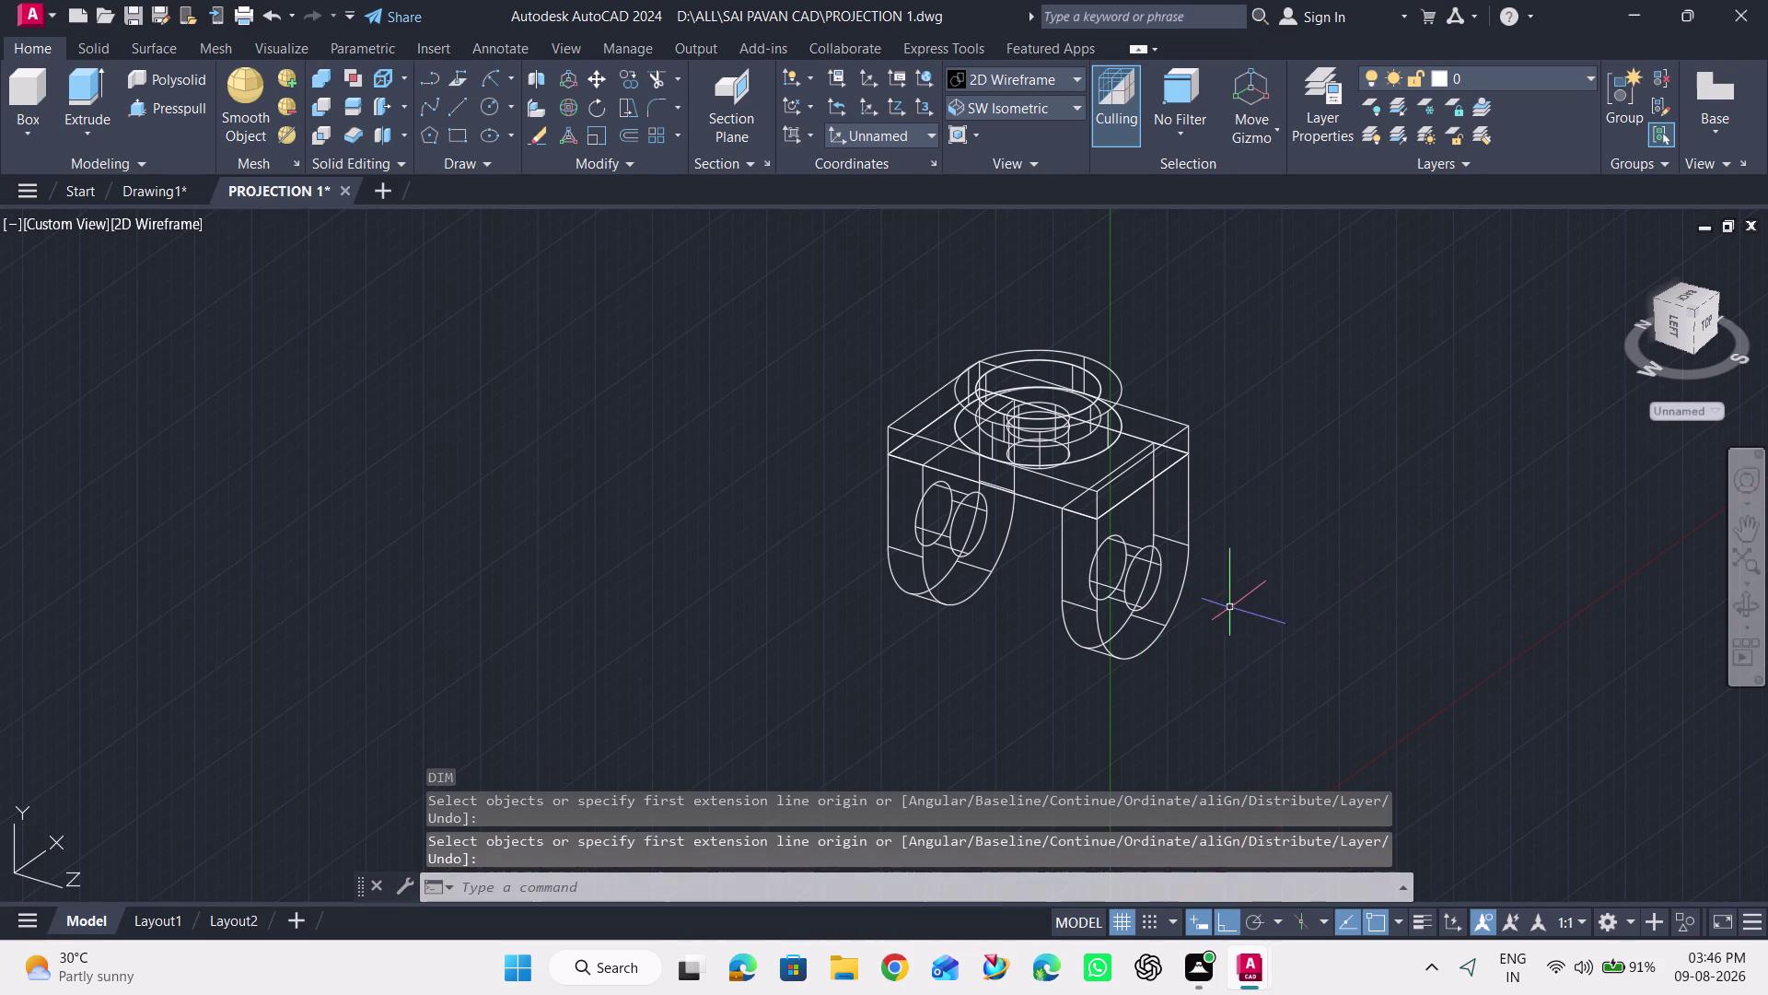
Restore the Shades of Gray visual style and reopen the Plot dialog.
click(981, 81)
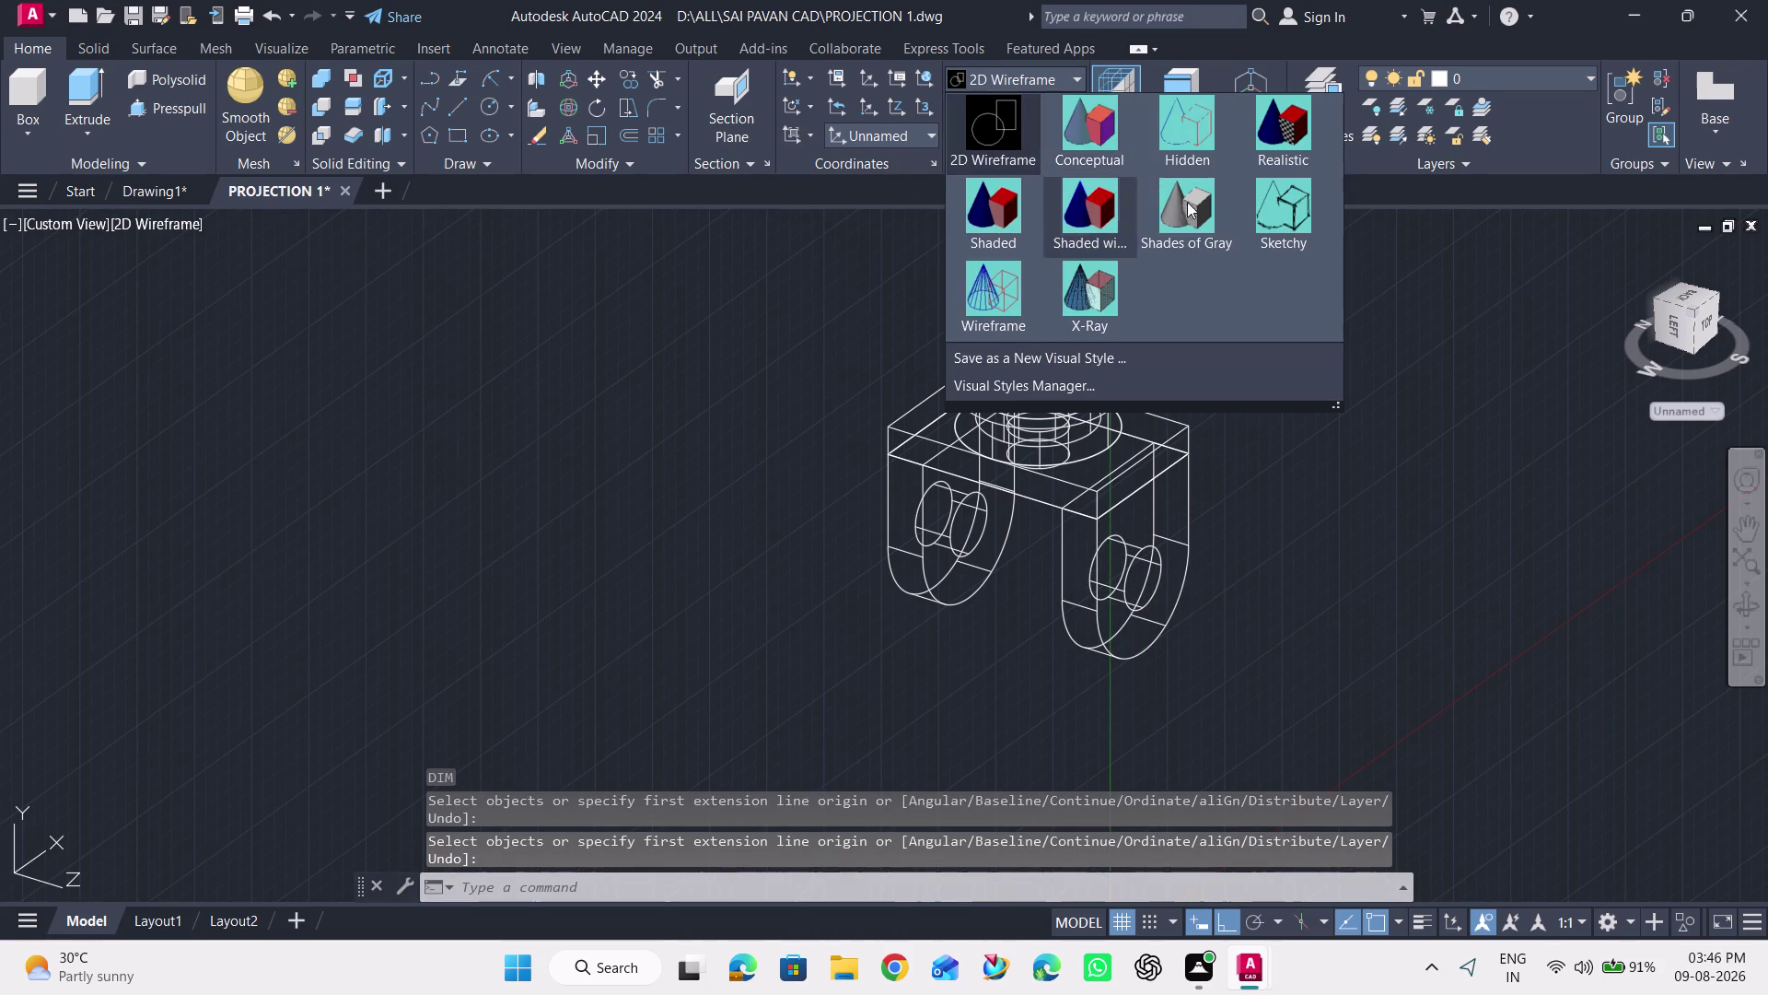
click(1196, 208)
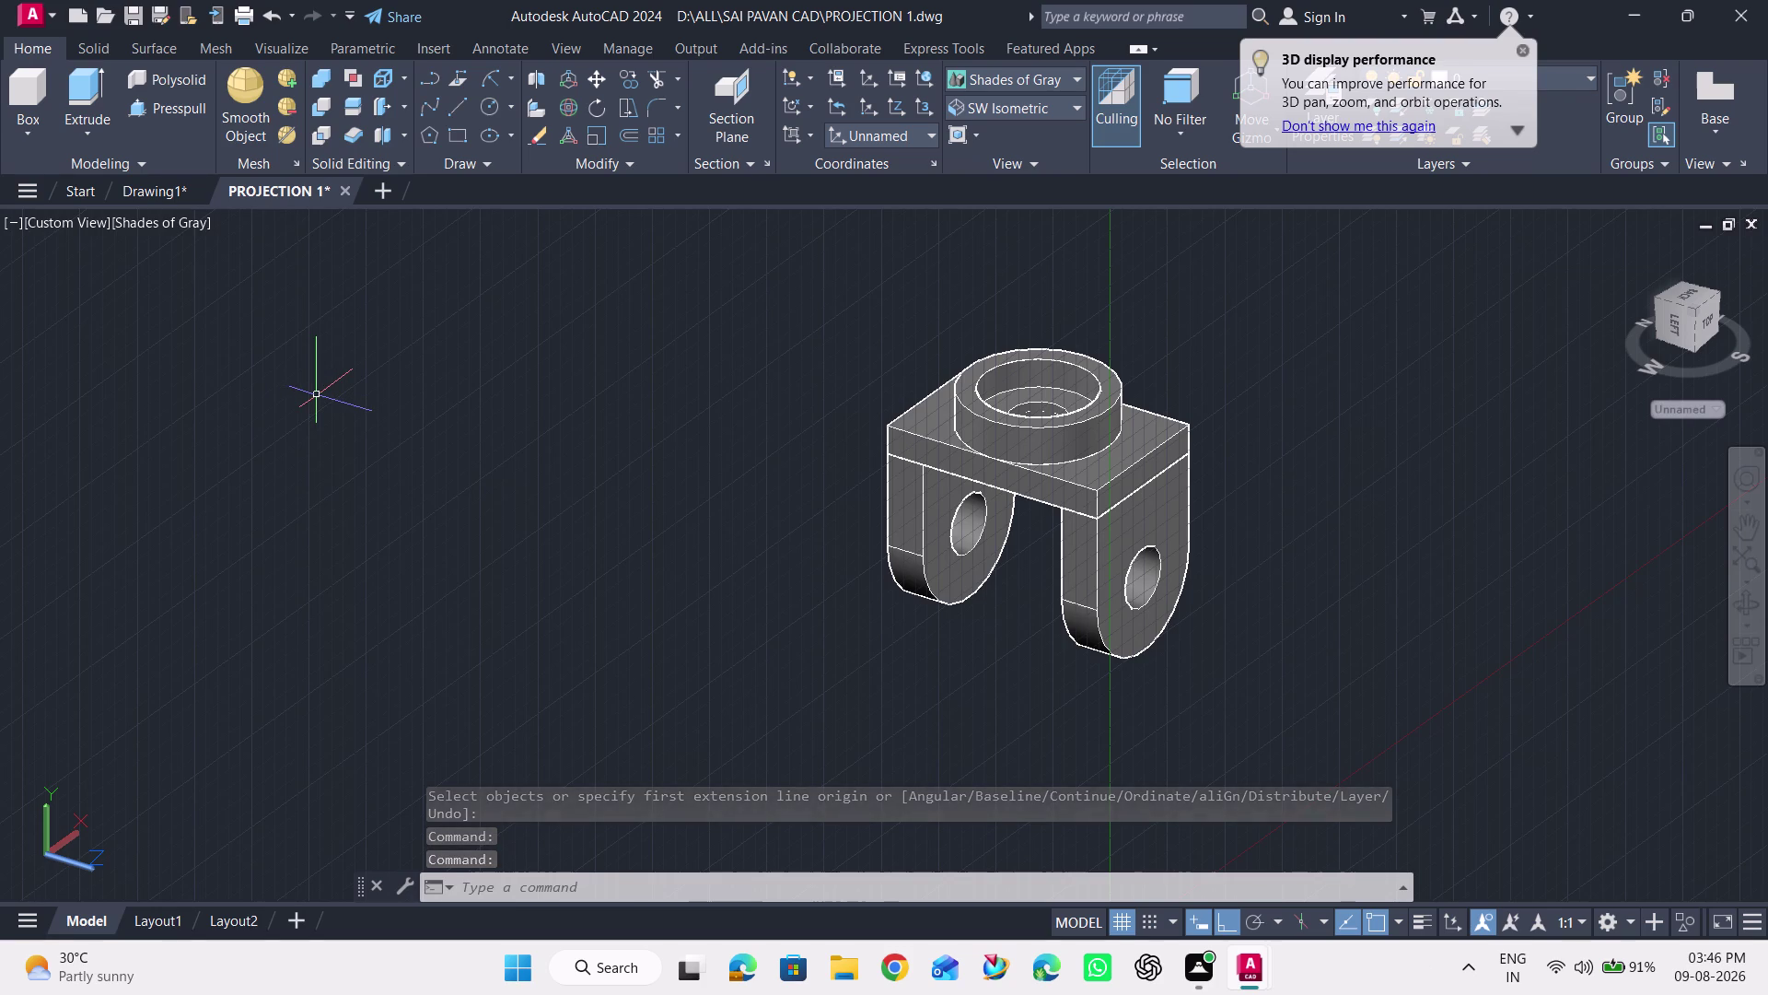
key(ctrl+p)
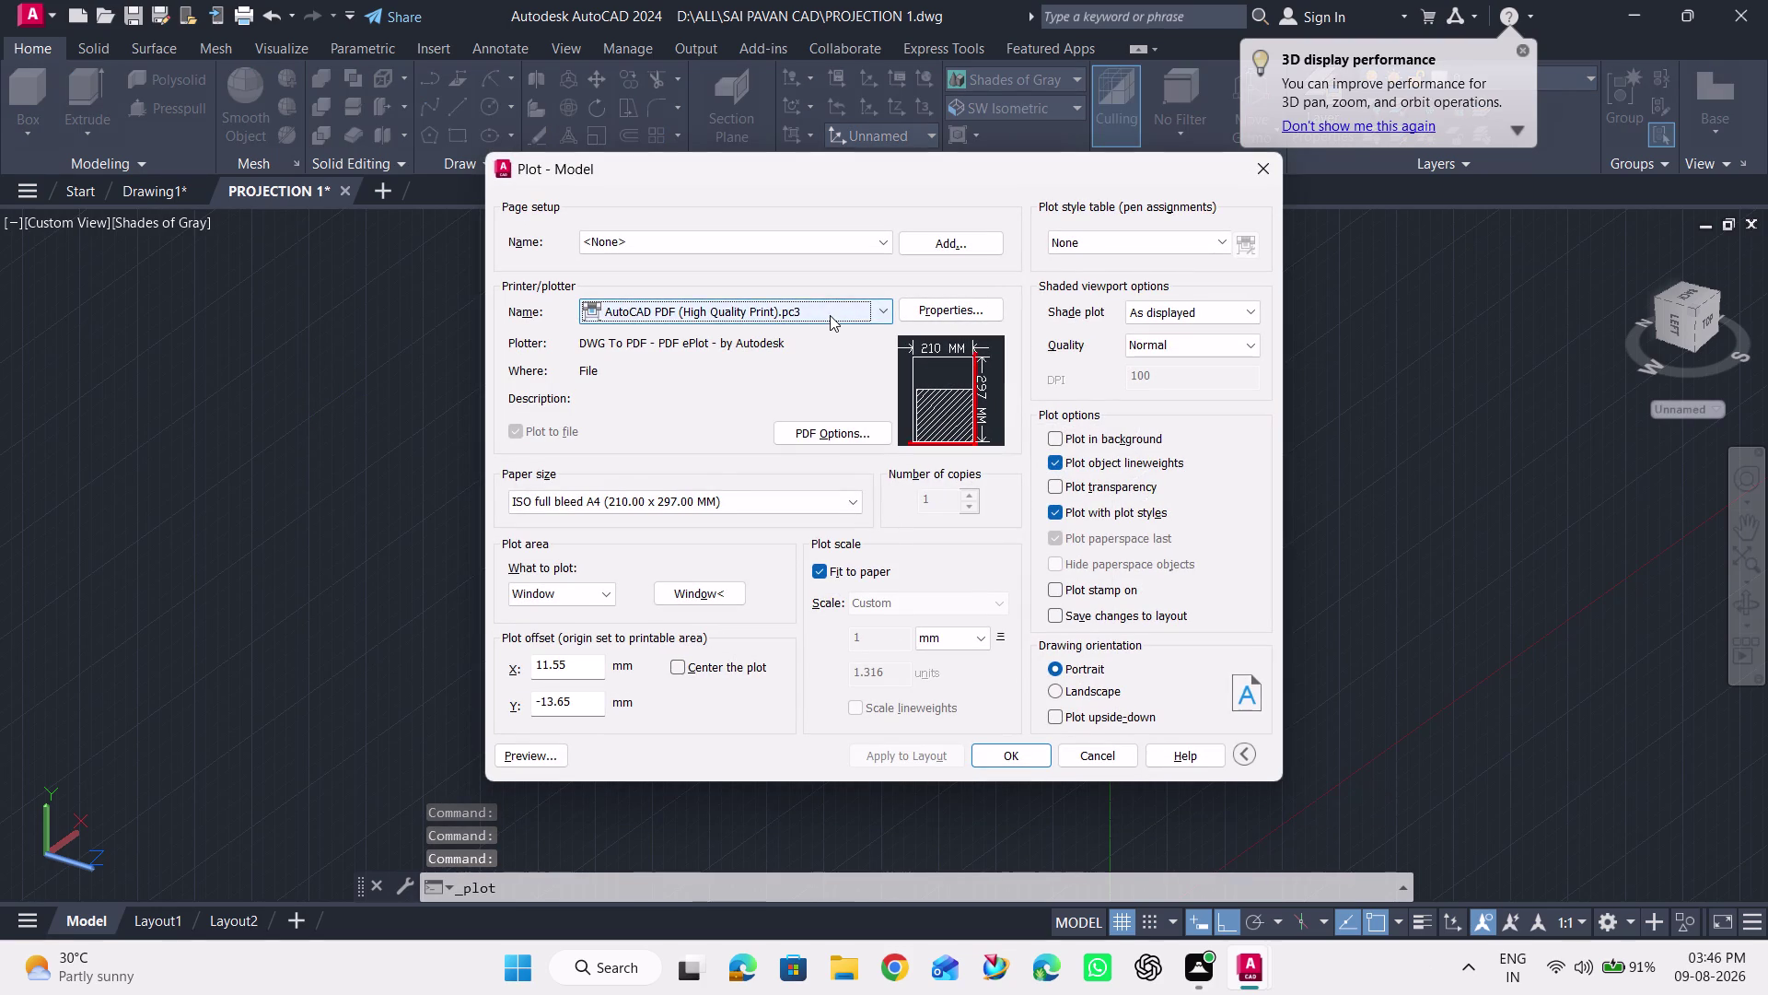
Confirm the PDF printer and window plot area, preview, and send to plot.
click(829, 315)
click(757, 435)
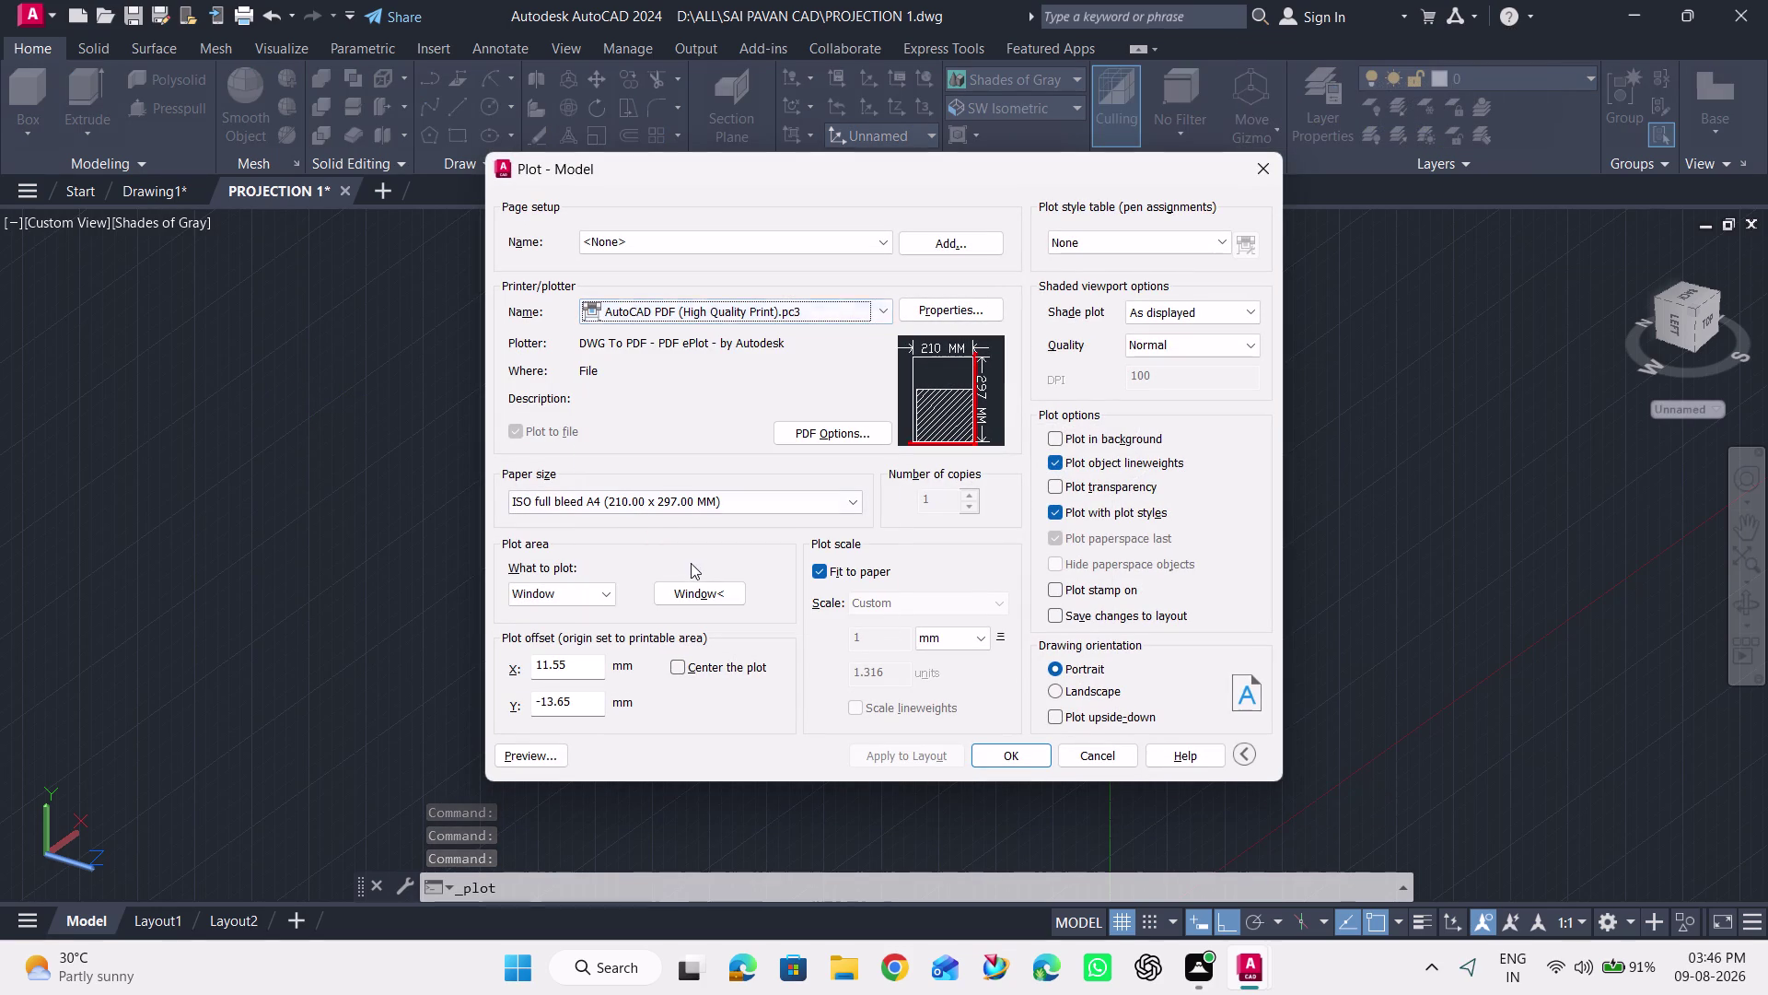
click(570, 593)
click(570, 593)
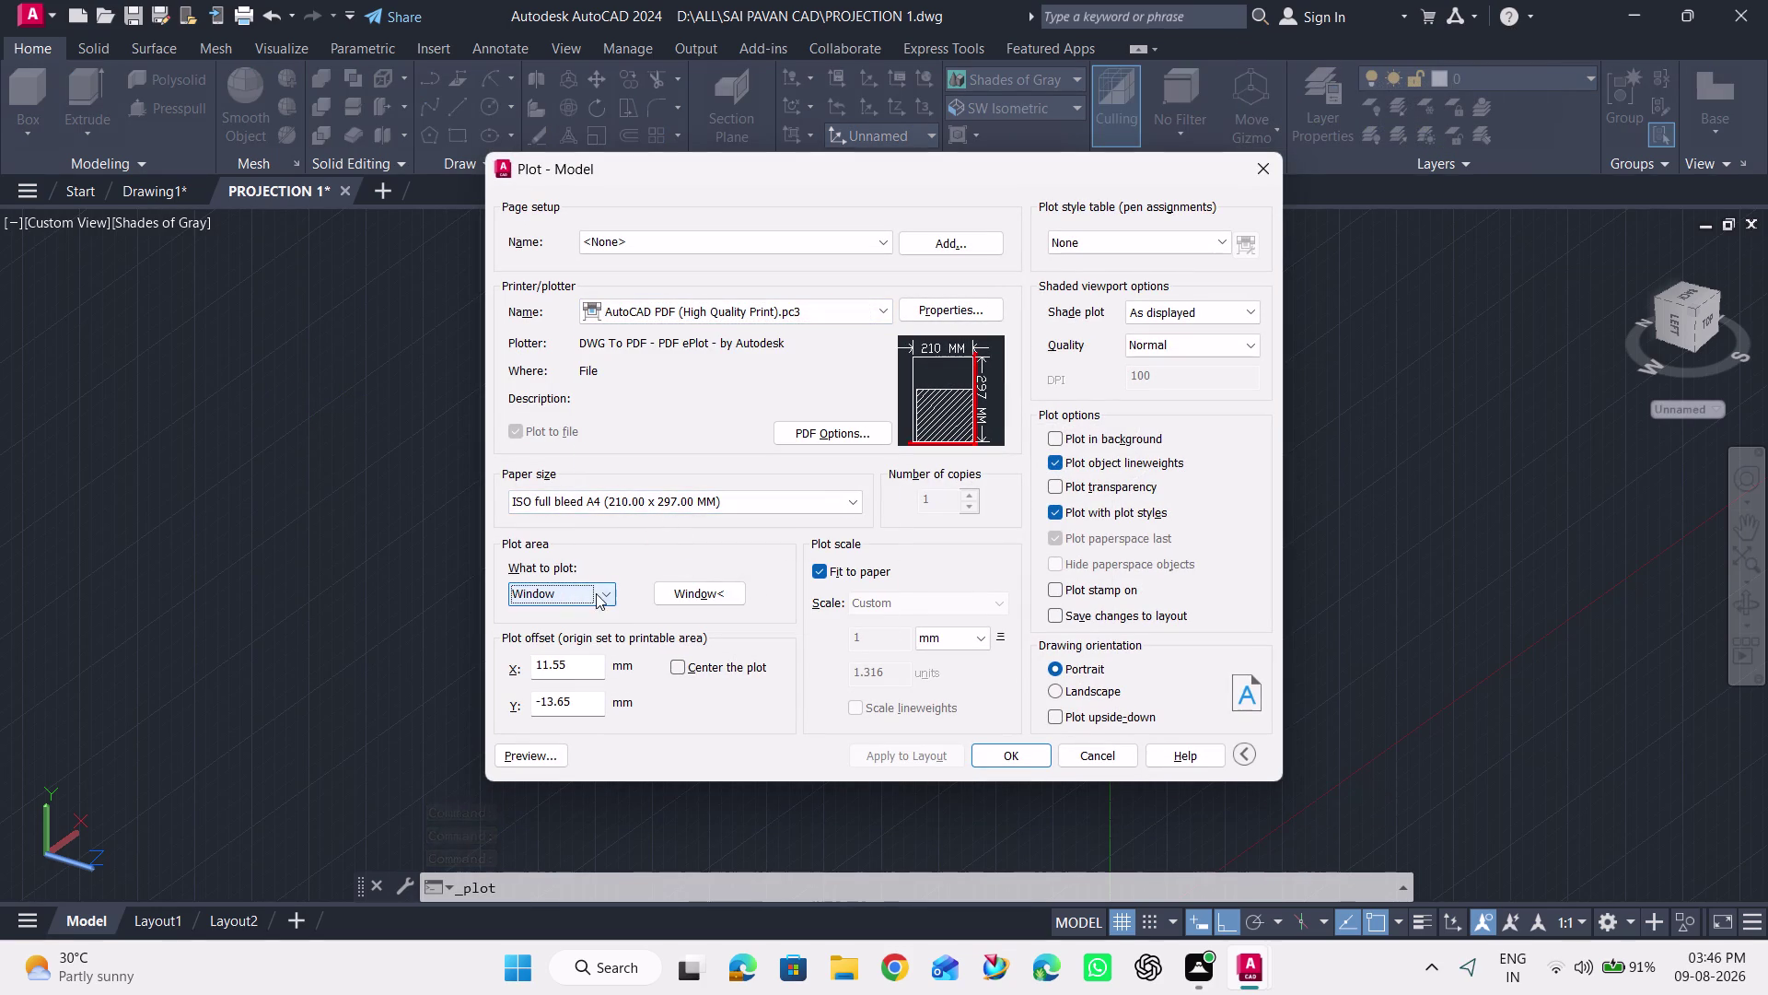
click(536, 757)
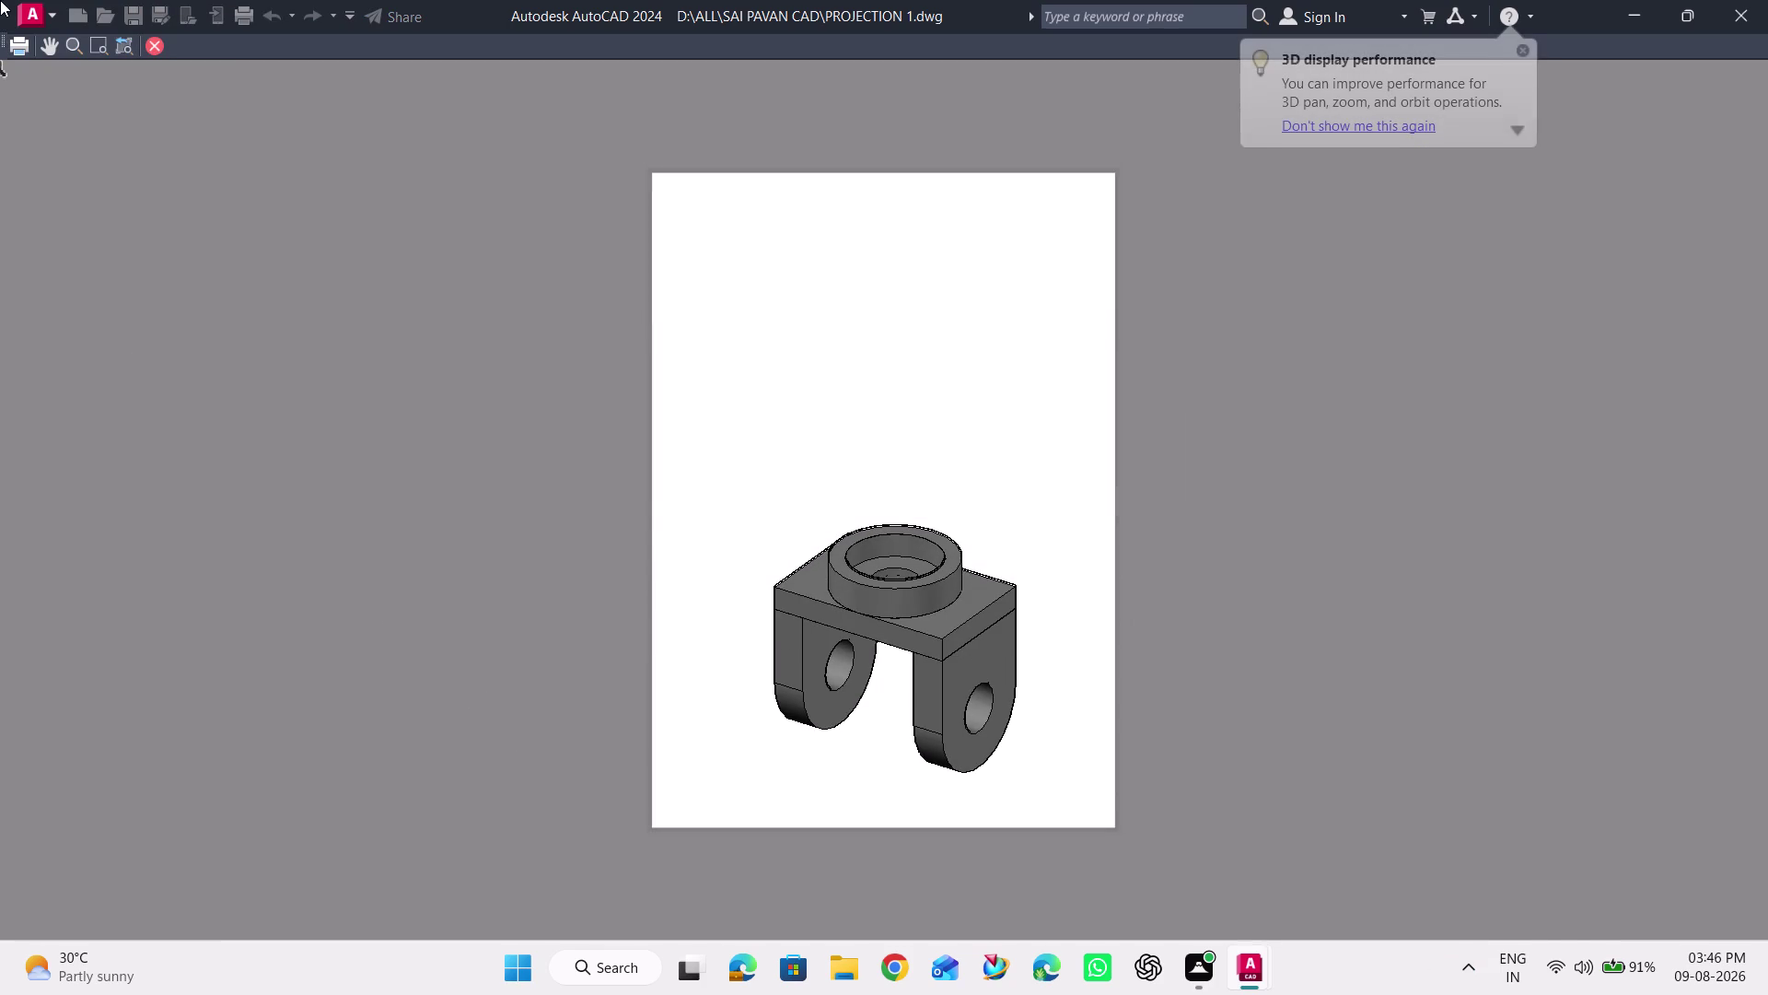
click(16, 52)
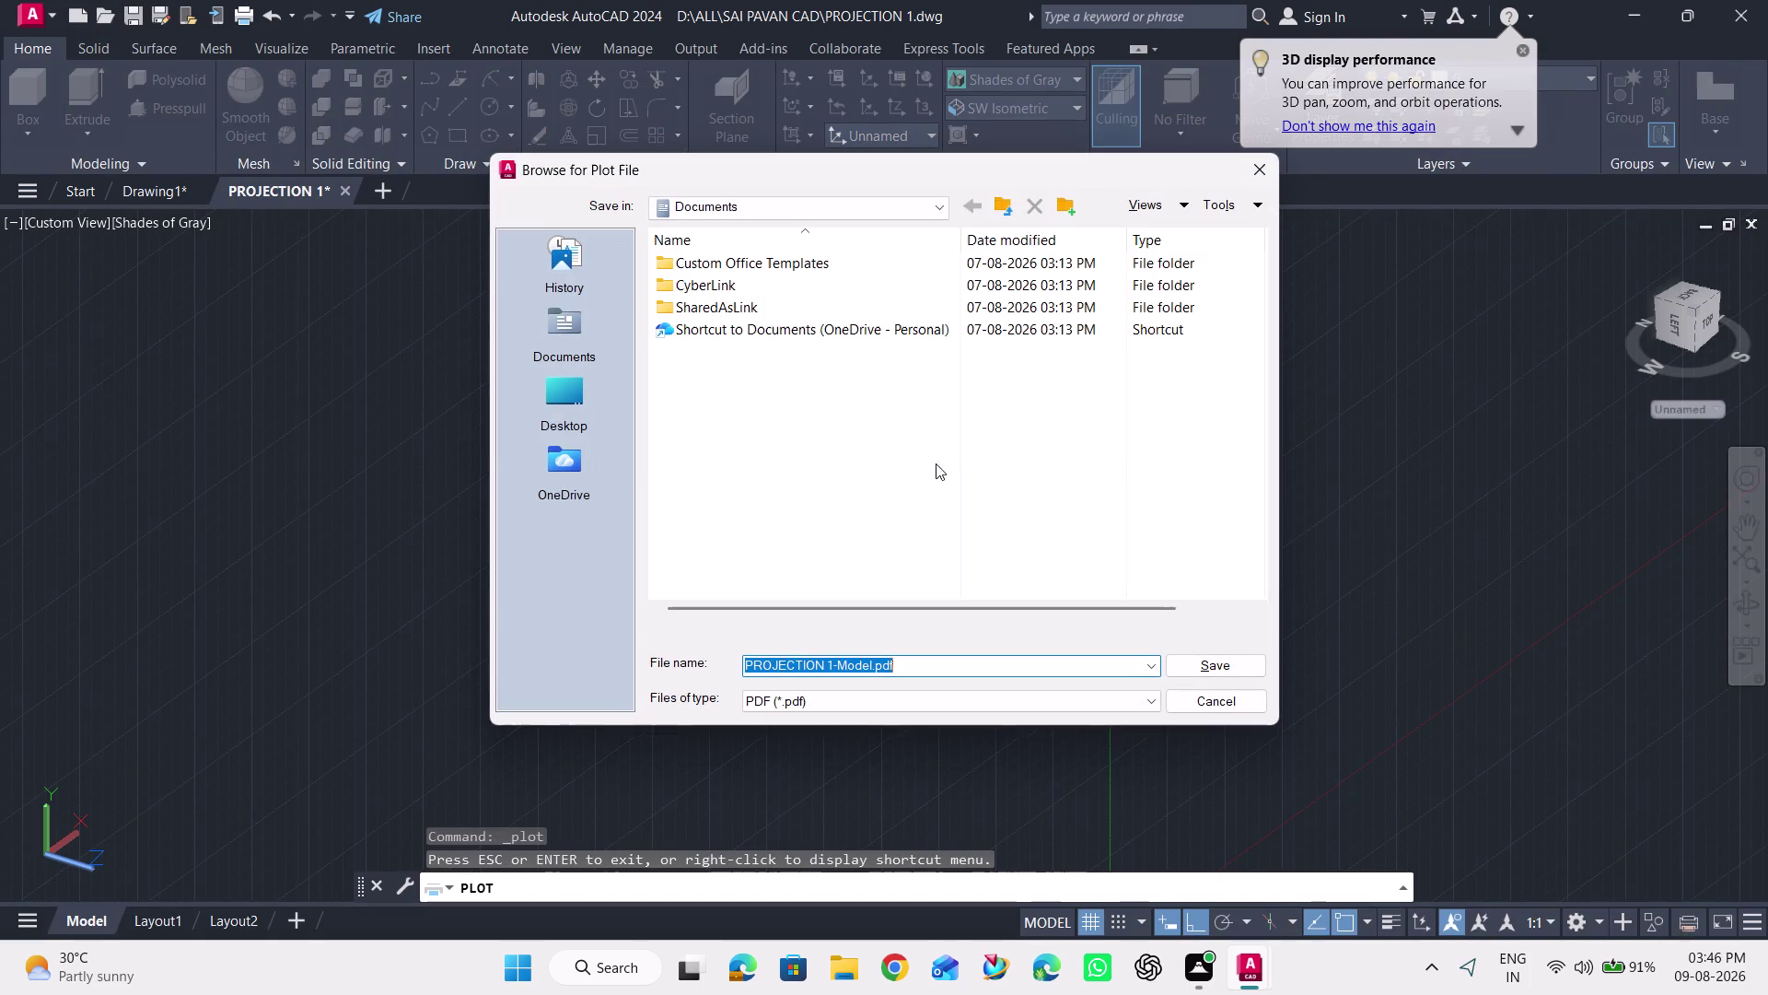
Save PROJECTION 1-Model.pdf into the Desktop SAI PAVAN CAD folder.
double_click(560, 386)
click(765, 563)
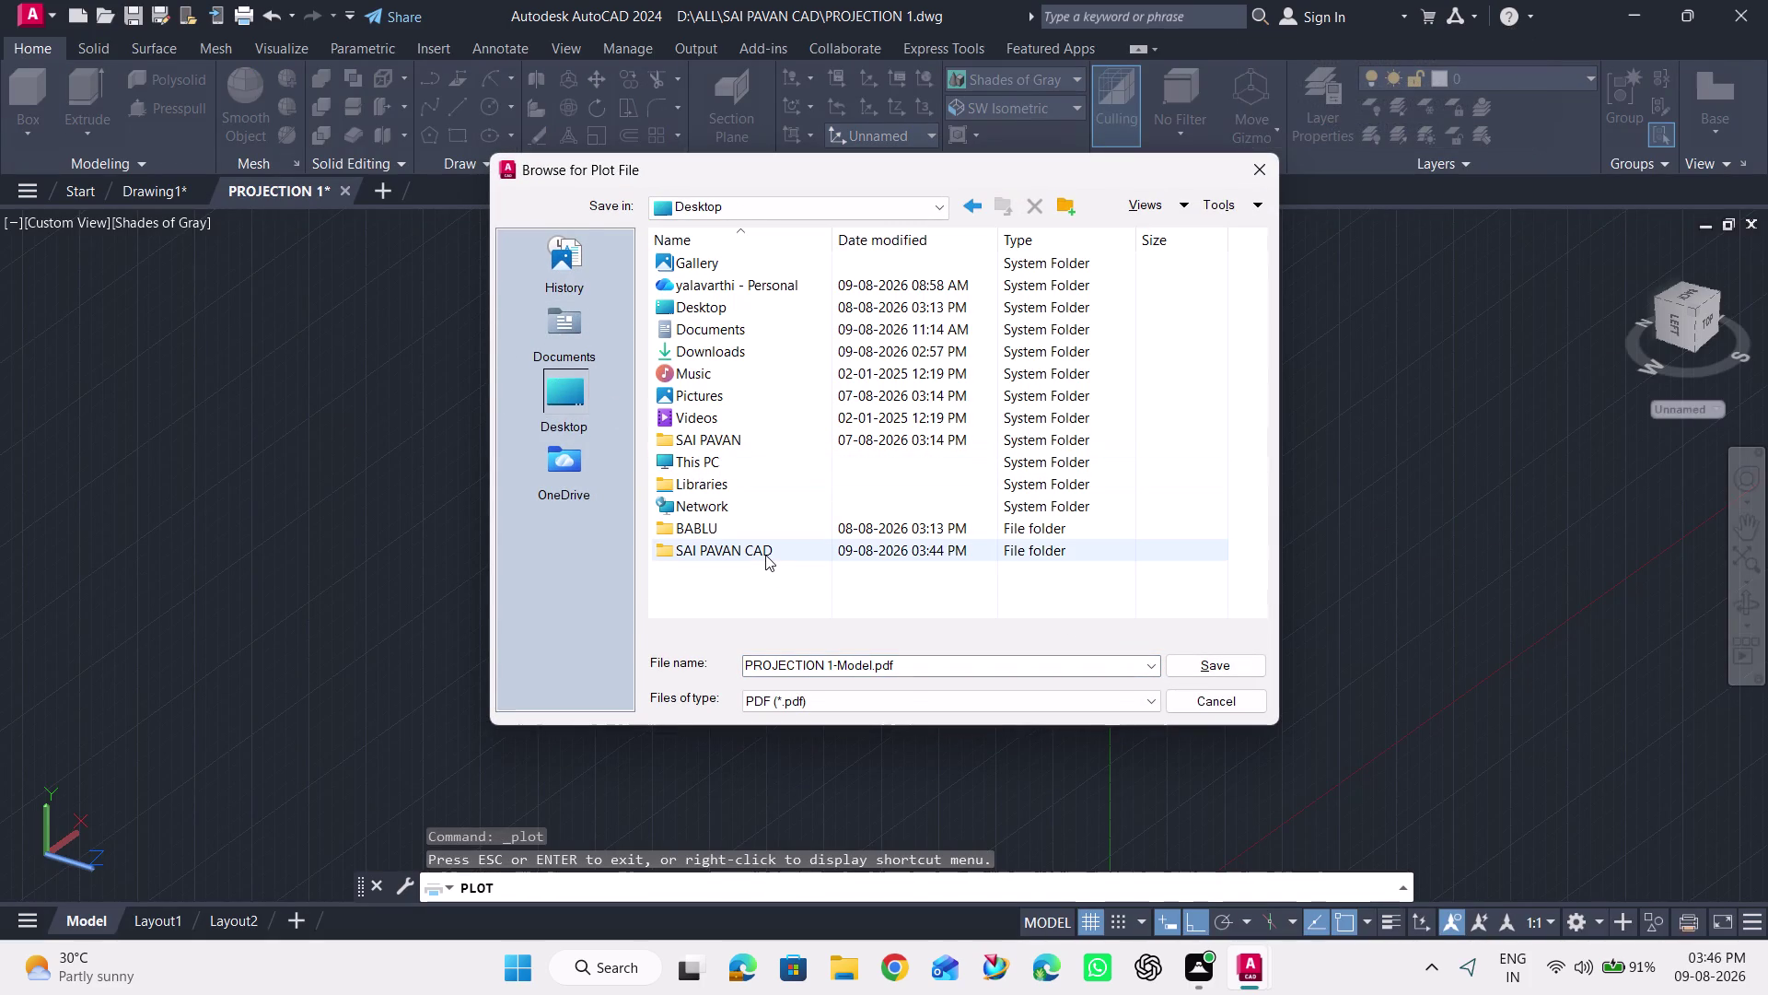
double_click(765, 554)
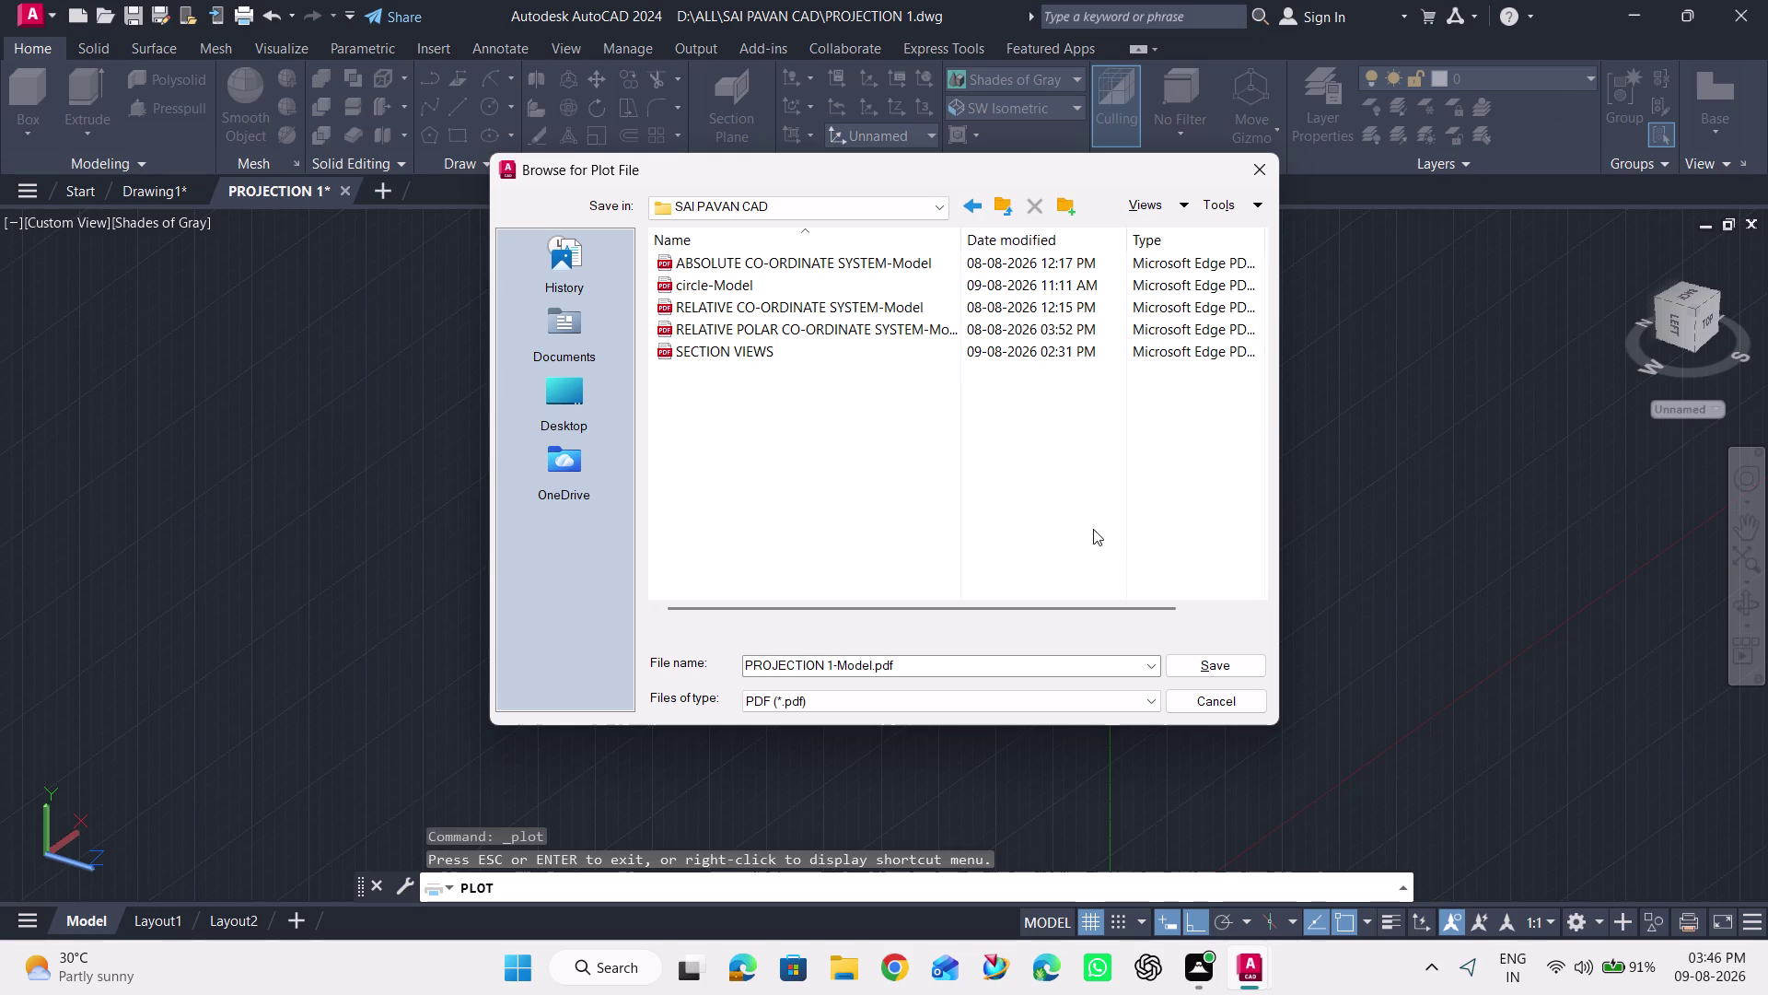
click(1195, 667)
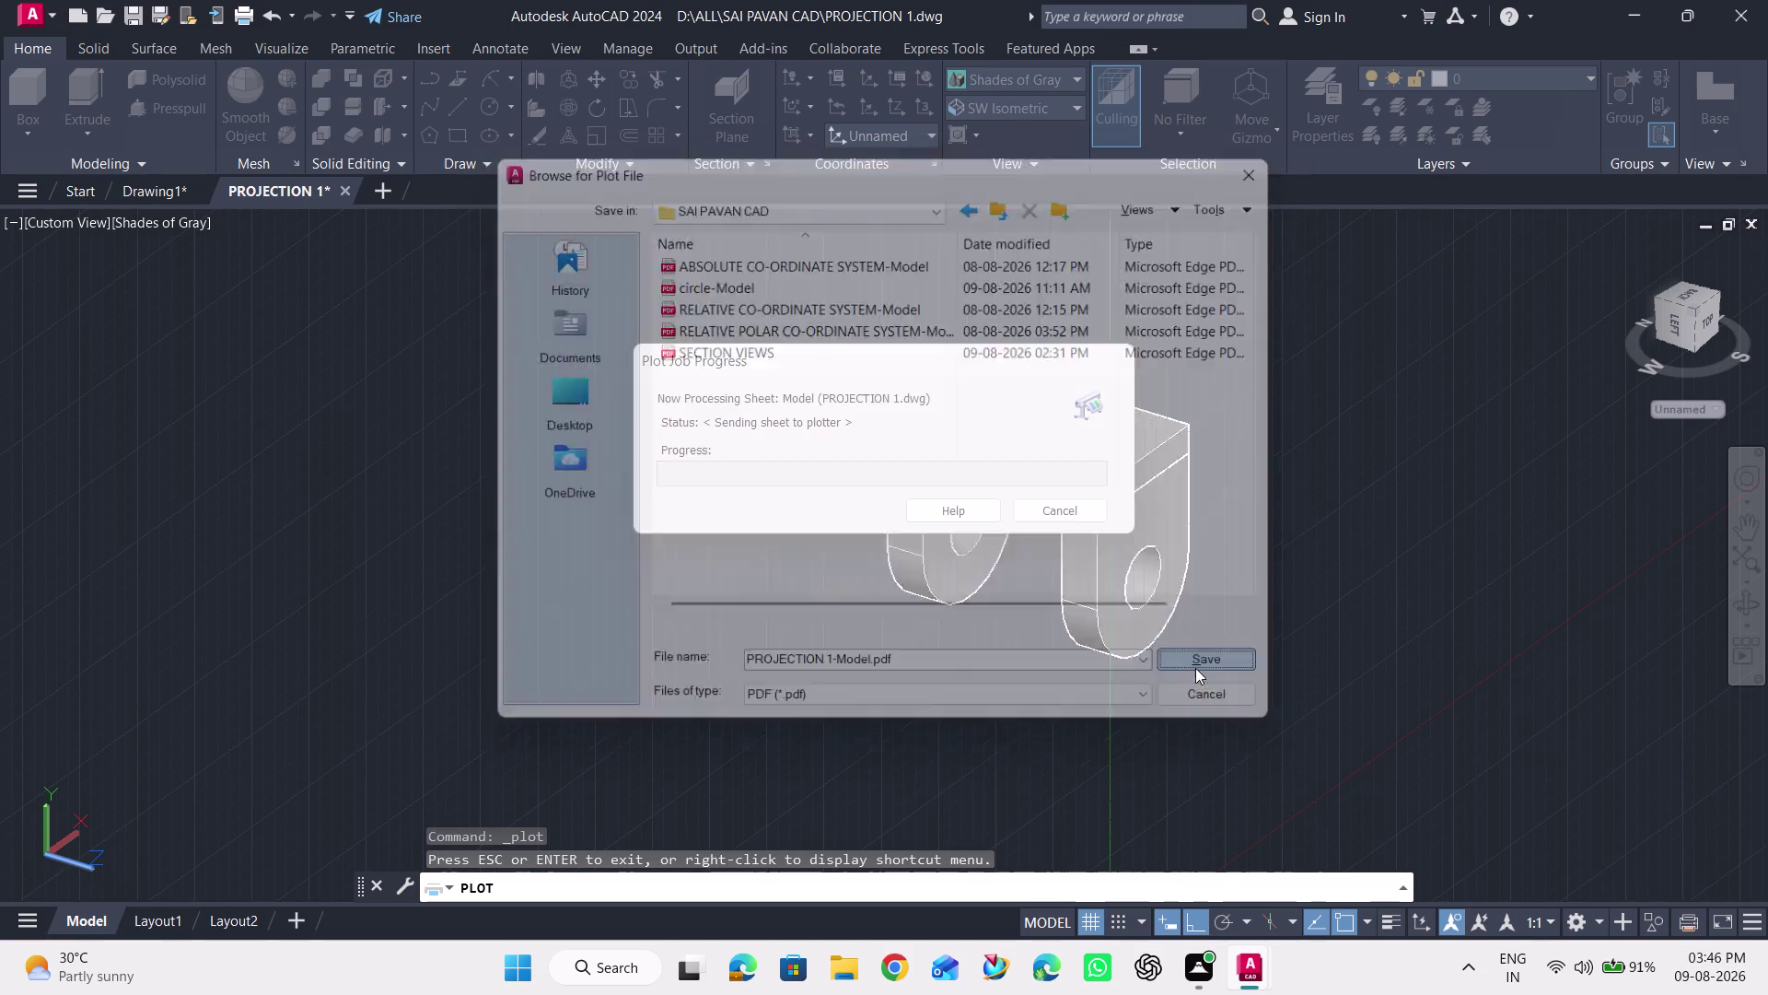